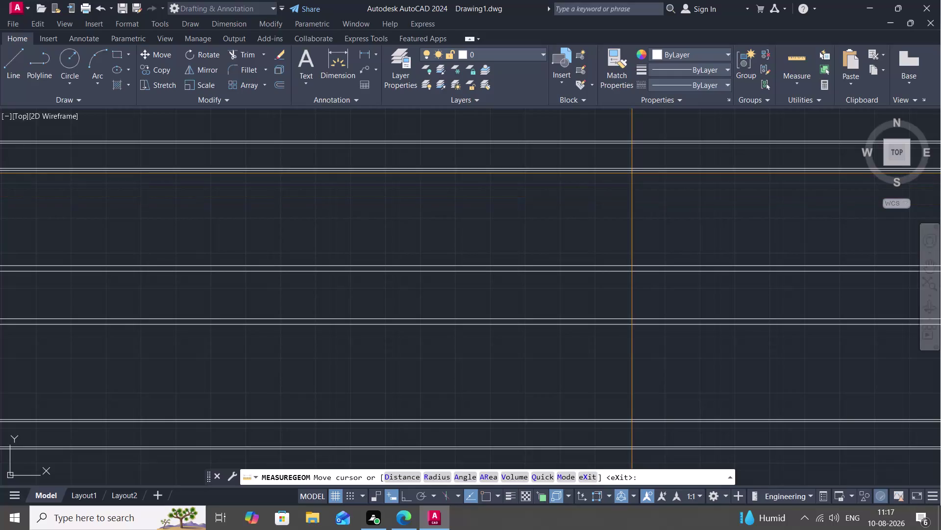
Offset the vertical line near the stair's right end 1' to its left.
scroll(down, 3)
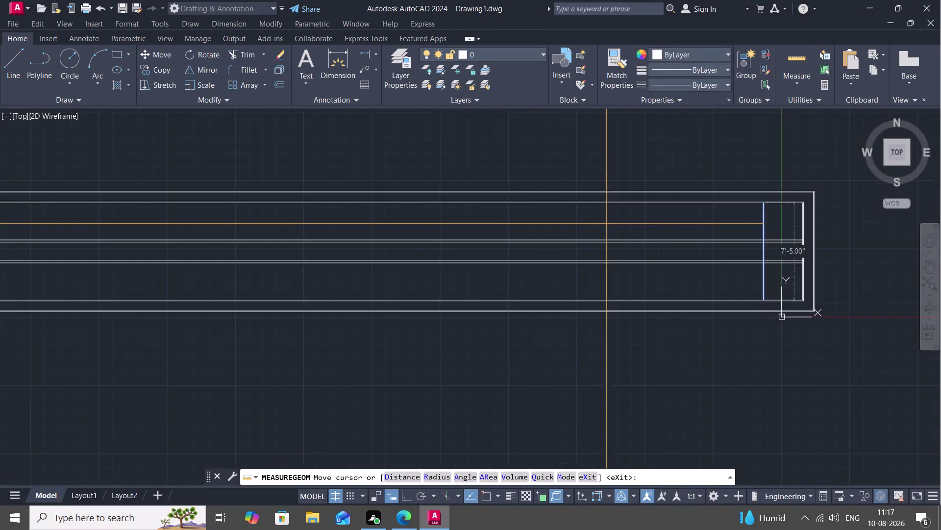
scroll(down, 3)
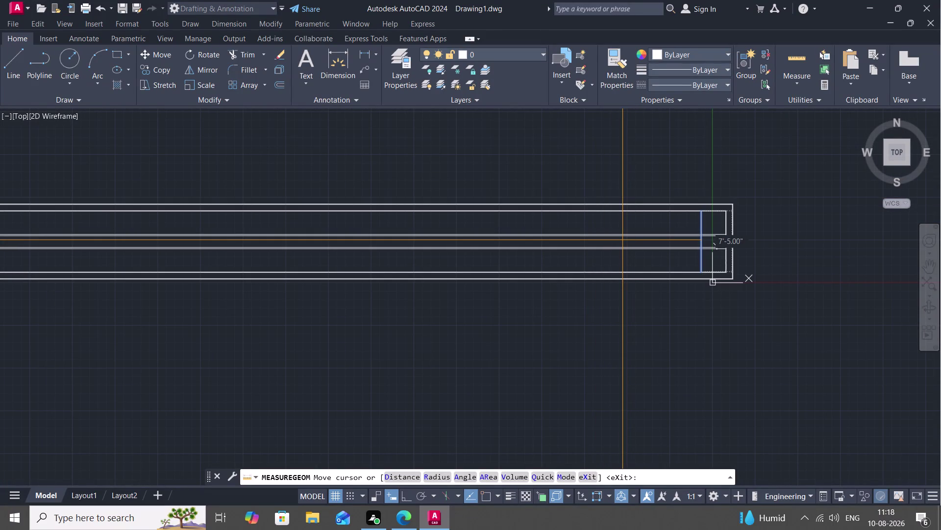
key(Escape)
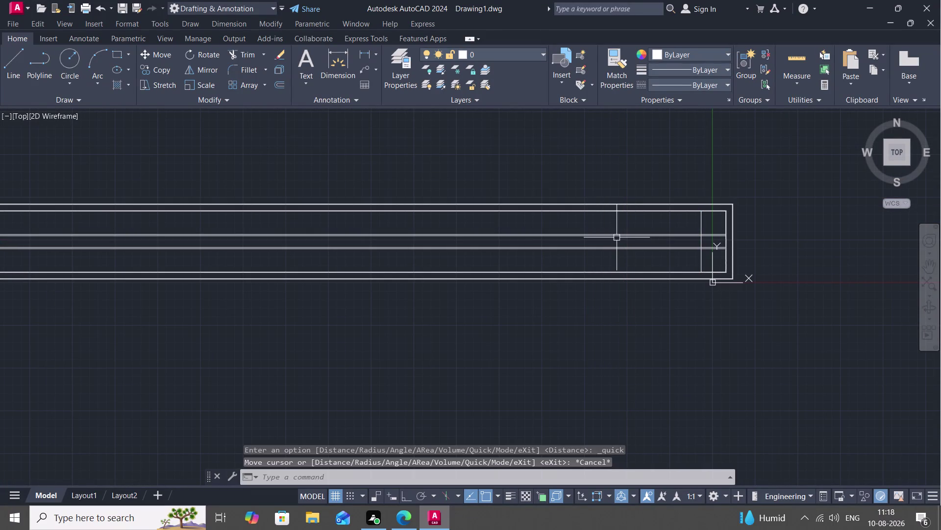
text(o)
key(space)
key(1)
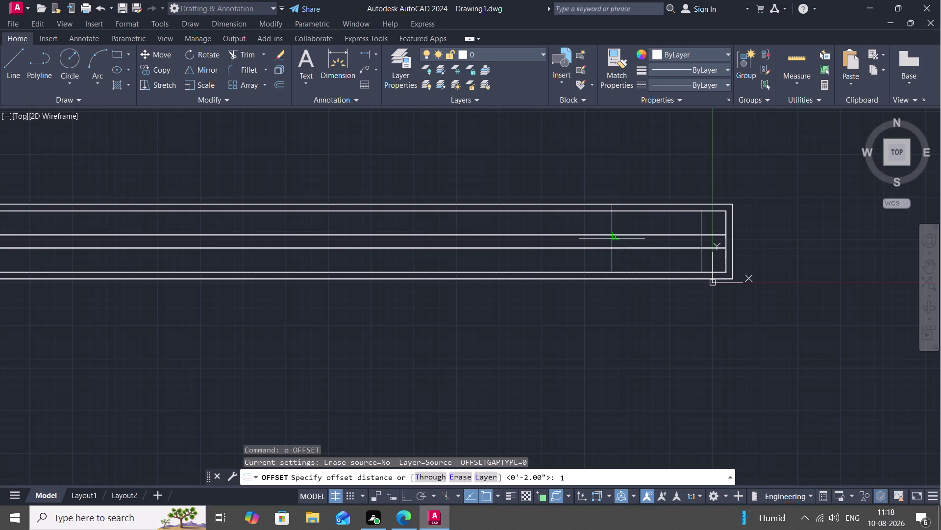
key(apostrophe)
key(space)
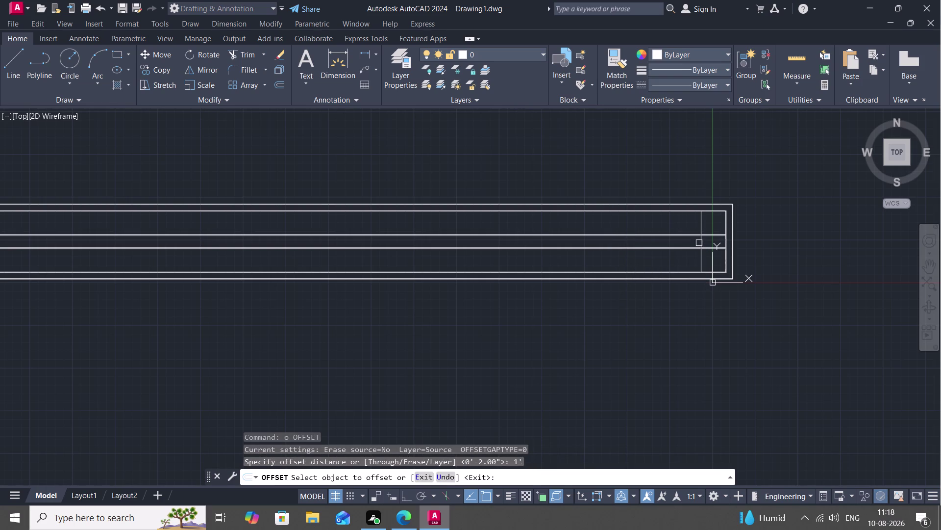
click(700, 243)
click(664, 246)
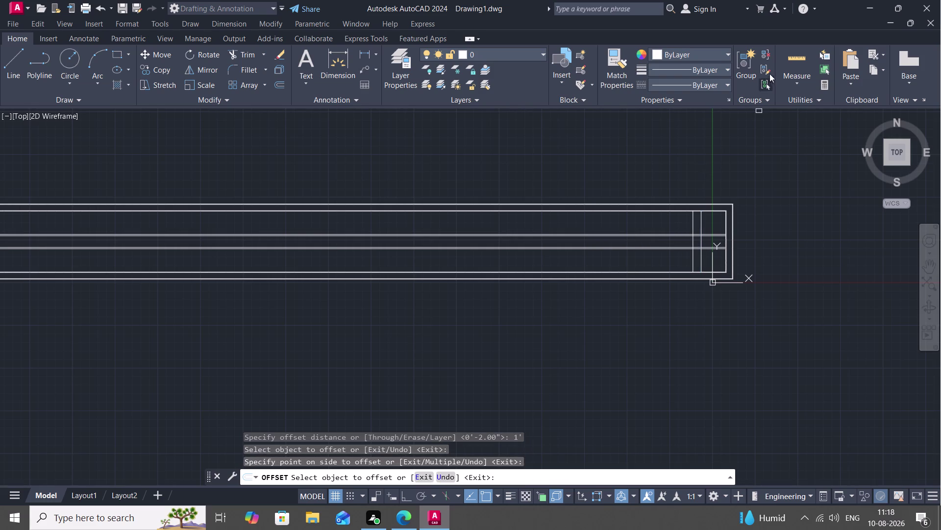
click(783, 62)
scroll(up, 3)
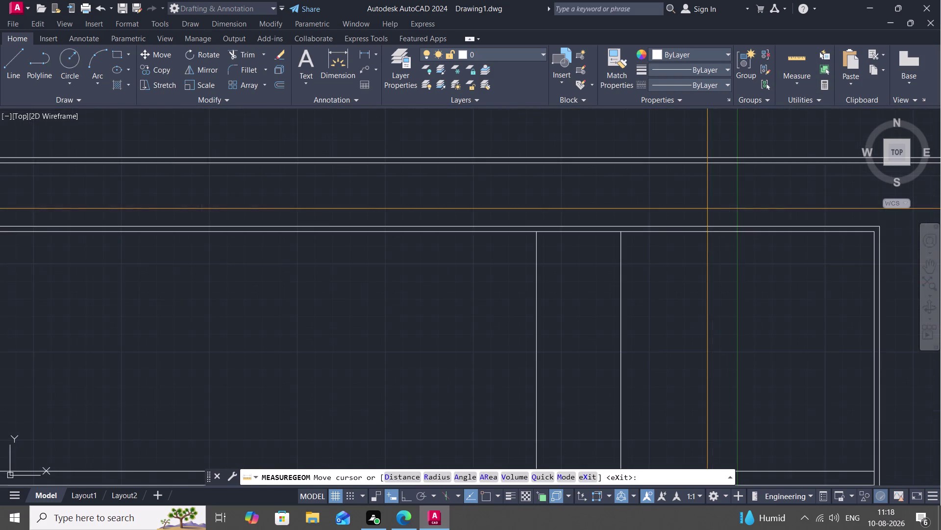
middle_drag(629, 279, 570, 18)
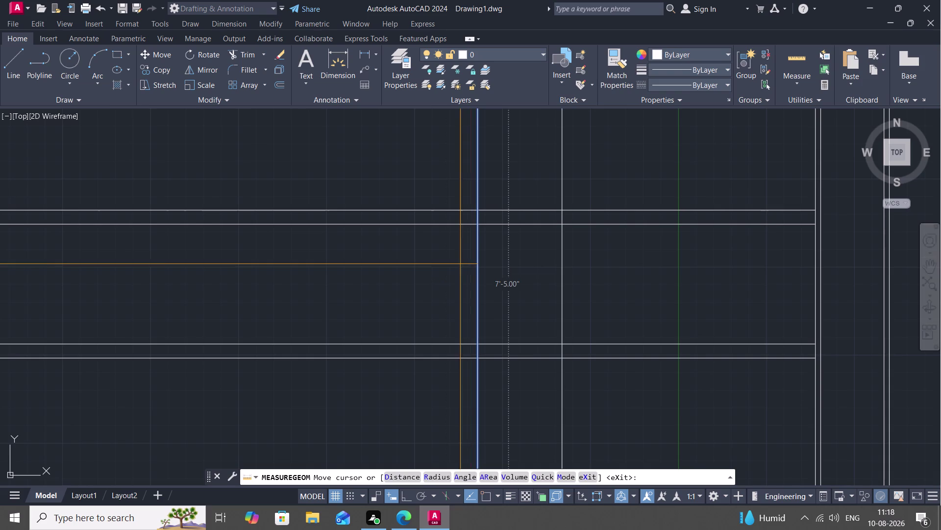
scroll(down, 3)
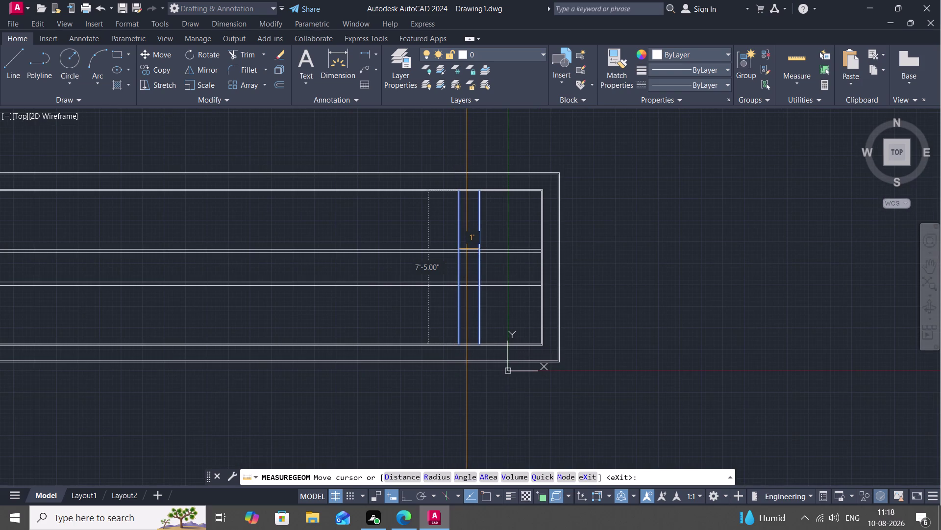
scroll(up, 3)
scroll(down, 3)
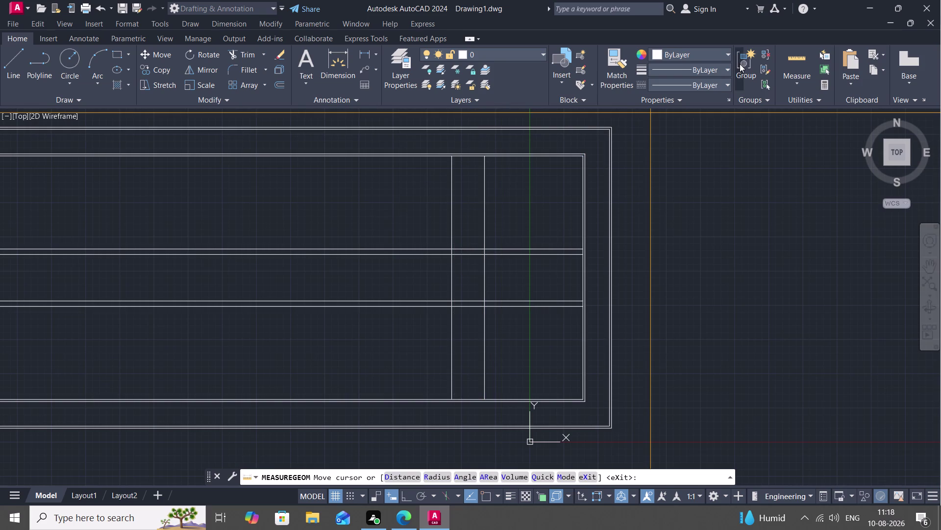
key(Escape)
click(367, 51)
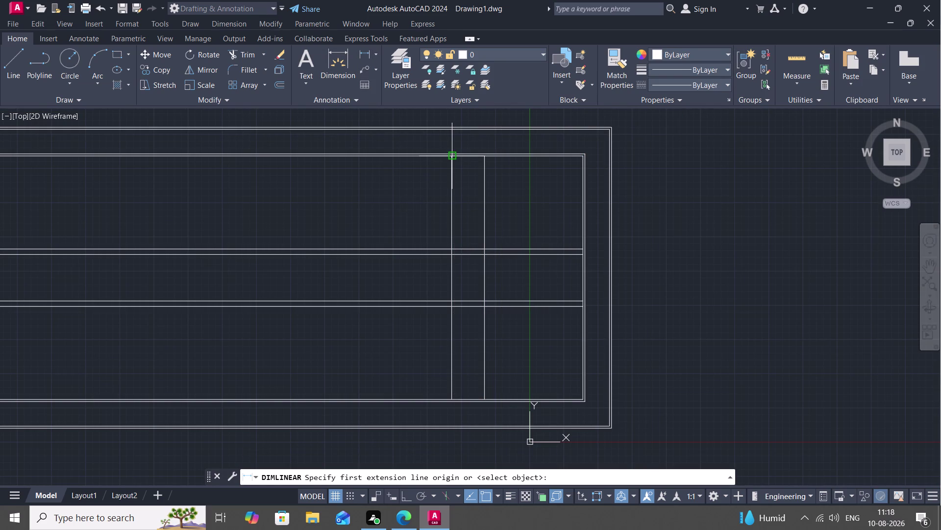
click(450, 157)
click(451, 246)
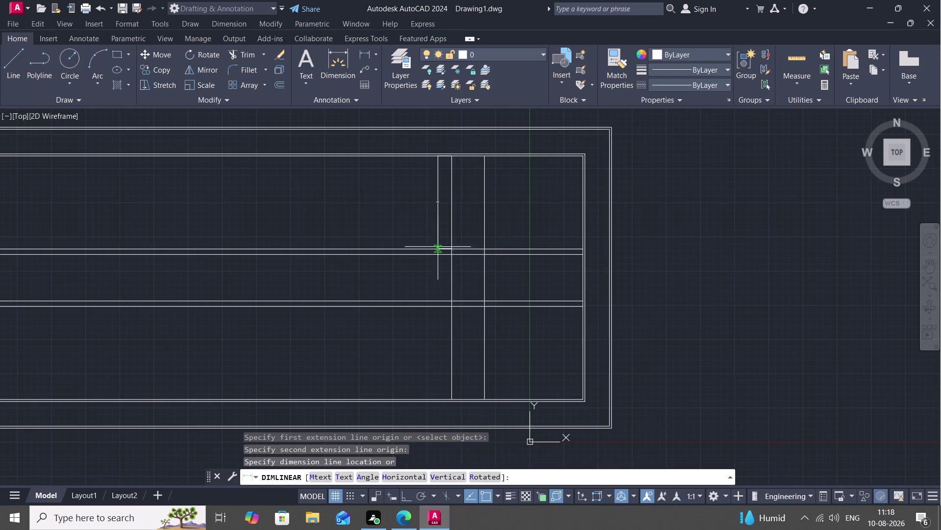
click(425, 243)
scroll(up, 3)
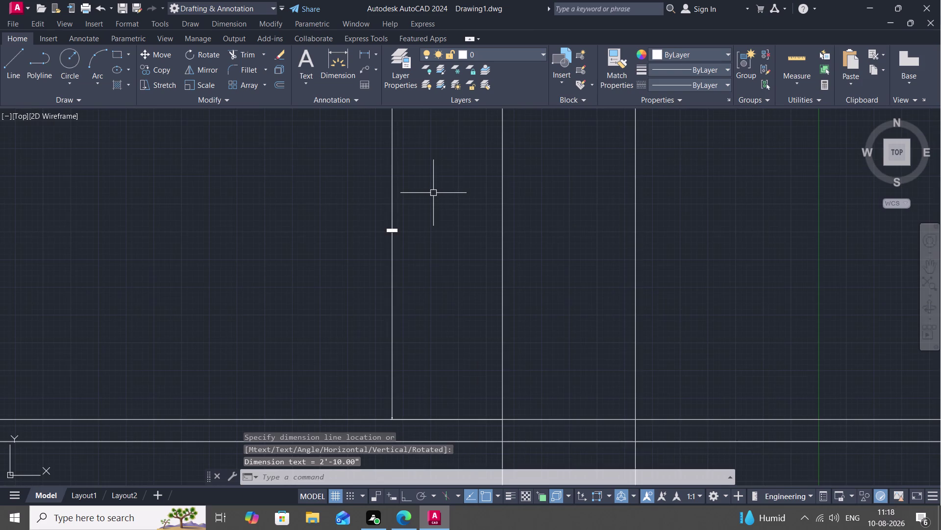
scroll(down, 3)
click(398, 228)
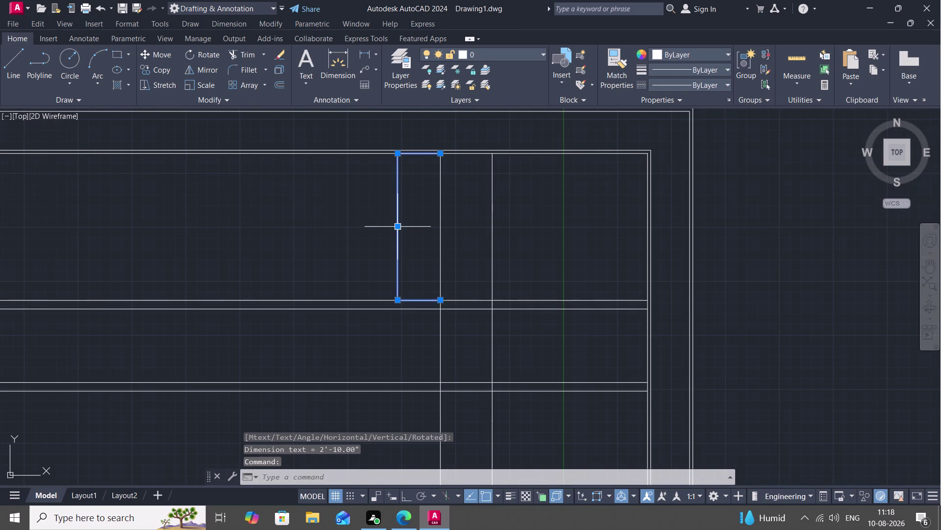
key(Delete)
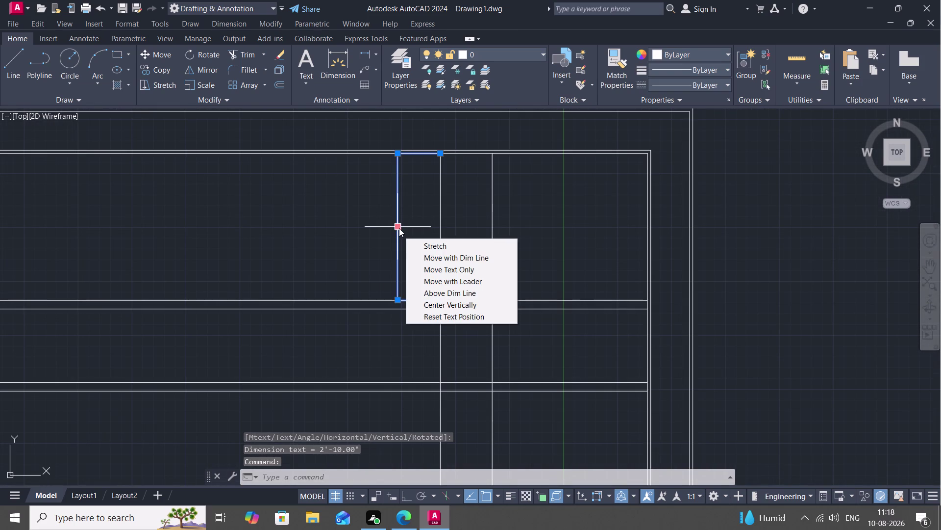
key(Delete)
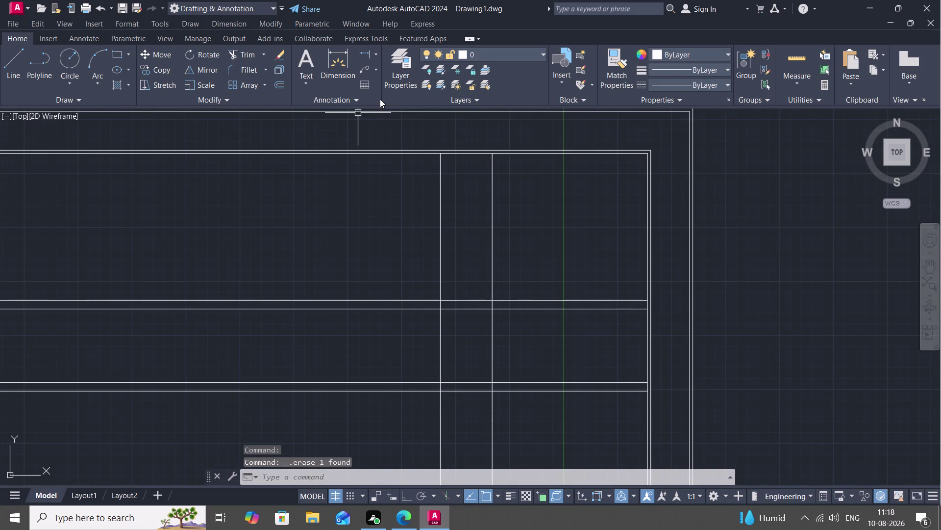
click(372, 51)
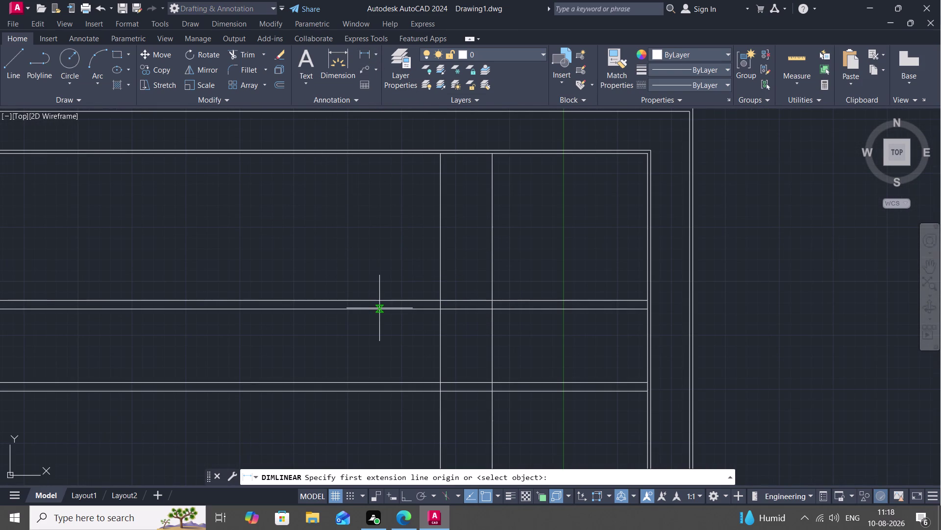
click(383, 310)
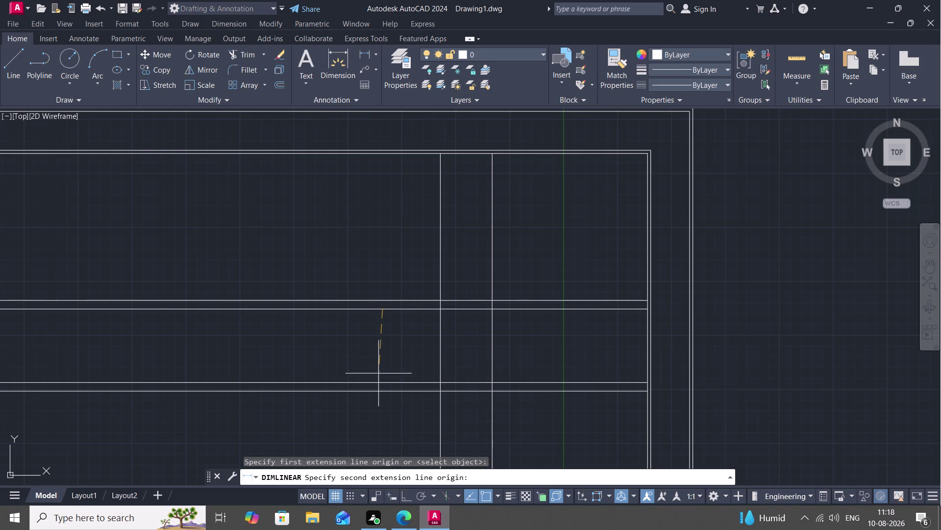
click(380, 383)
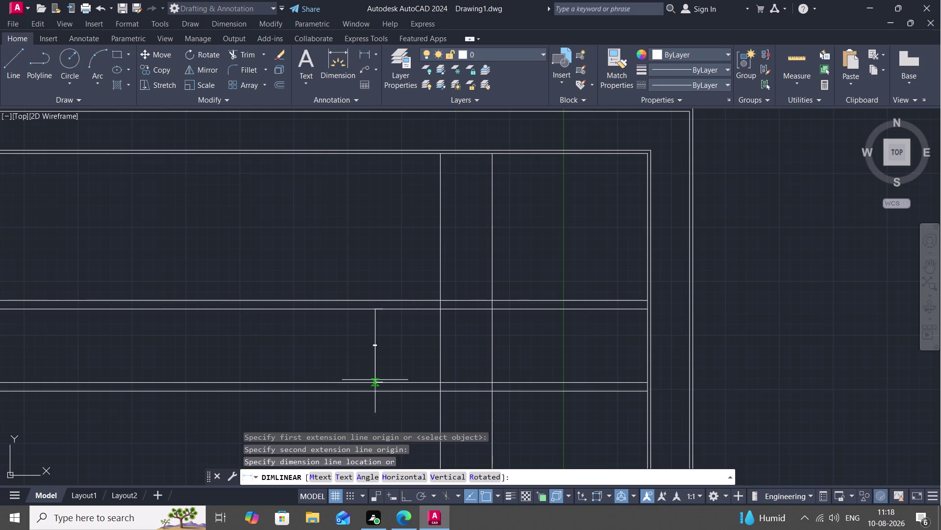
scroll(up, 3)
scroll(up, 3)
middle_drag(369, 374, 392, 488)
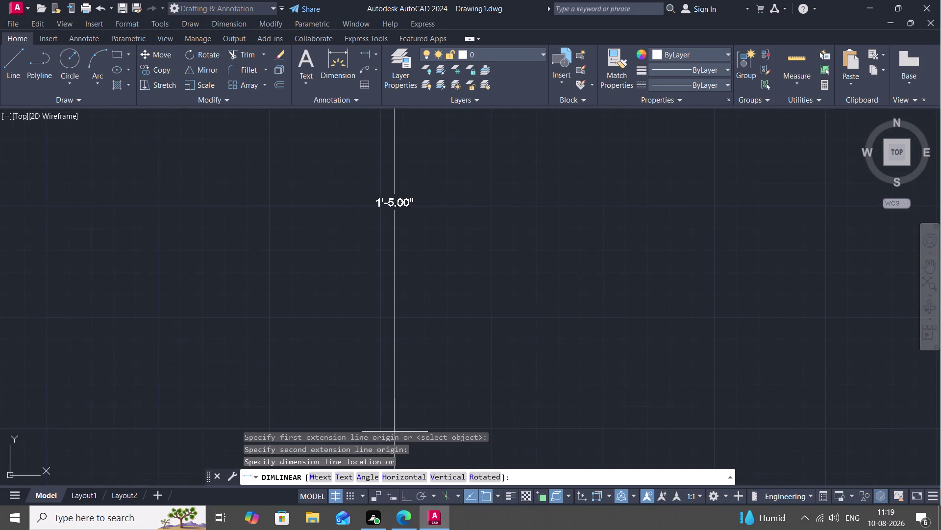
key(Escape)
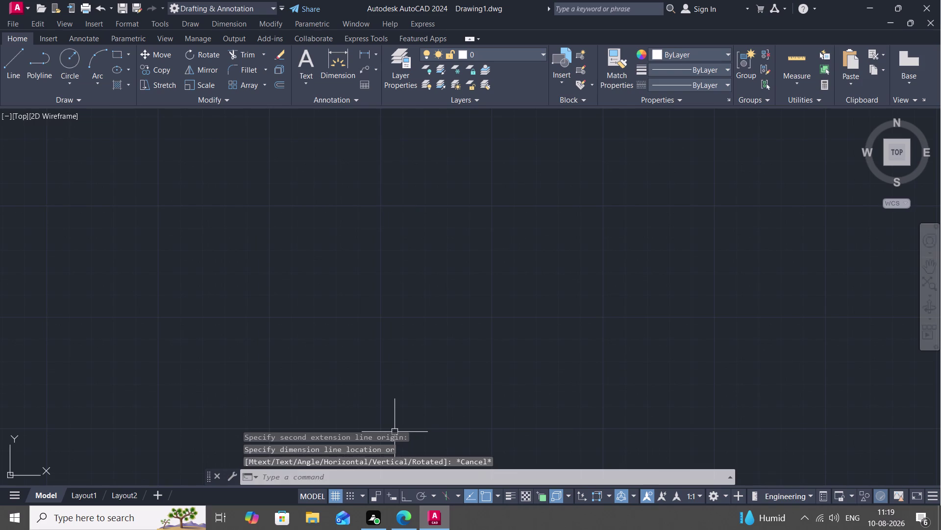
scroll(down, 3)
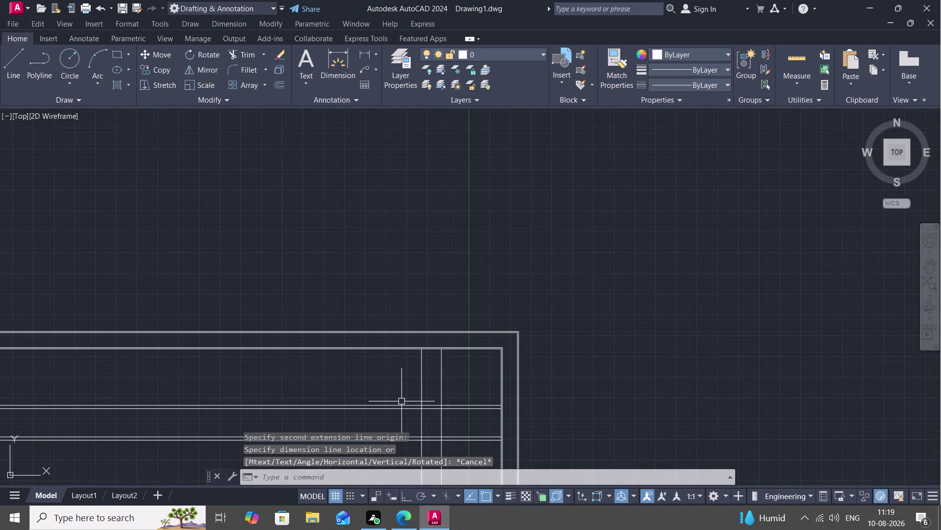
Select the upper and lower middle horizontal stair lines, then clear the selection.
middle_drag(402, 401, 441, 322)
scroll(up, 3)
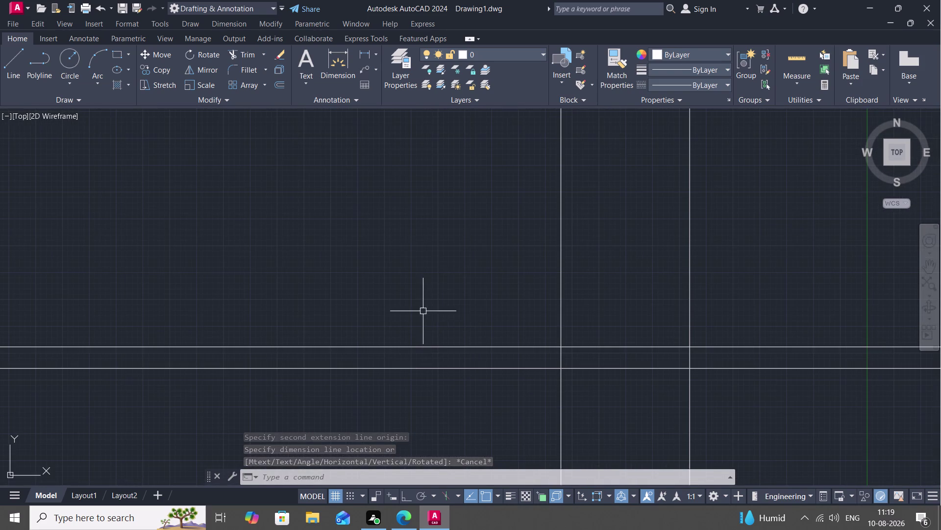
click(431, 346)
scroll(down, 3)
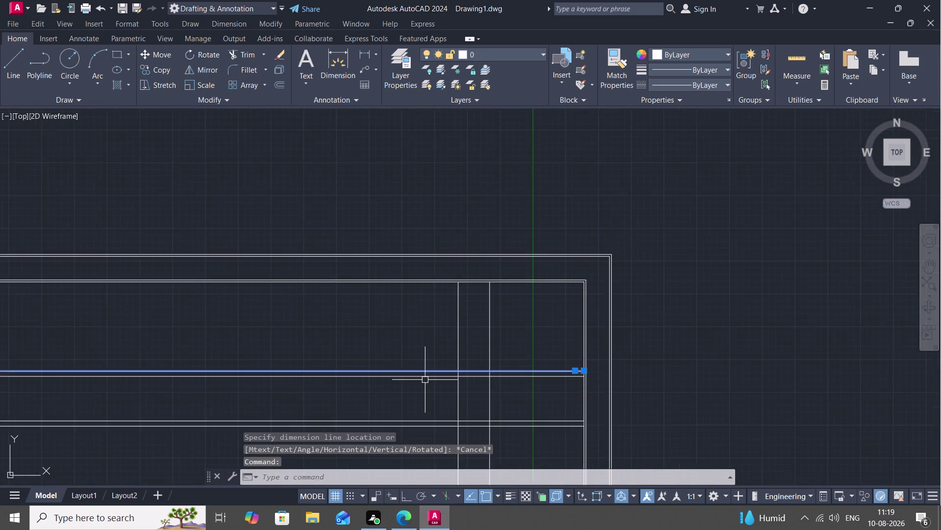
middle_drag(424, 377, 447, 188)
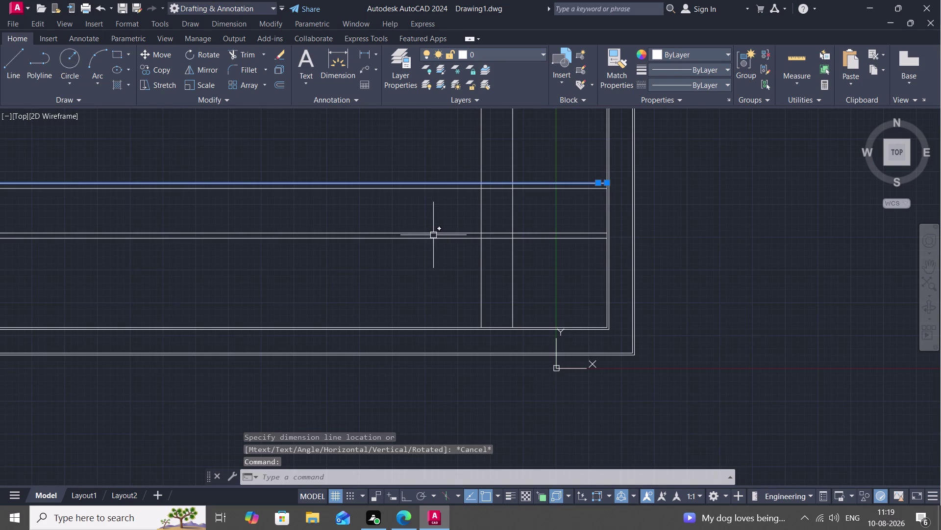
click(437, 237)
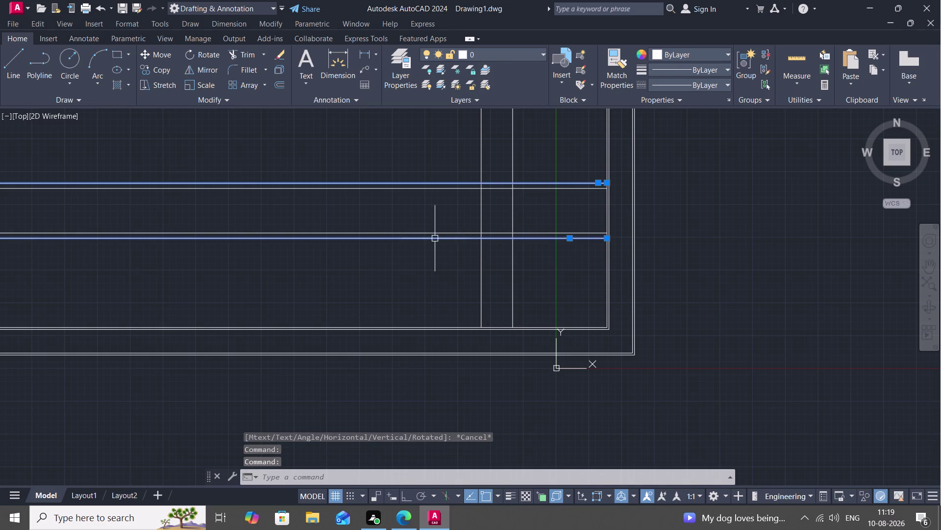
key(Delete)
Offset the upper middle line 2" down and the lower one 2" up.
text(o)
key(space)
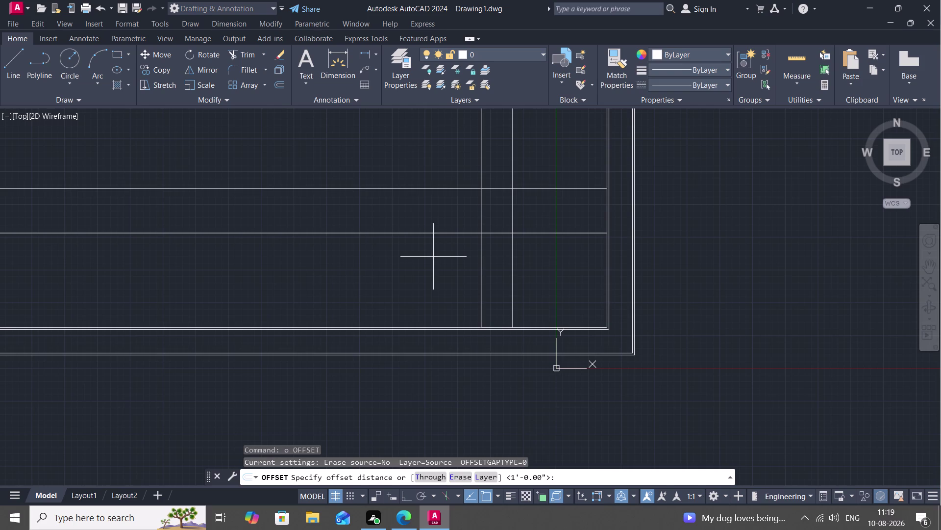
key(2)
key(shift+quotedbl)
key(space)
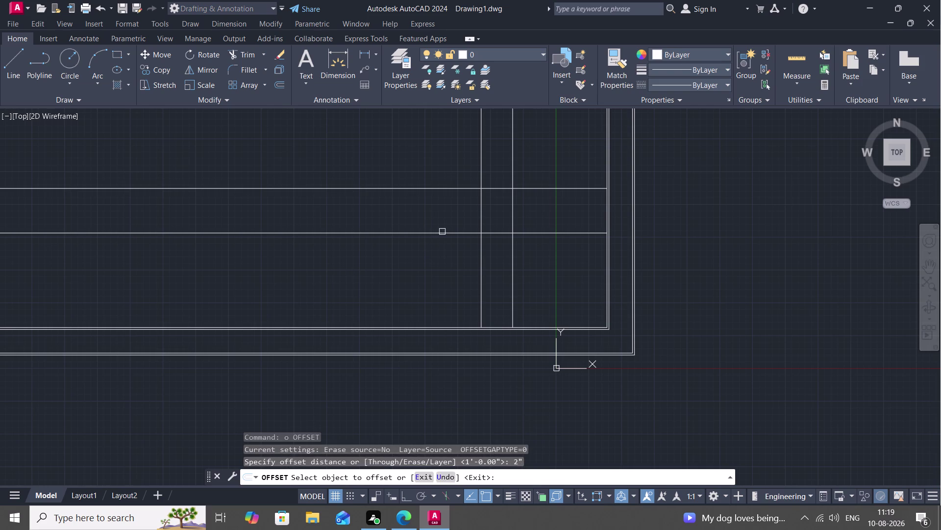
click(442, 231)
click(443, 202)
click(453, 187)
click(453, 201)
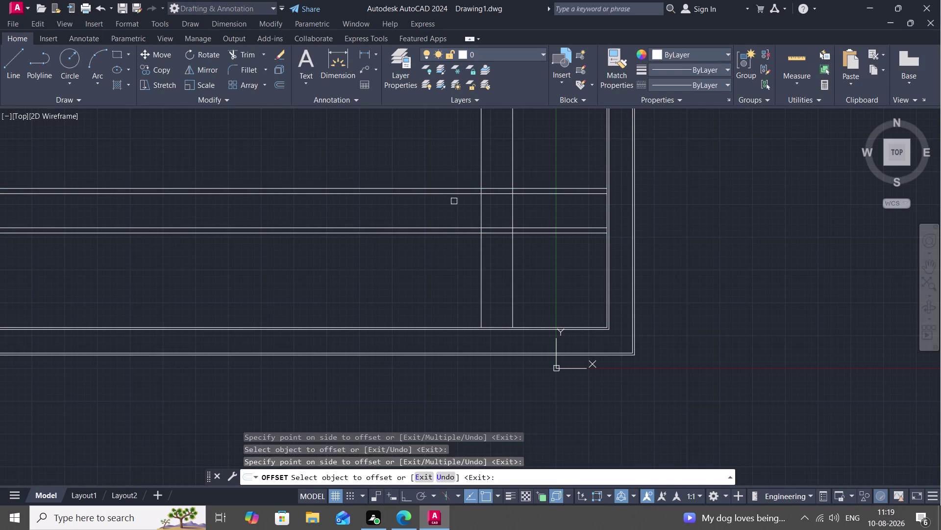
click(367, 49)
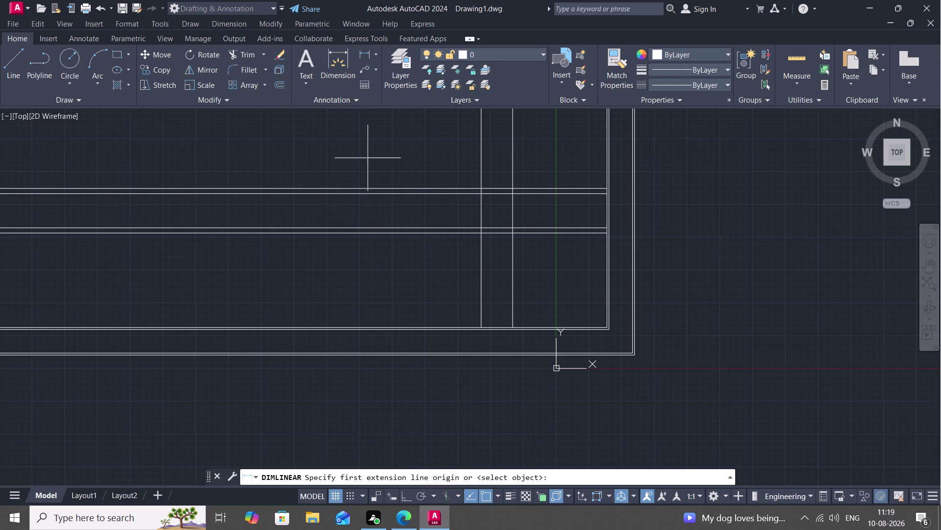
Place a linear check dimension between the lines, reading 1'-1.00".
click(393, 194)
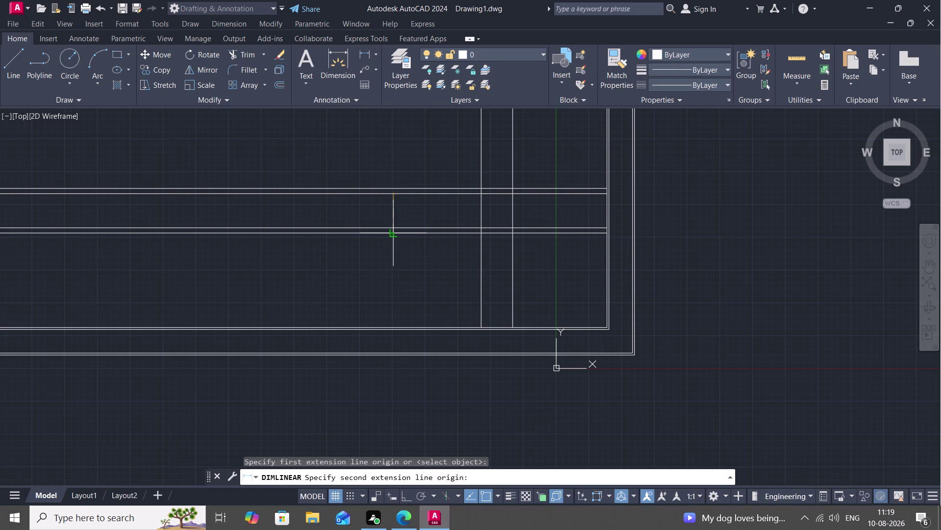
scroll(up, 3)
click(383, 221)
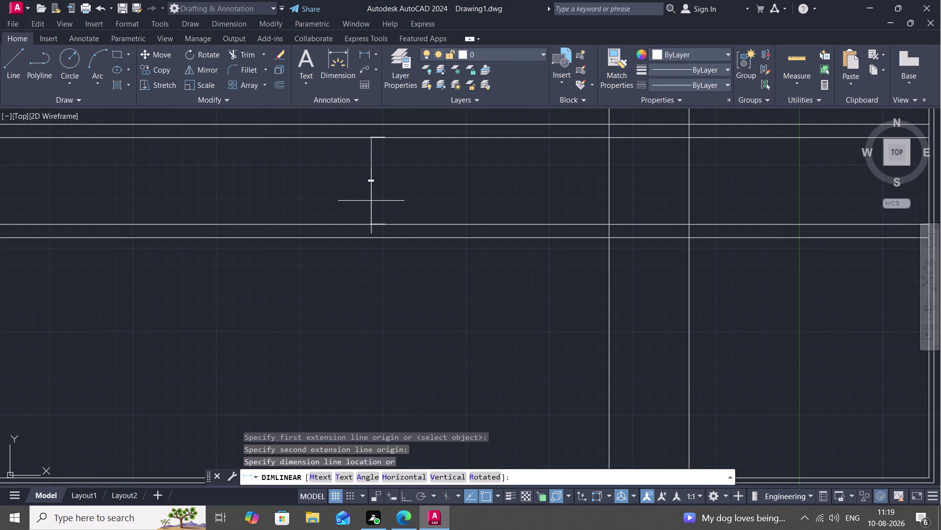
click(371, 200)
scroll(up, 3)
middle_drag(366, 185, 367, 239)
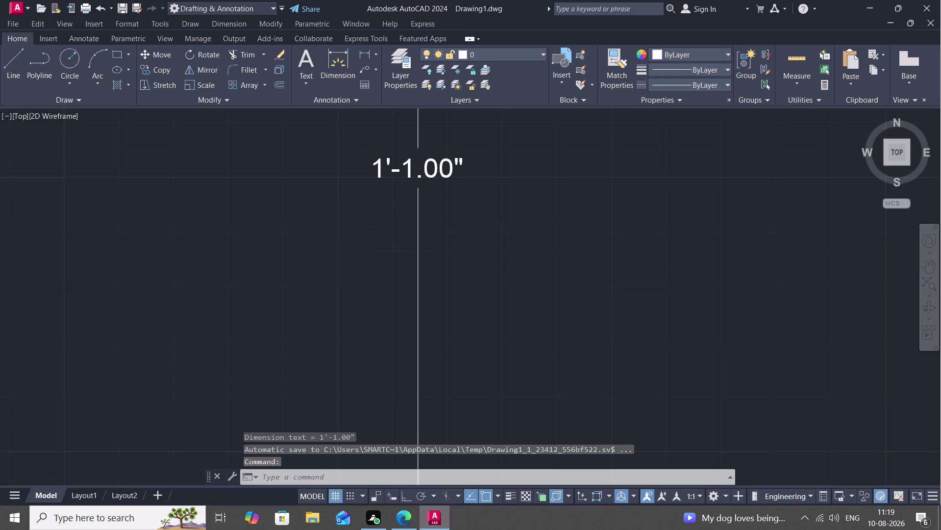
key(Escape)
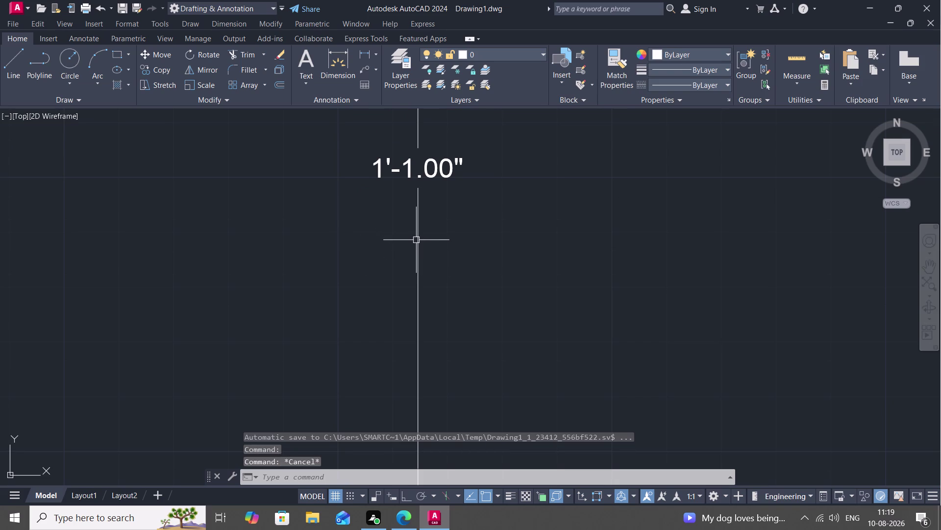
Delete the 1'-1.00" check dimension and zoom out to the whole stair.
click(417, 240)
key(Delete)
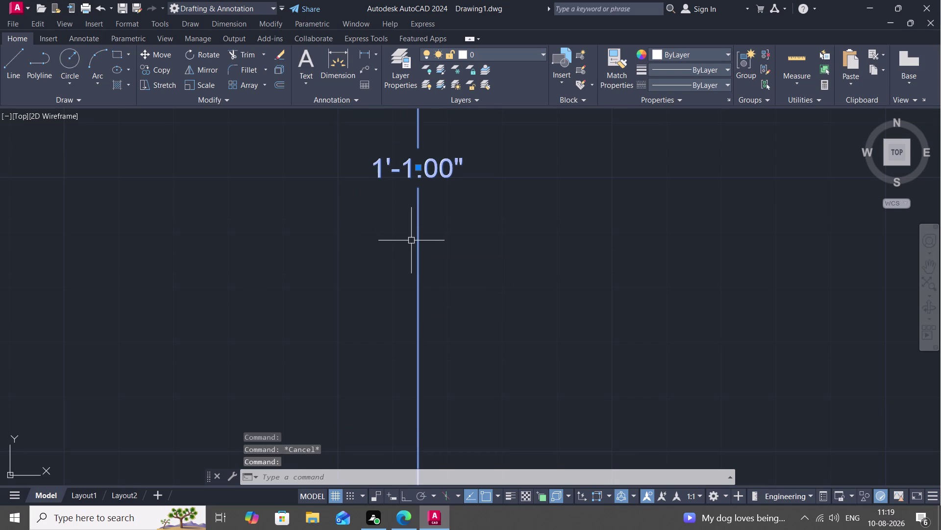
scroll(down, 3)
scroll(down, 3)
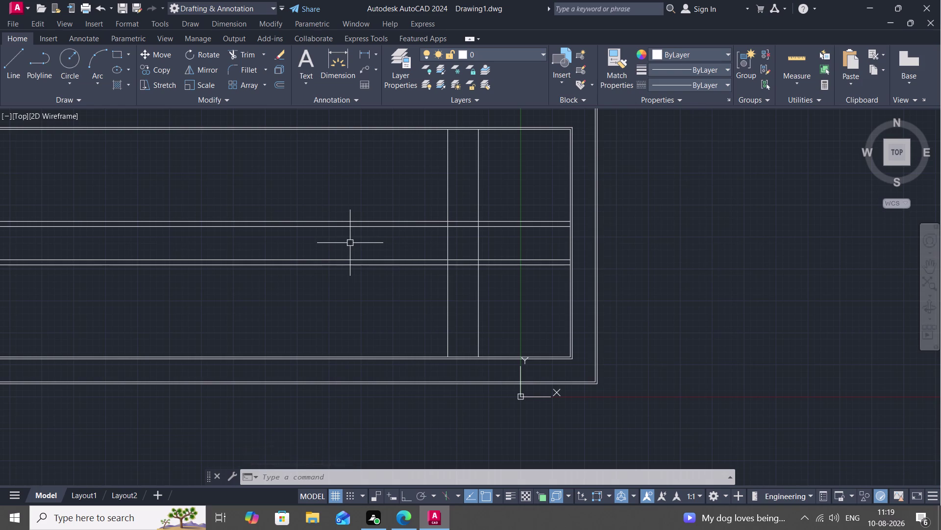
Trim the three landing line pieces out of the central strip.
text(tr)
key(space)
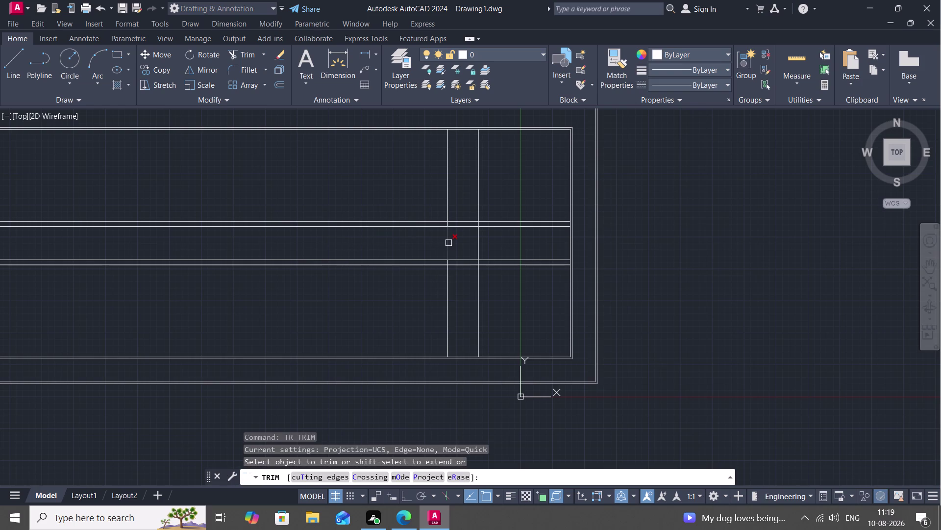
scroll(up, 3)
click(439, 162)
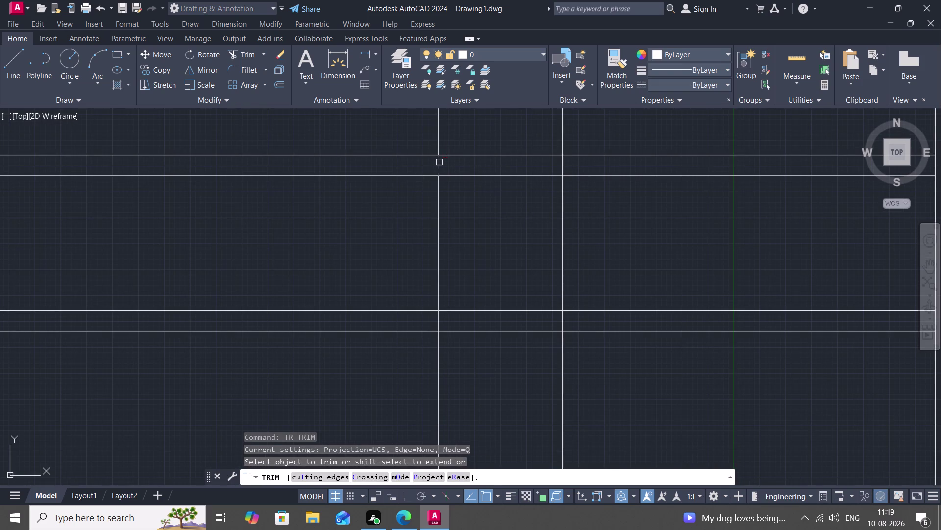
click(439, 205)
scroll(down, 3)
middle_drag(438, 238, 439, 199)
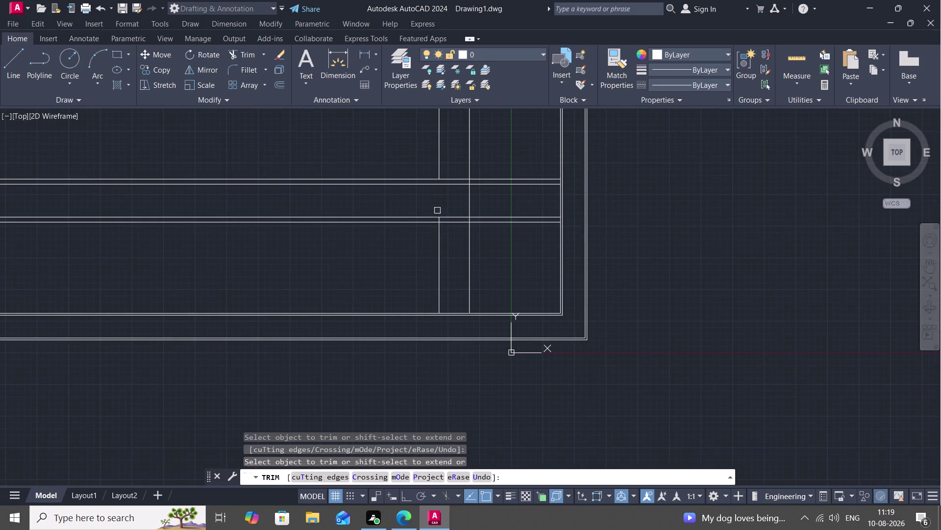
scroll(up, 3)
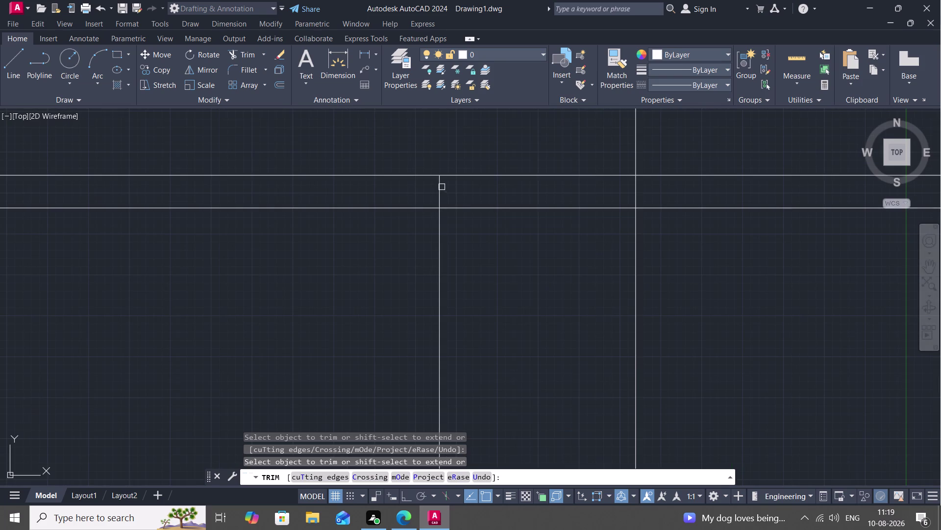
click(438, 187)
scroll(down, 3)
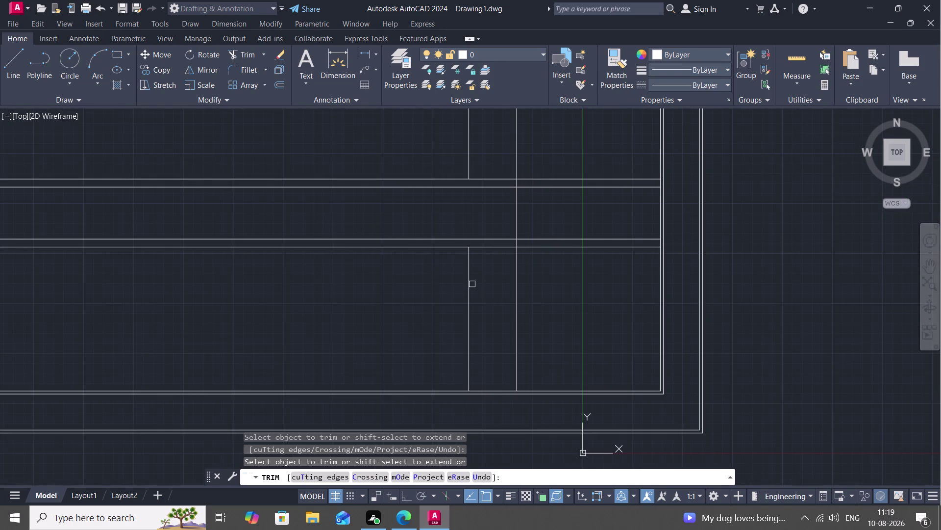
key(Escape)
Offset tread lines 1' apart leftward across the lower flight from the landing line.
key(o)
key(space)
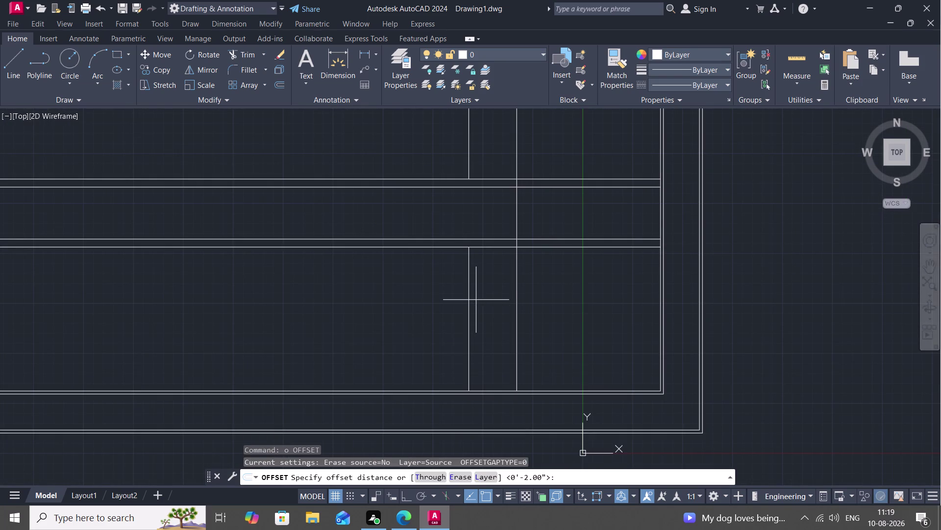
text(1')
key(space)
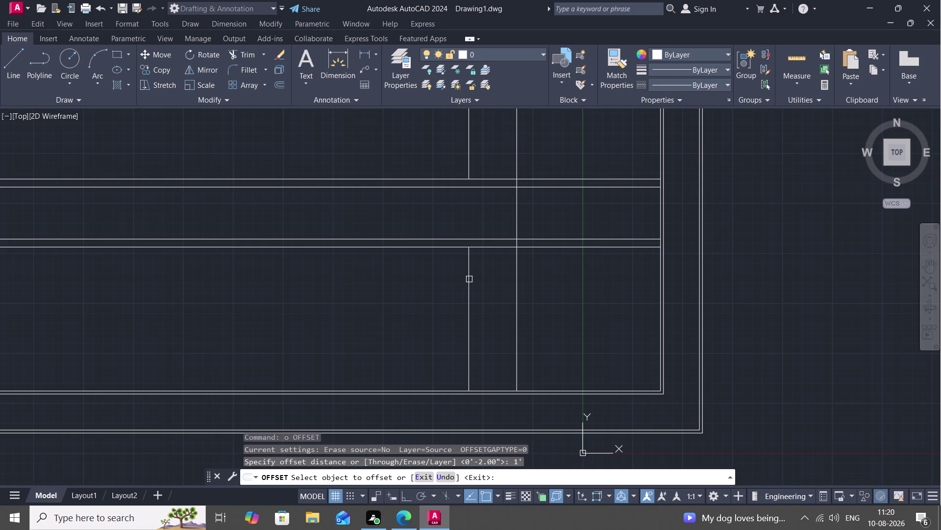
click(469, 279)
click(426, 270)
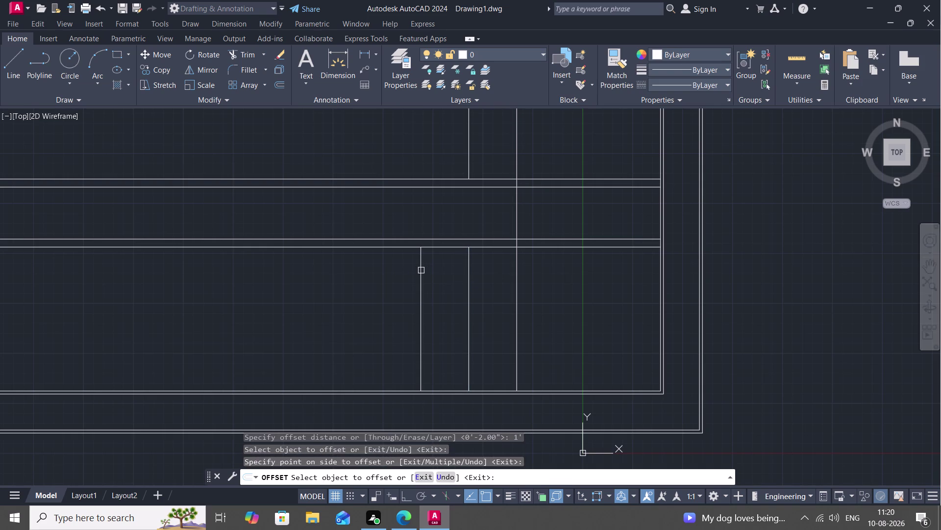
click(421, 270)
click(408, 267)
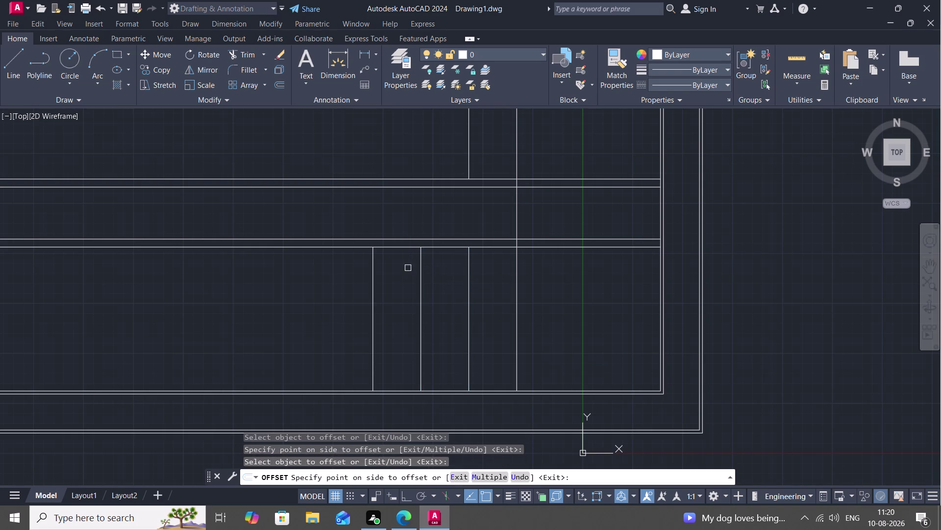
click(372, 265)
click(337, 264)
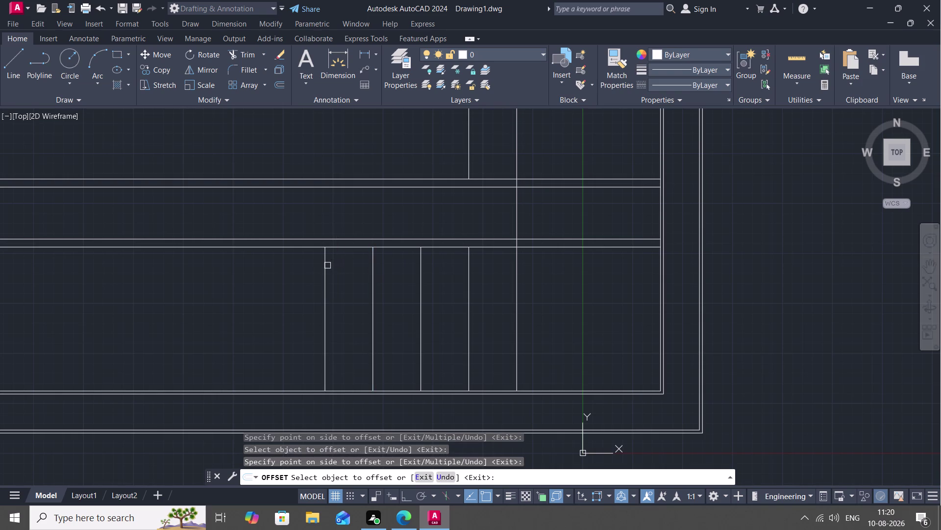
click(328, 265)
click(278, 257)
scroll(down, 3)
middle_drag(290, 265, 383, 255)
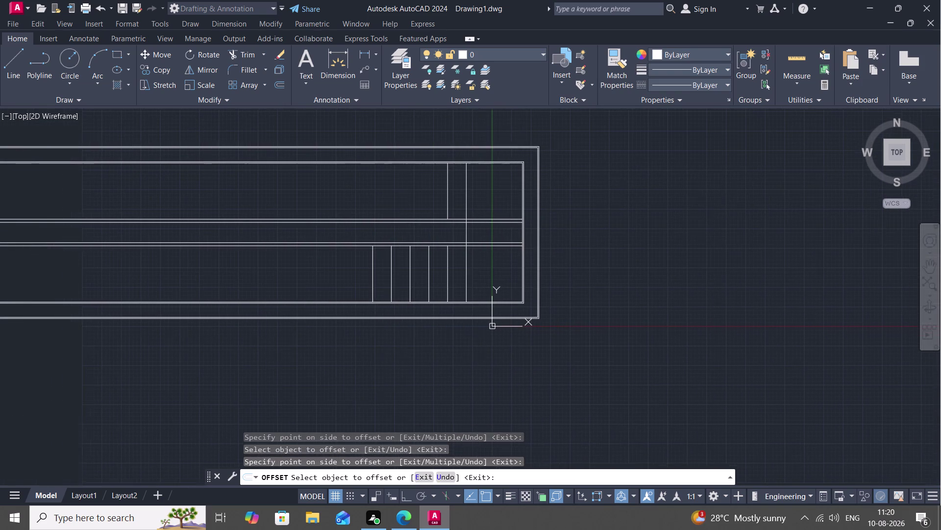
click(374, 263)
click(353, 255)
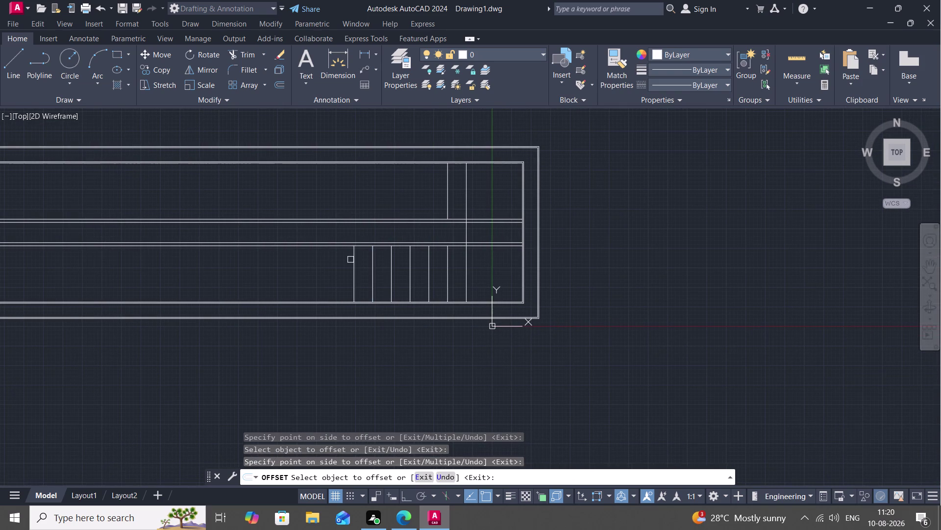
click(354, 261)
click(340, 261)
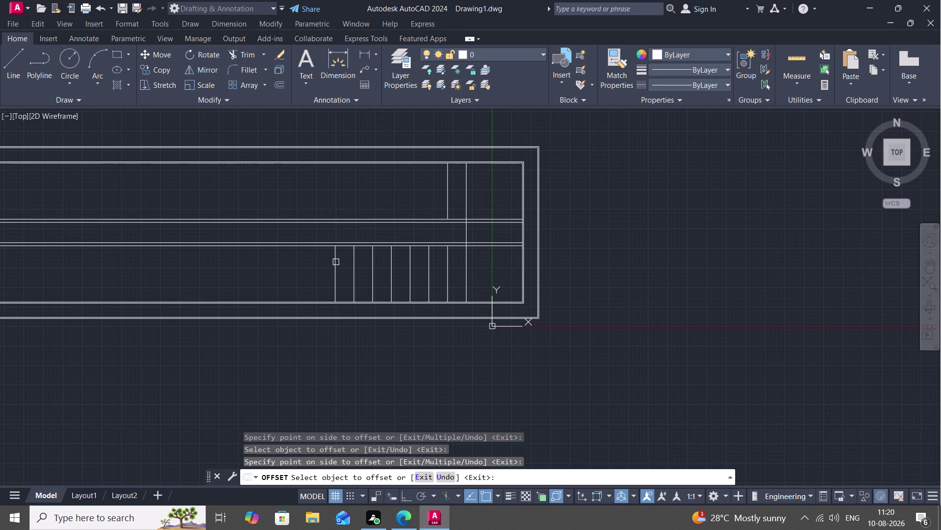
click(334, 262)
click(305, 266)
click(318, 271)
click(300, 261)
click(296, 262)
click(284, 260)
key(Escape)
key(w)
key(Escape)
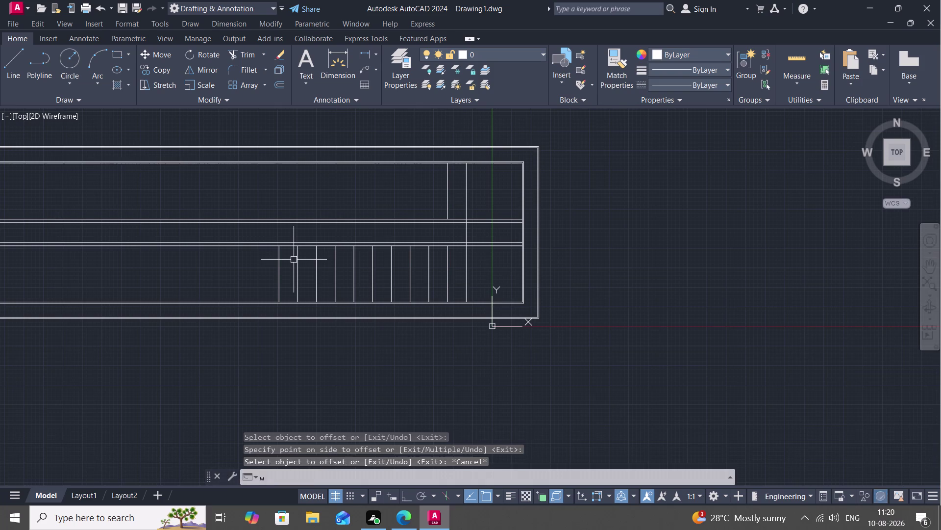
Start EXTEND, cancel it, and restart the offset command.
text(ex)
key(space)
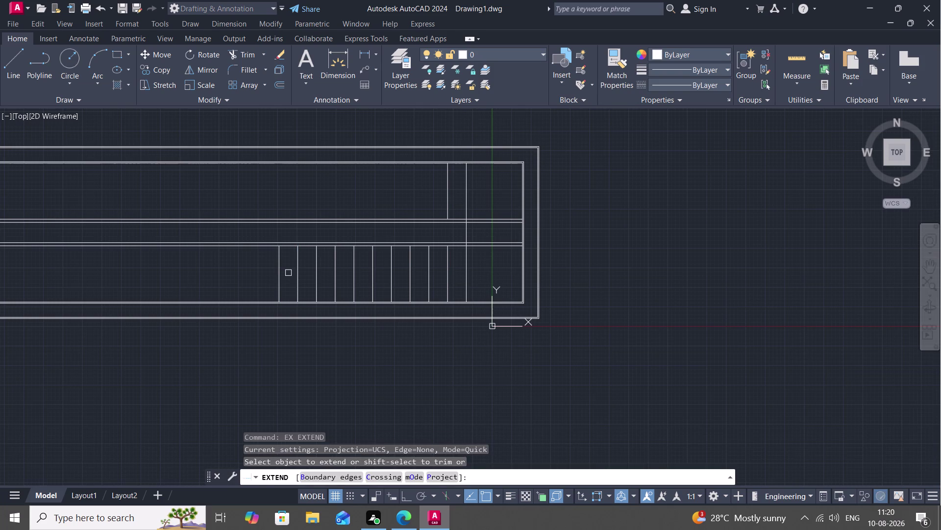
key(Escape)
key(space)
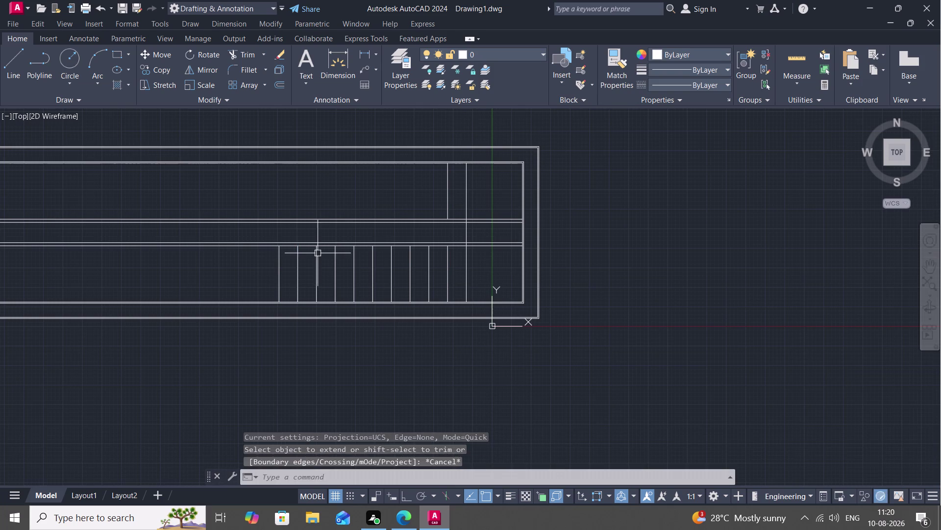
key(space)
key(Escape)
text(o)
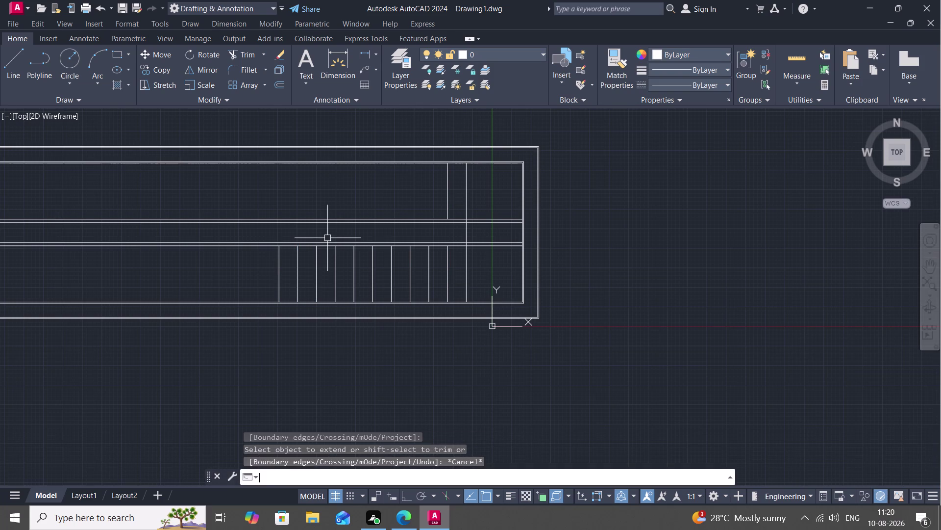
key(space)
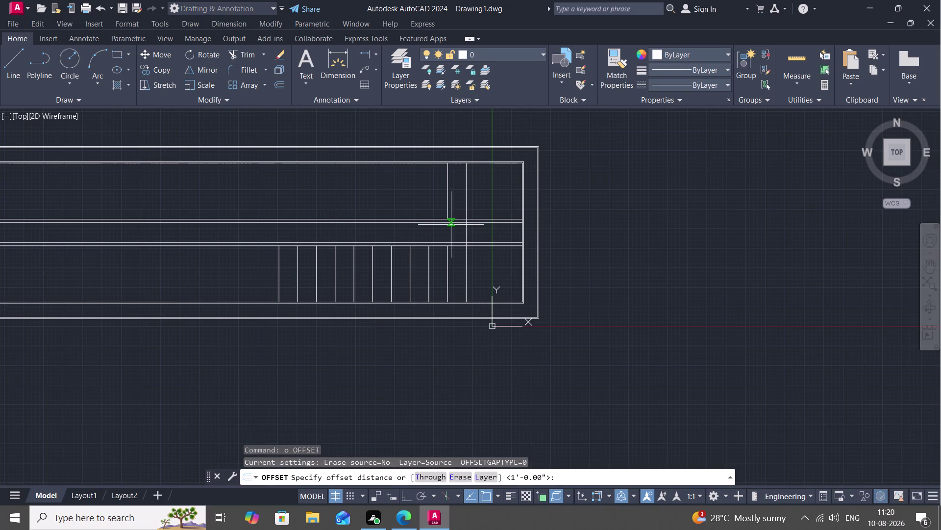
Offset tread lines 1' apart leftward across the upper flight from the upper landing line.
key(space)
click(448, 200)
click(403, 190)
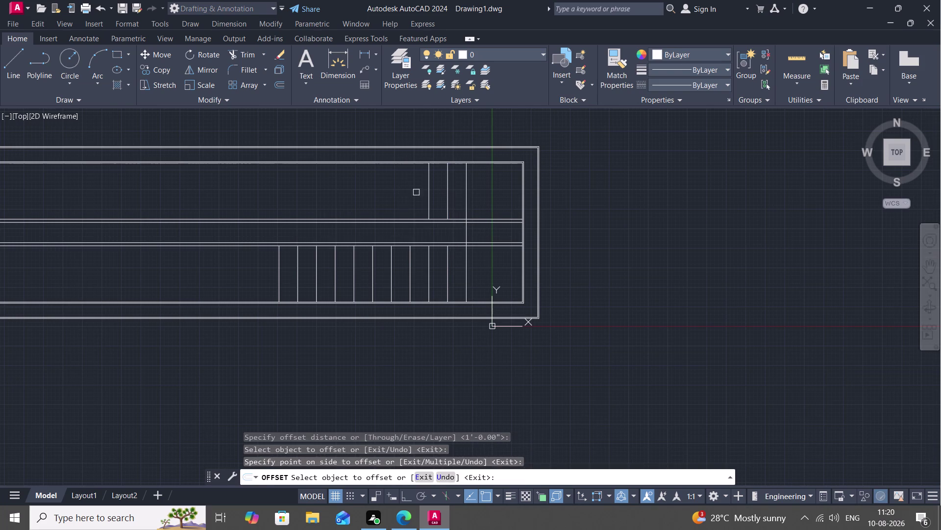
click(430, 199)
click(396, 199)
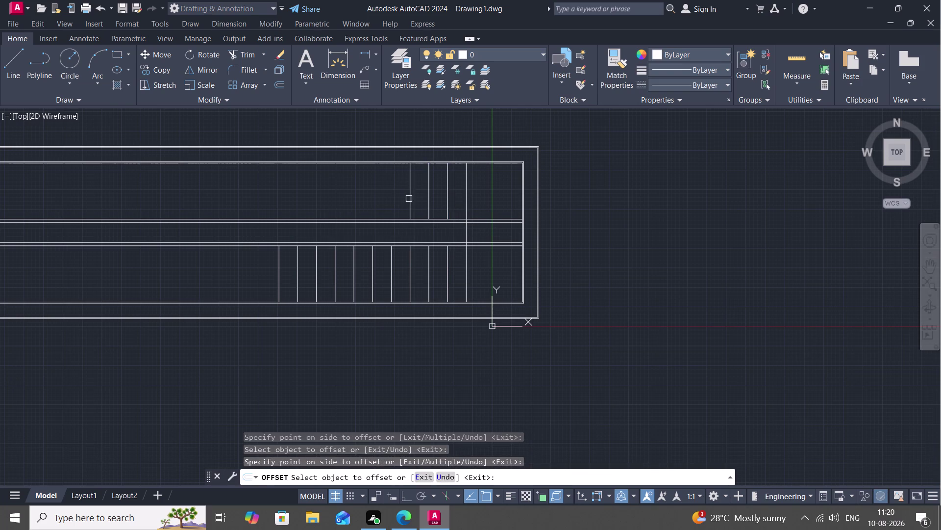
click(410, 199)
click(385, 198)
click(390, 200)
click(380, 198)
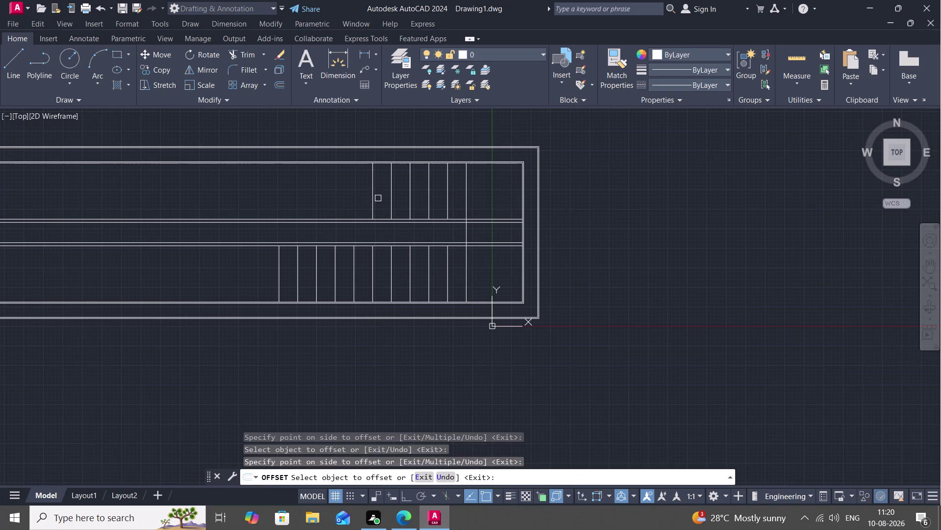
click(374, 195)
click(354, 189)
click(354, 189)
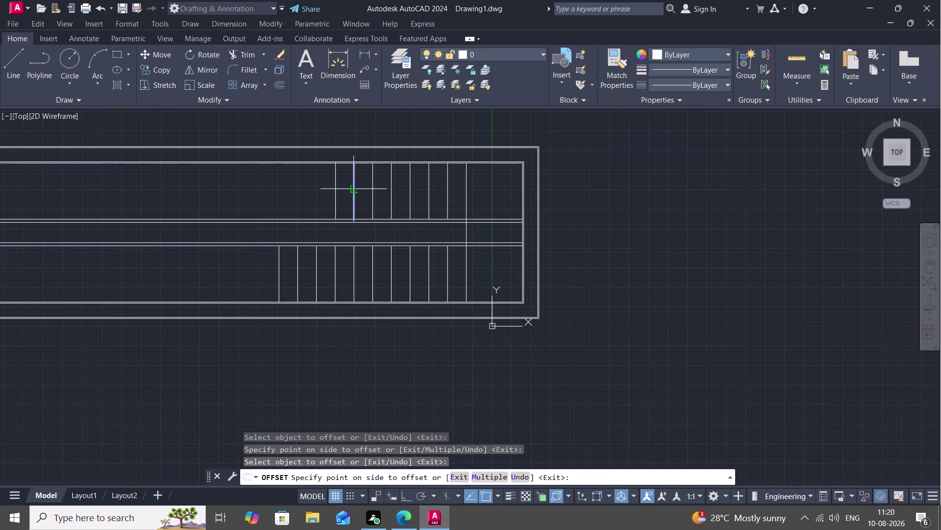
click(354, 189)
click(337, 193)
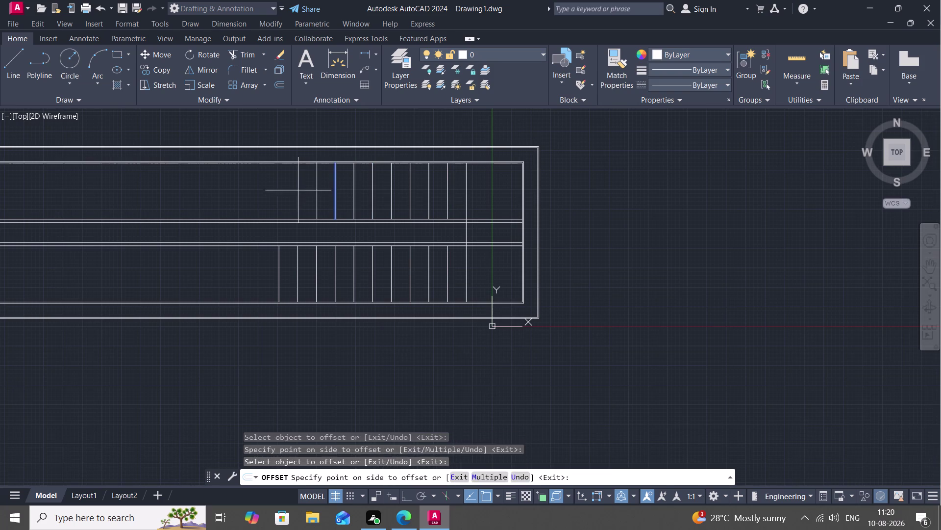
click(299, 189)
click(317, 195)
click(299, 190)
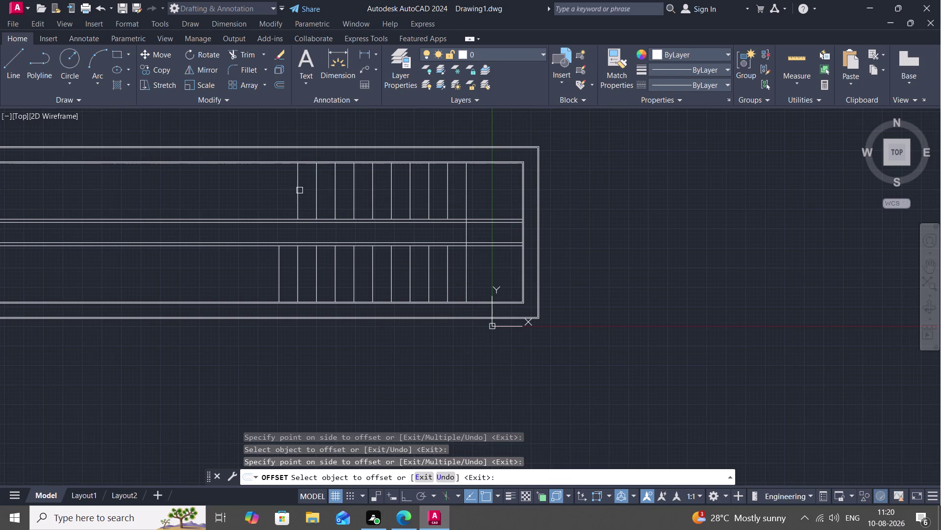
click(300, 190)
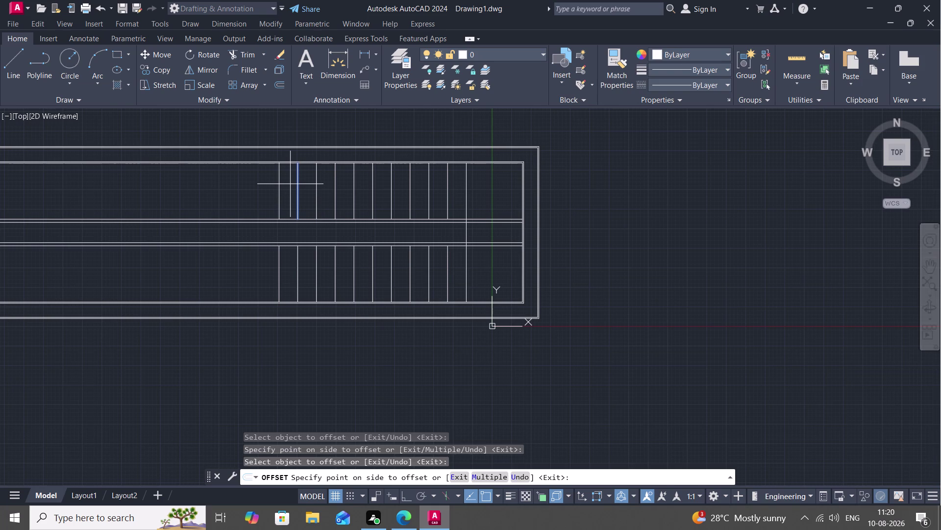
click(290, 184)
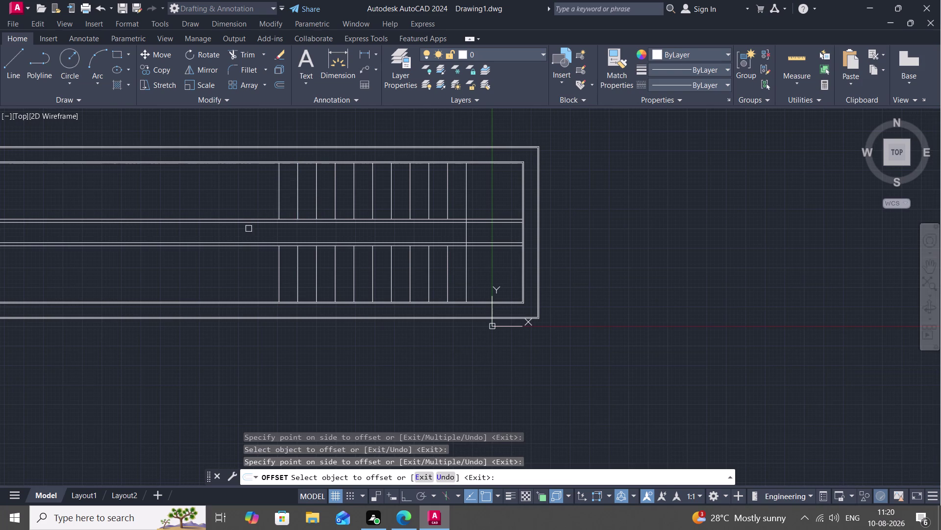
middle_drag(144, 223, 239, 204)
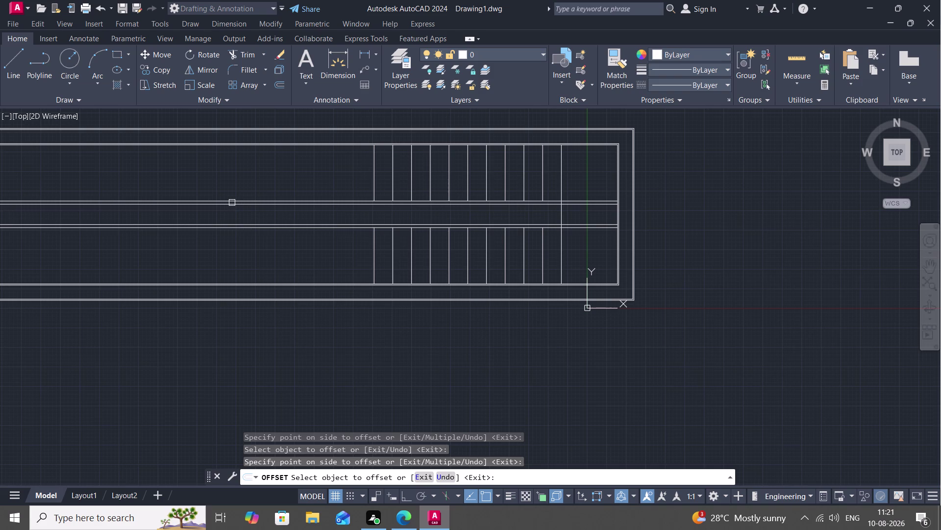
text(oi)
key(space)
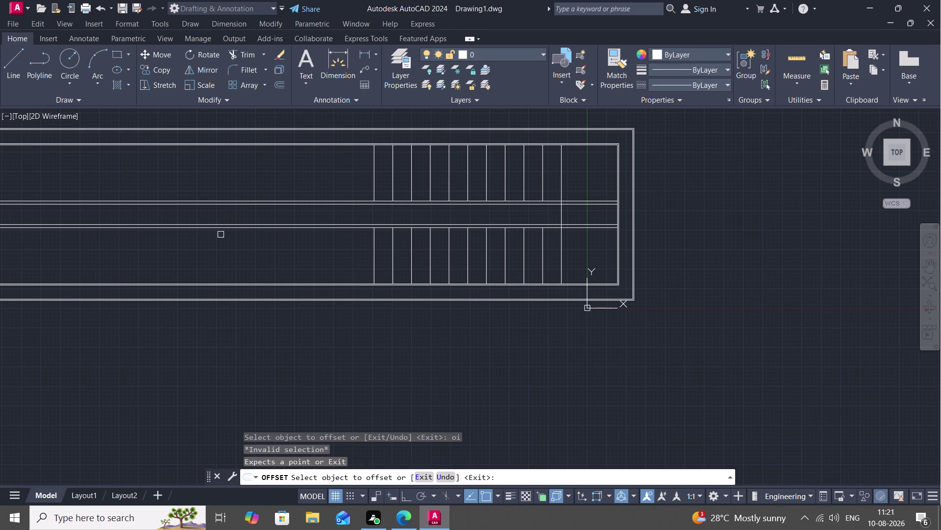
Offset the first tread line of both flights 3' toward the landing.
key(Escape)
key(o)
key(space)
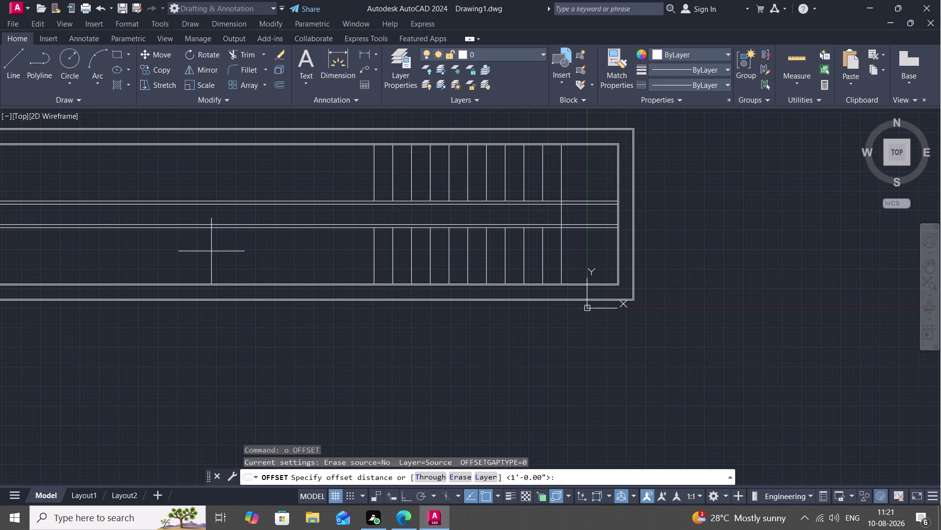
key(space)
key(space)
key(space)
text(3')
key(space)
click(375, 175)
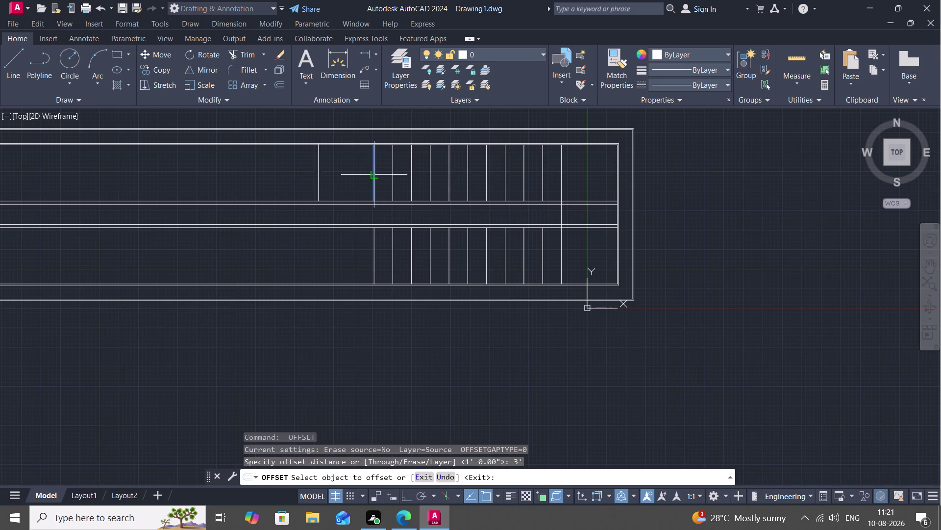
click(270, 158)
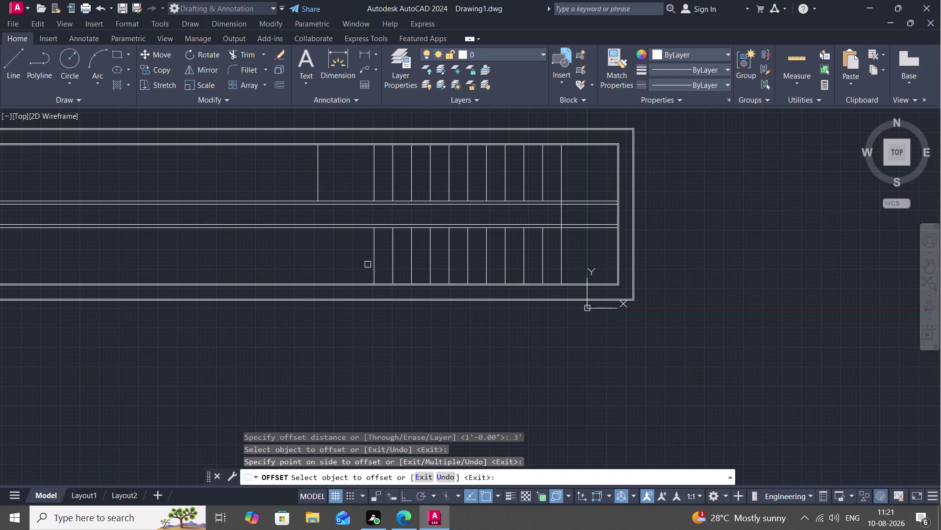
click(372, 266)
click(310, 259)
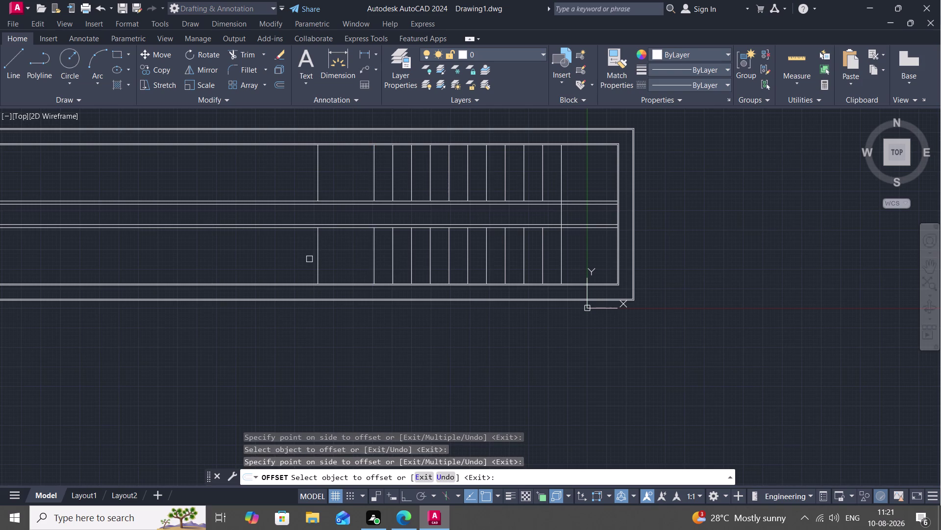
key(Escape)
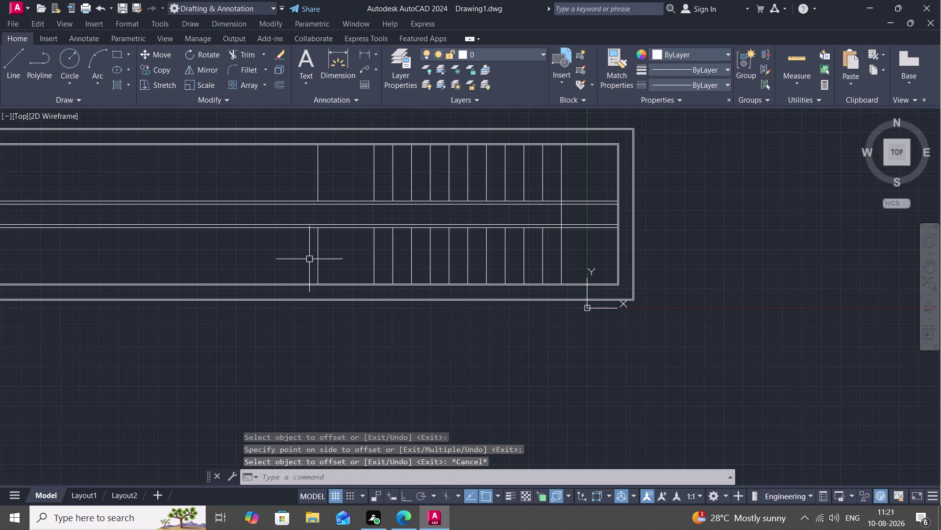
Extend the lower landing line across the middle strip and down to the outer outline.
text(ex)
key(space)
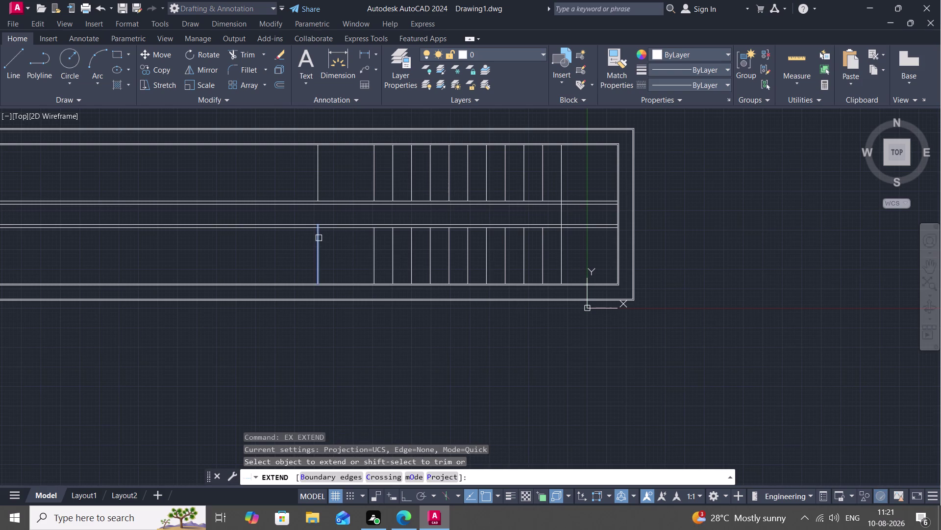
click(319, 237)
click(316, 233)
click(317, 220)
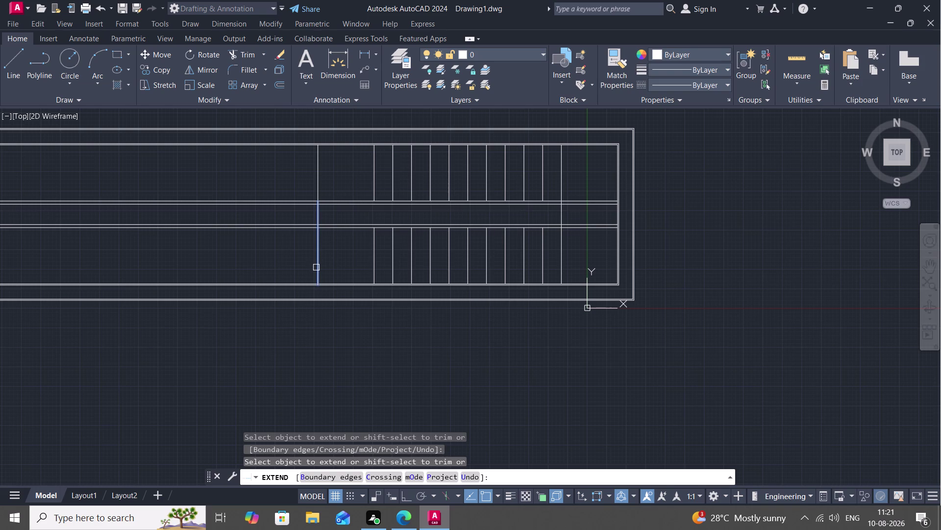
click(316, 267)
click(317, 273)
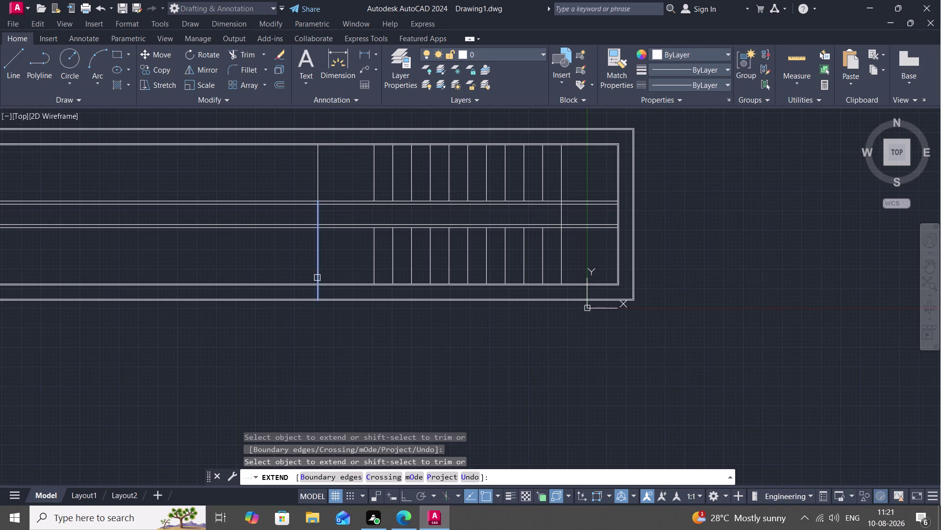
click(317, 278)
click(318, 265)
click(316, 271)
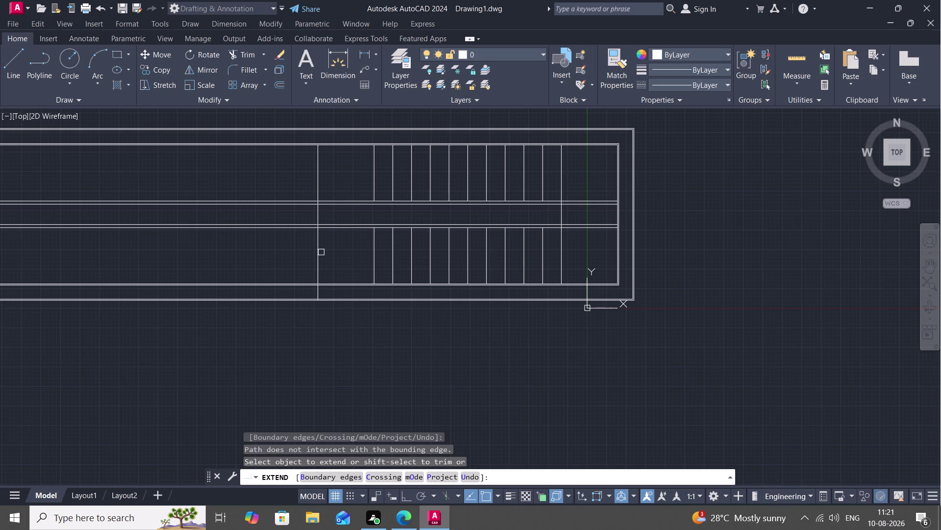
Extend the landing line up to the top outer outline.
click(319, 248)
click(317, 251)
click(316, 251)
click(317, 169)
click(318, 163)
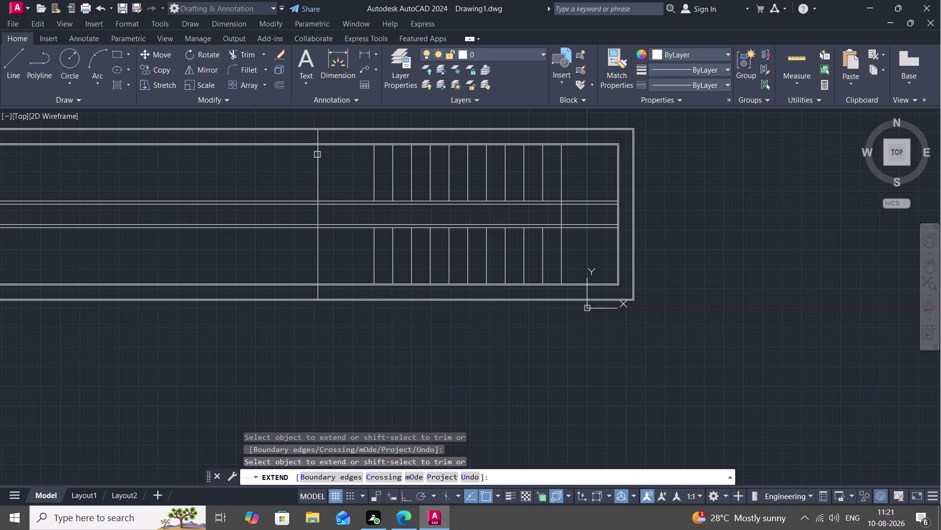
click(318, 154)
click(317, 149)
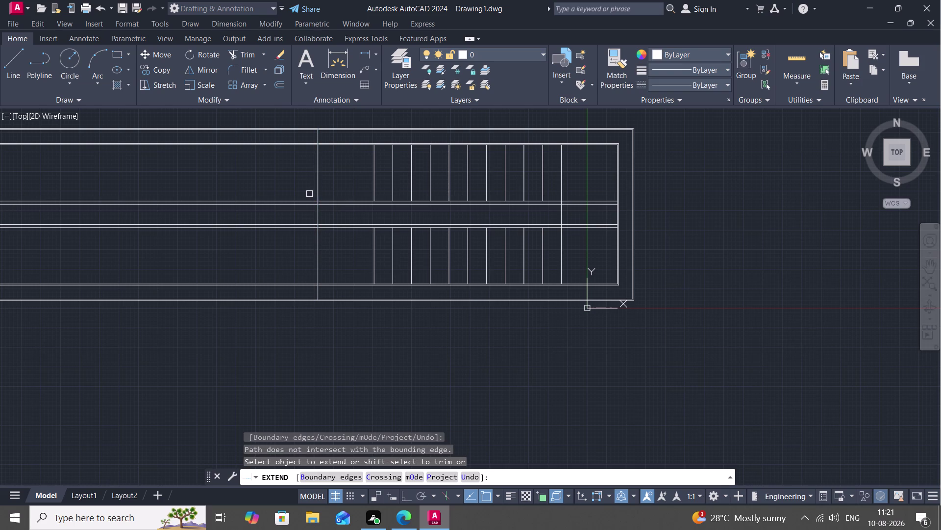
key(Escape)
key(t)
text(r)
key(space)
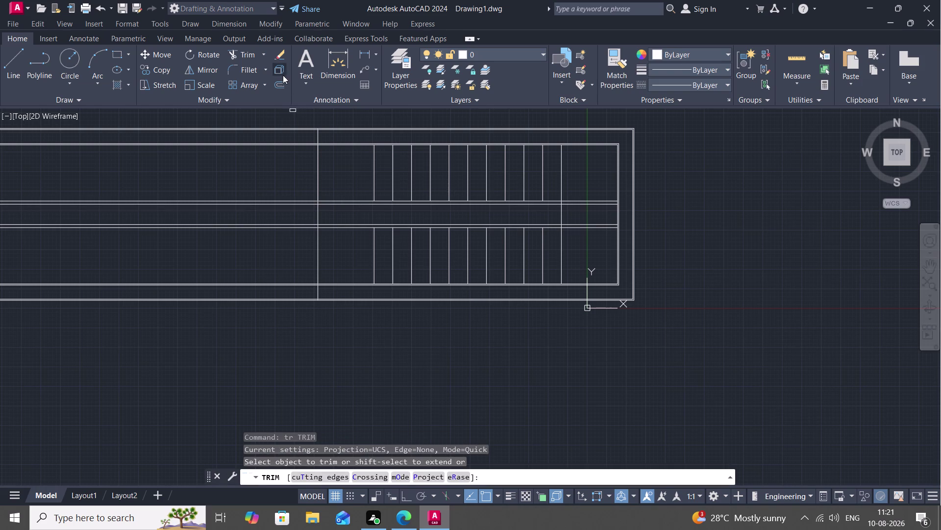
Fence-trim the line ends overhanging left of the landing.
drag(262, 111, 277, 354)
middle_drag(287, 222, 310, 239)
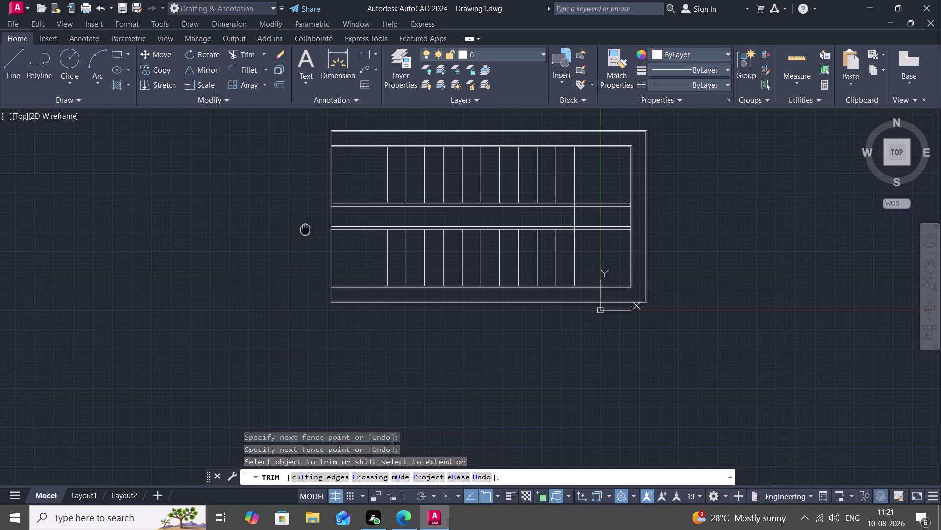
middle_drag(310, 240, 323, 312)
scroll(up, 3)
middle_drag(320, 289, 336, 229)
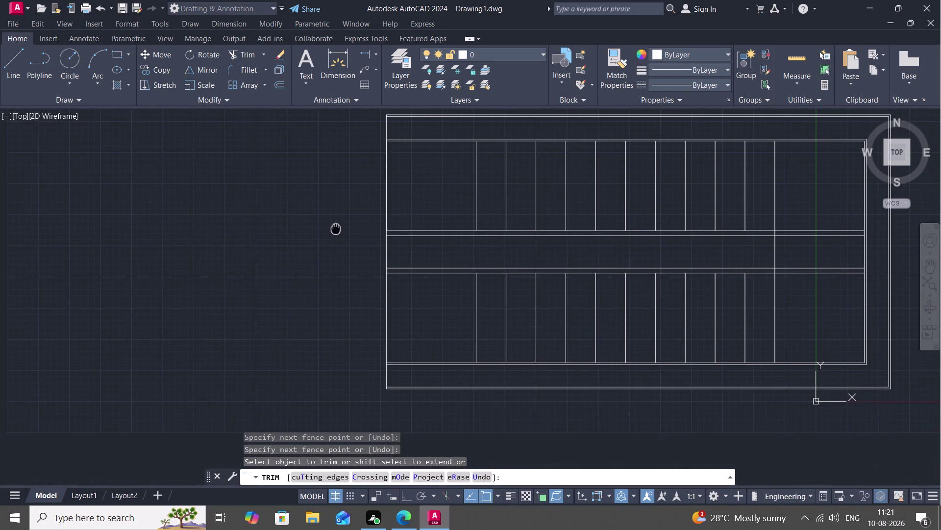
middle_drag(336, 229, 328, 244)
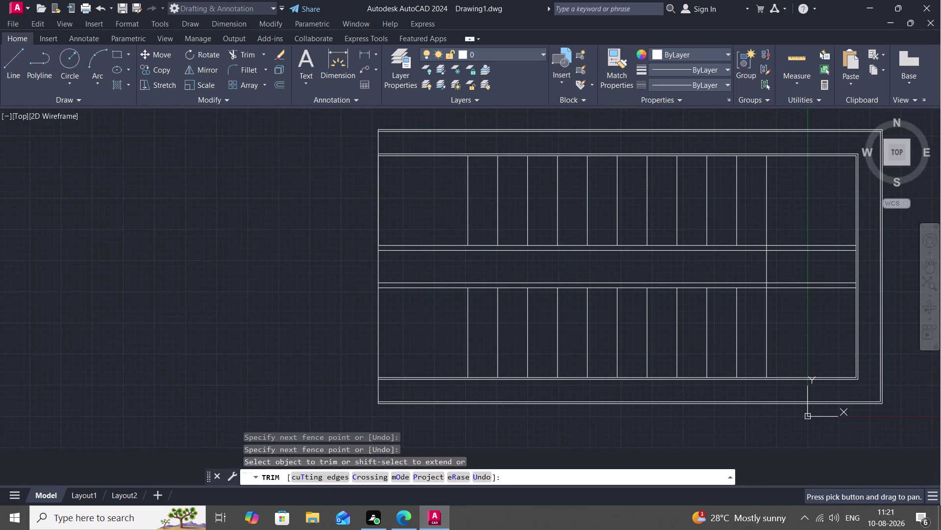
text(l)
key(space)
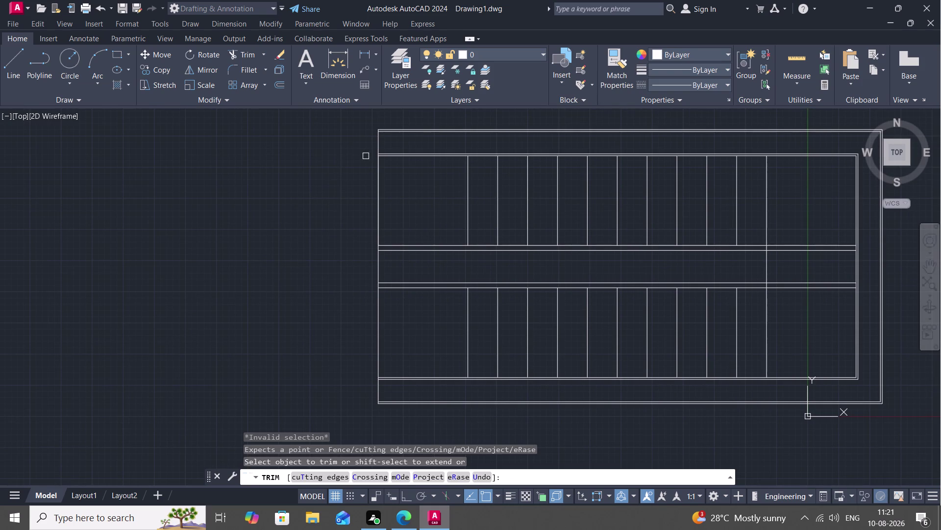
key(Escape)
Draw a short vertical line up from the outline's top-left corner with Ortho on.
key(l)
key(space)
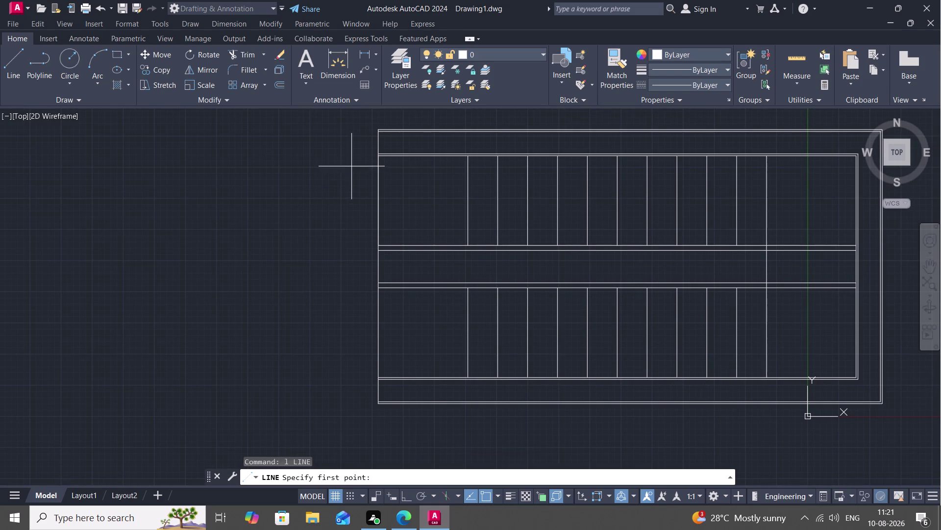
scroll(up, 3)
scroll(up, 3)
click(378, 134)
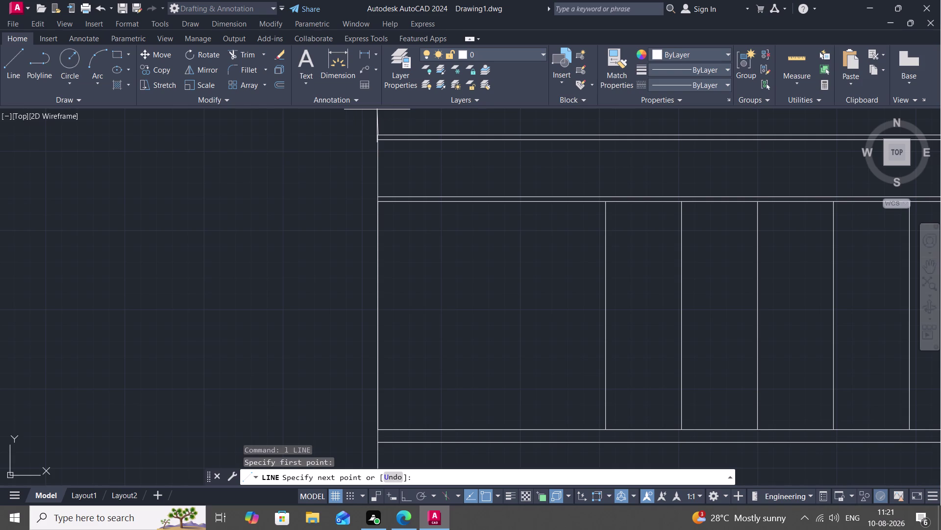
key(F8)
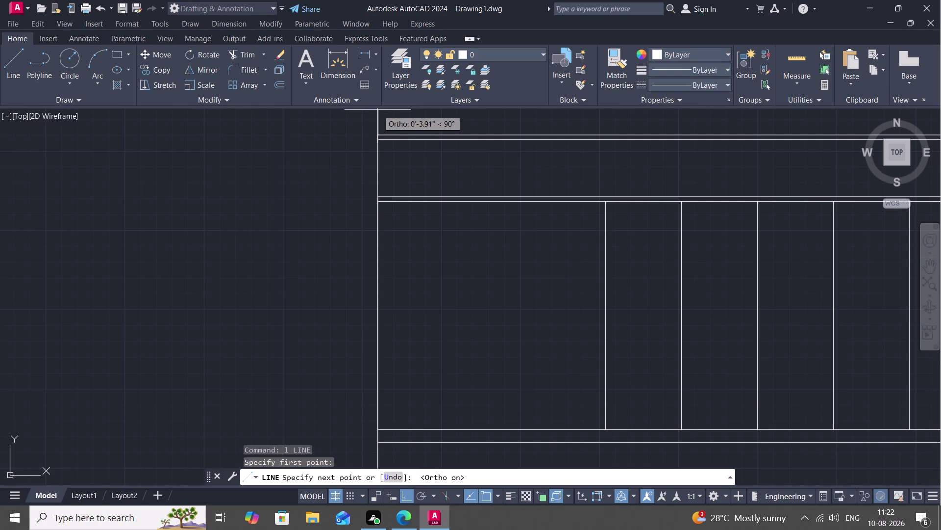
click(377, 110)
key(Escape)
scroll(down, 3)
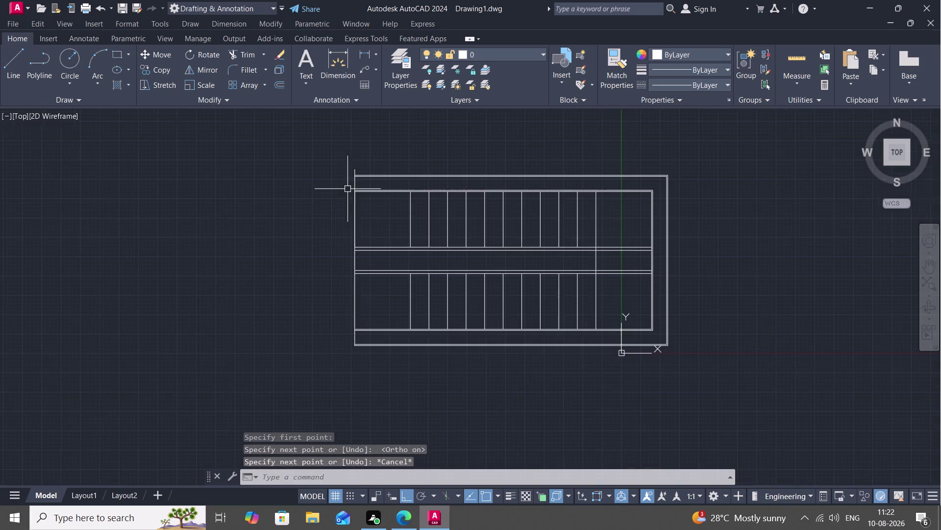
Draw a short line from the bottom-left outline corner down past the bottom outline.
middle_drag(348, 190, 373, 97)
scroll(up, 3)
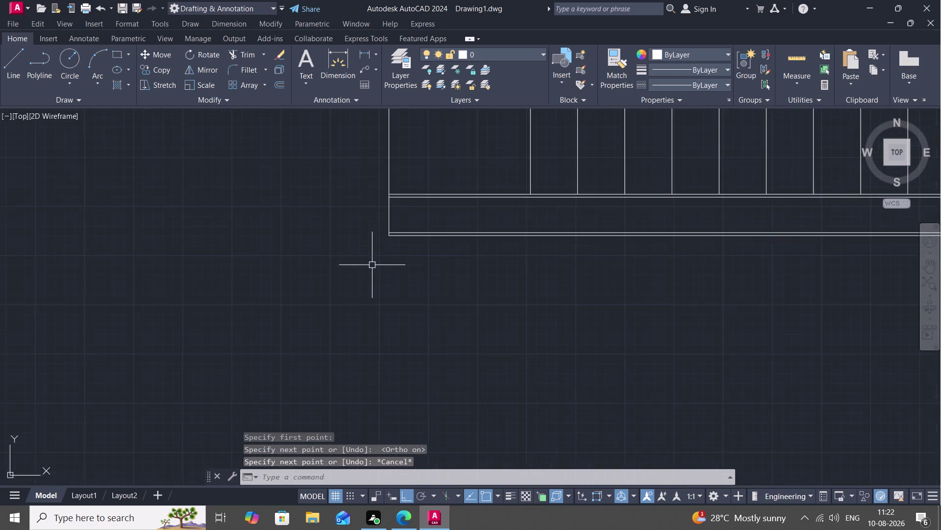
scroll(up, 3)
text(l)
key(space)
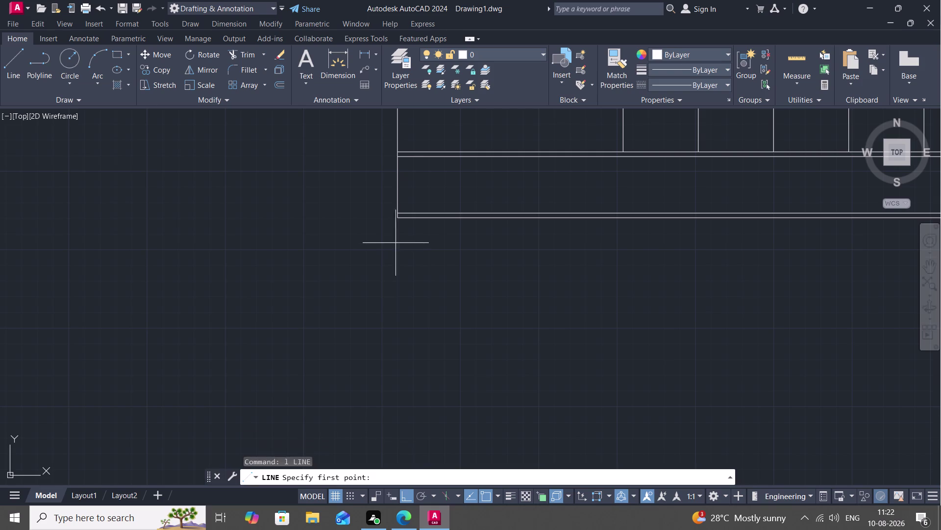
click(394, 218)
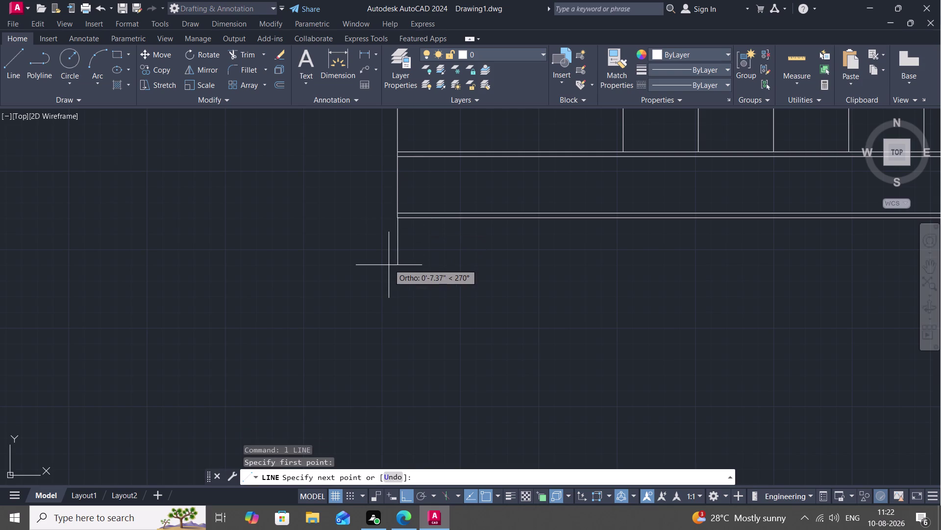
click(389, 264)
key(Escape)
Reframe the view and zoom in on the stair plan's central strip.
scroll(down, 3)
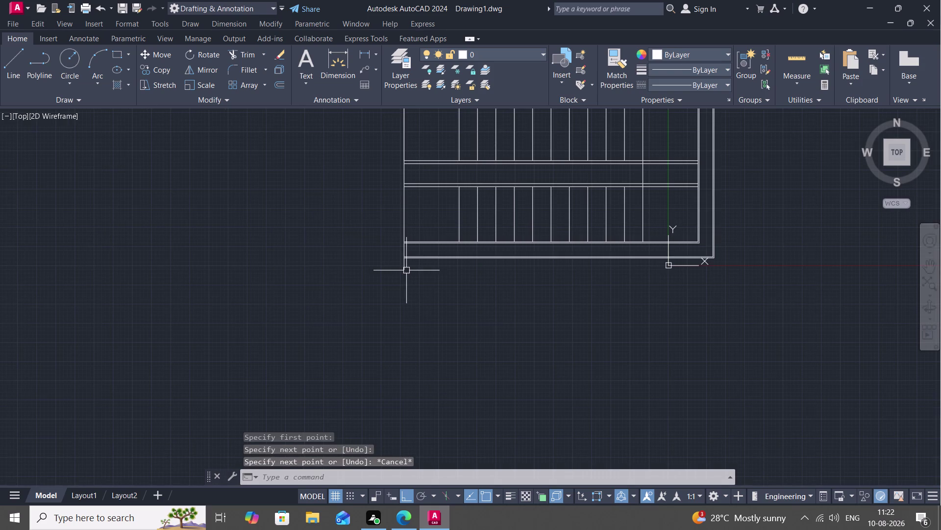
middle_drag(455, 187, 412, 271)
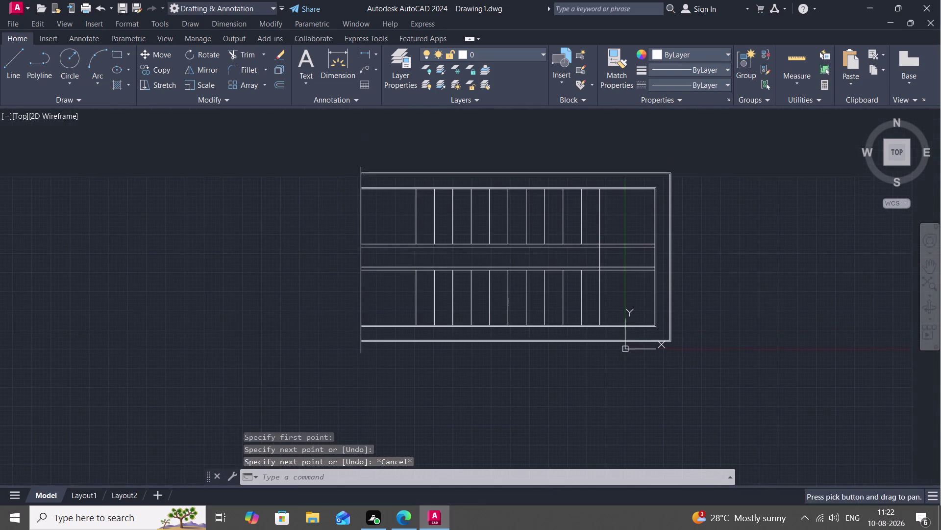
scroll(up, 3)
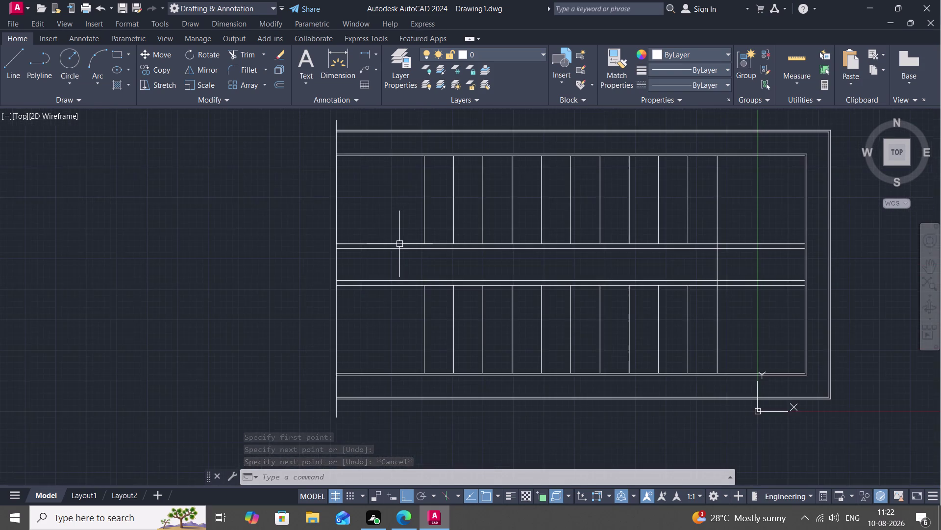
scroll(up, 3)
scroll(up, 3)
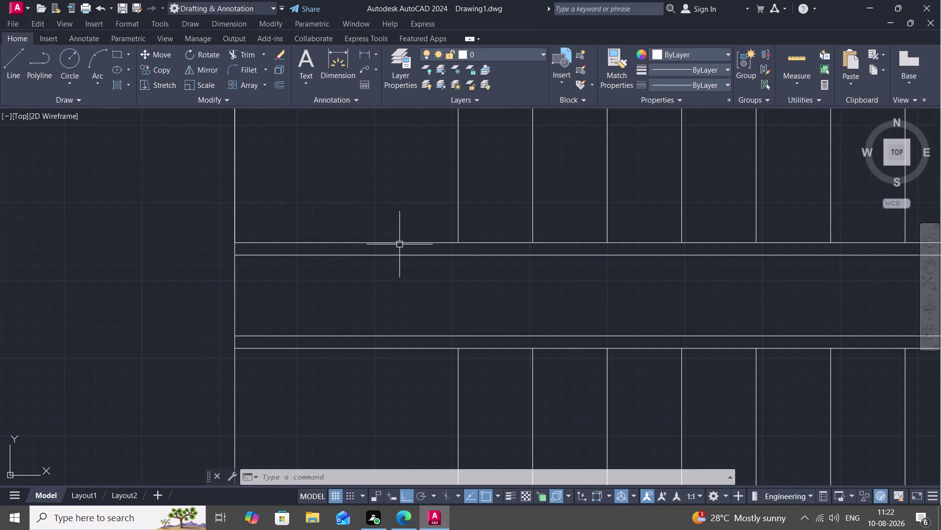
scroll(up, 3)
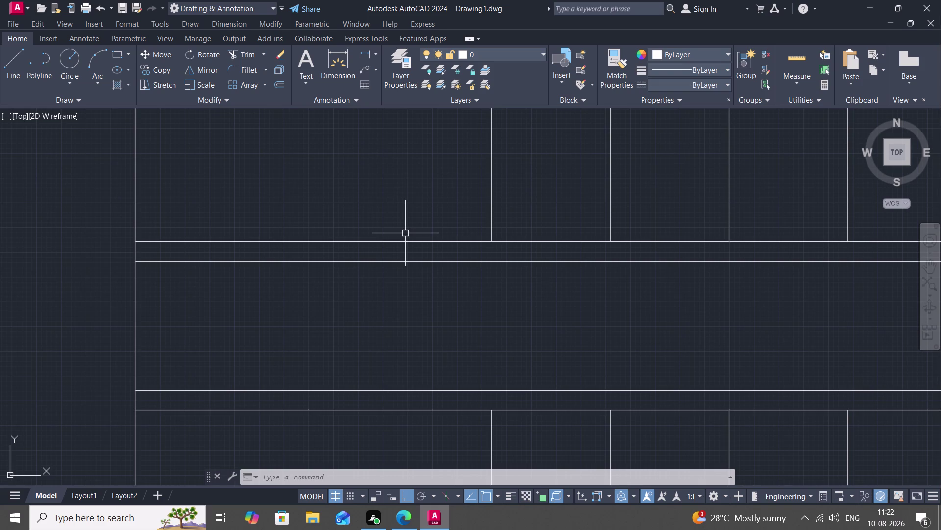
click(121, 49)
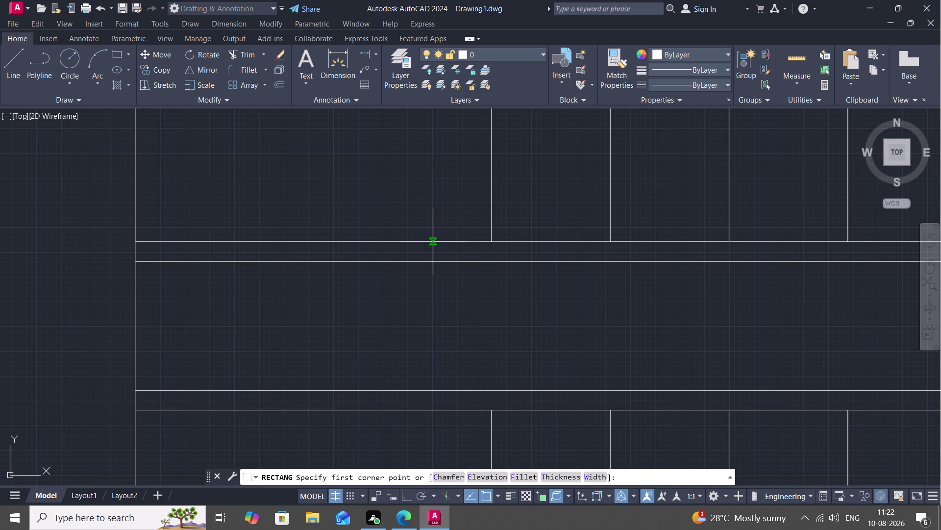
Draw a small post rectangle on the strip, then delete the thin stray rectangle.
click(433, 242)
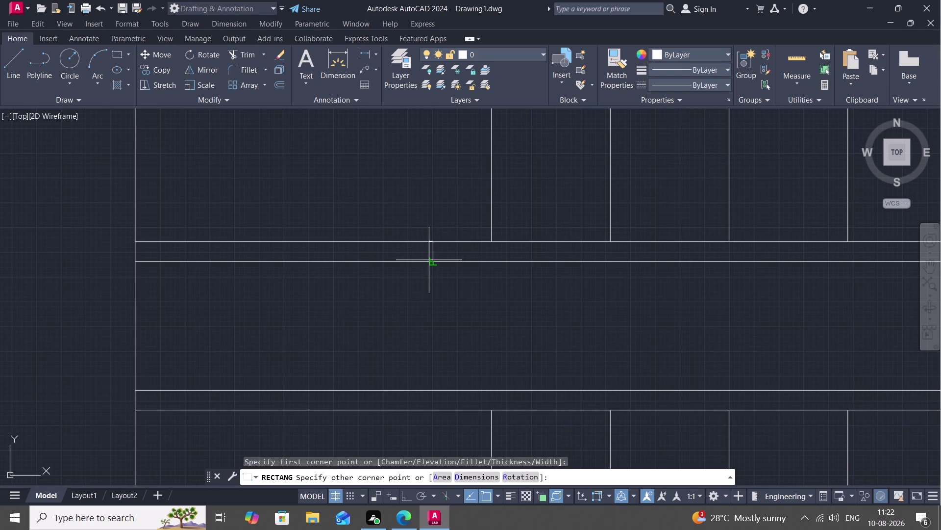
click(433, 259)
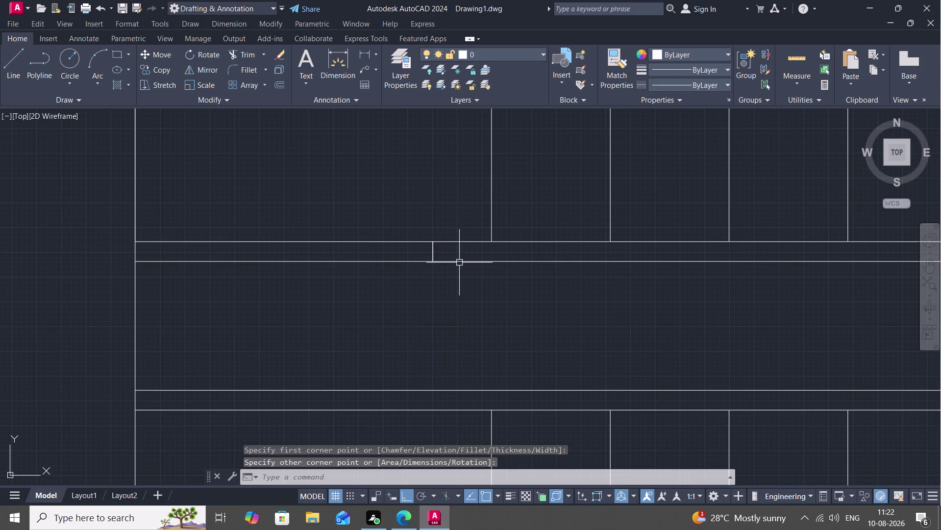
click(459, 262)
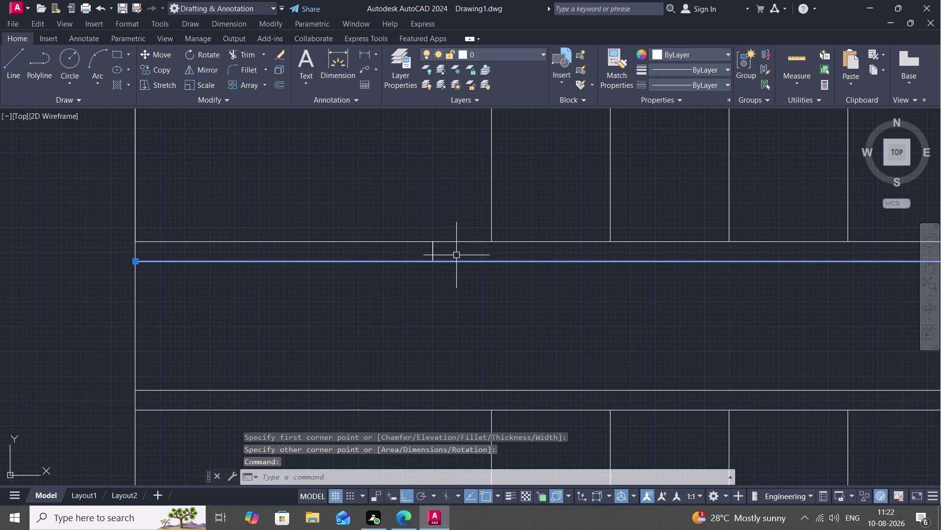
key(Escape)
scroll(up, 3)
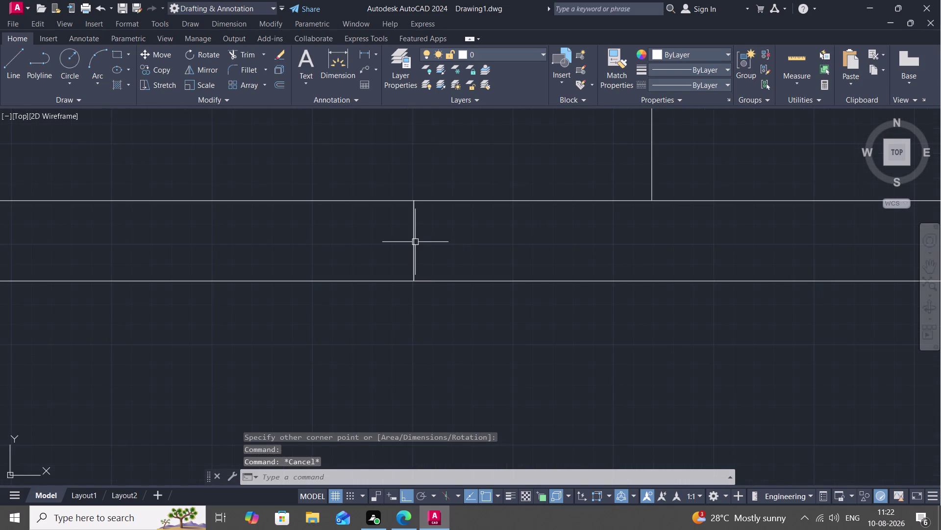
click(414, 241)
key(Delete)
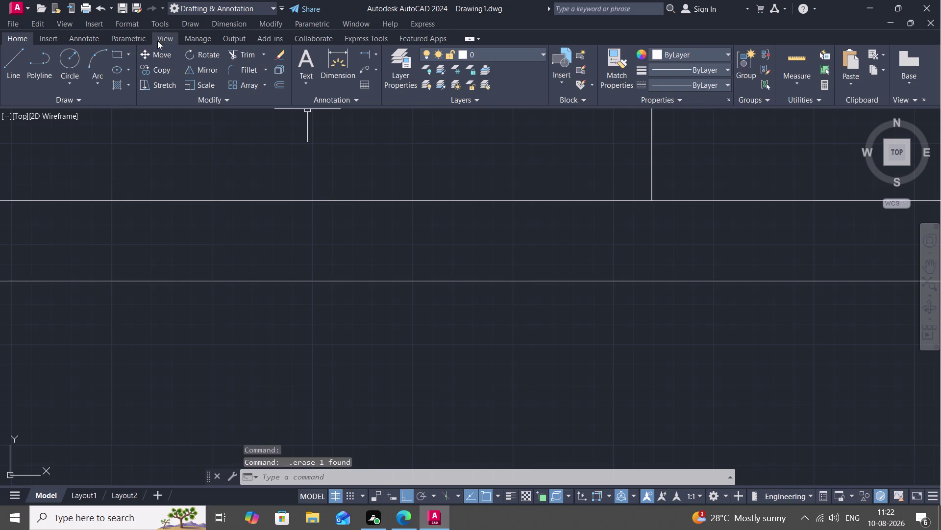
Draw a rectangle between the outline lines, delete it as too thin, and cancel a retry.
click(128, 51)
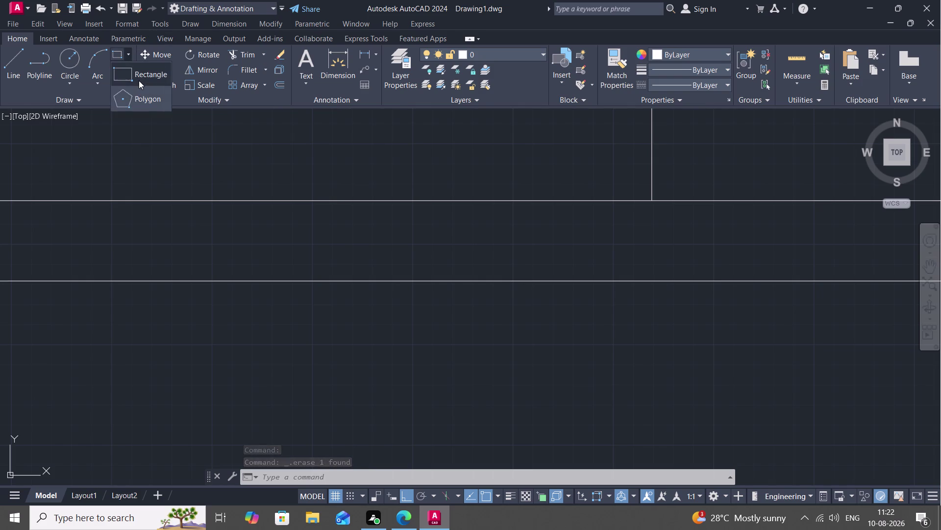
click(139, 81)
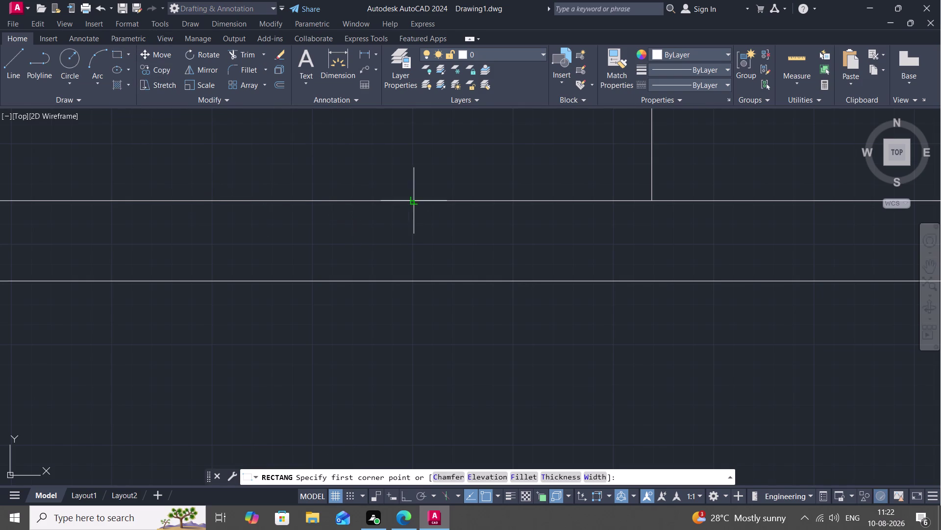
click(414, 204)
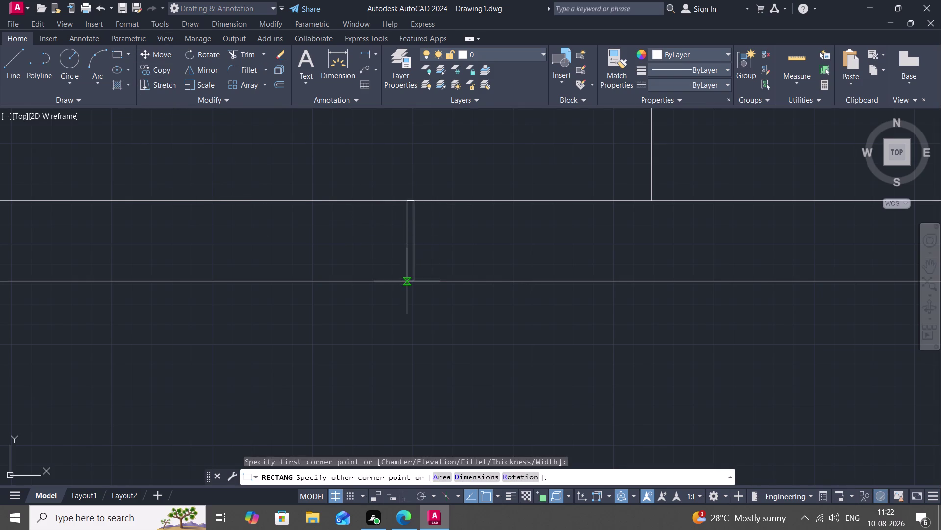
click(407, 282)
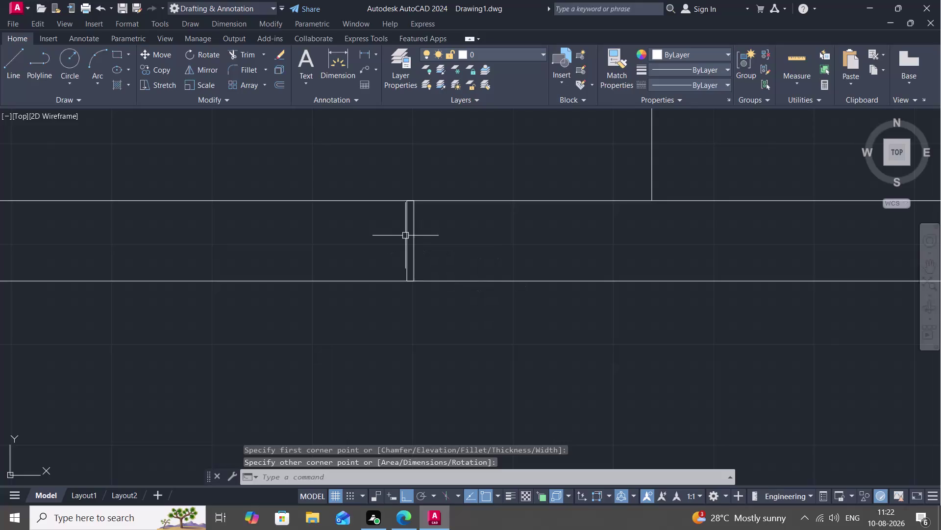
click(406, 234)
key(Delete)
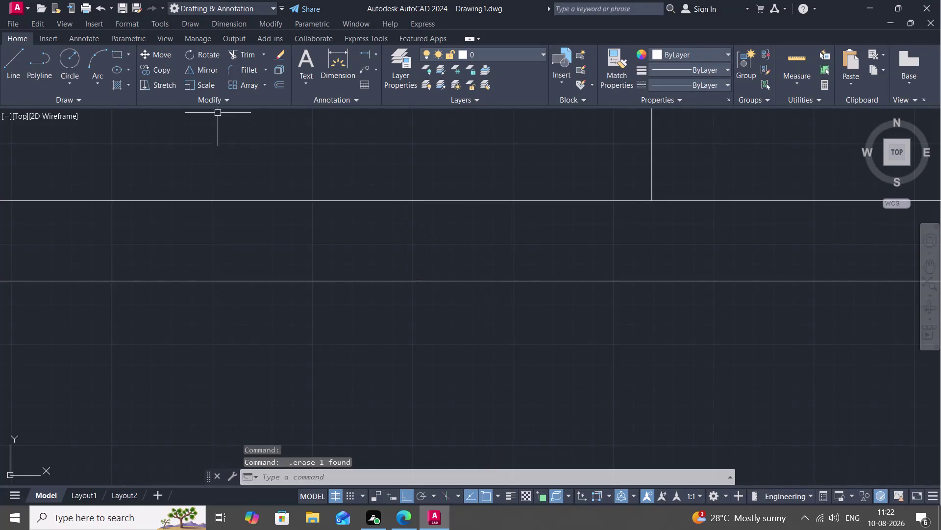
click(113, 49)
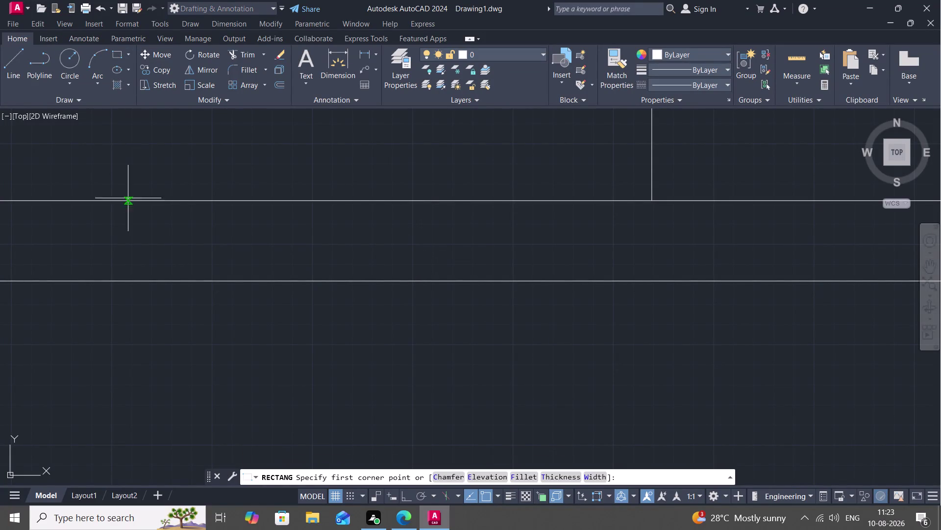
click(412, 241)
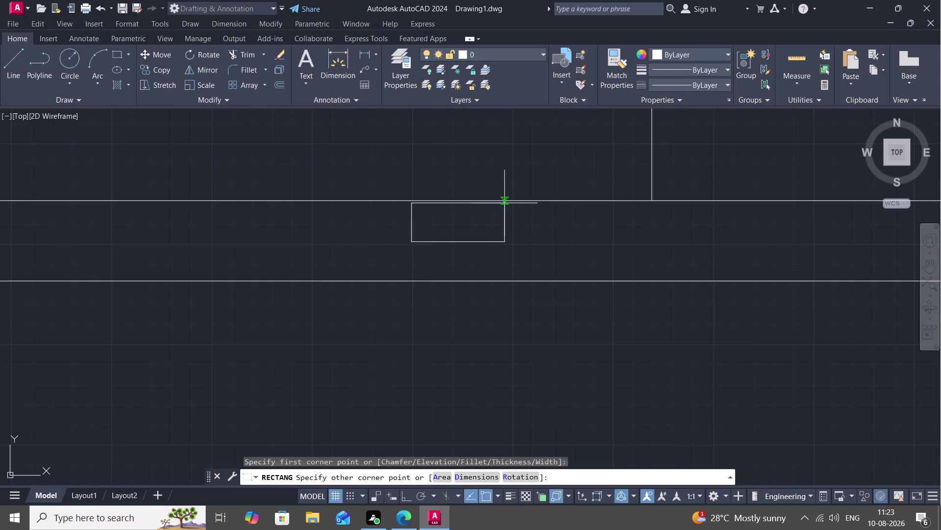
key(Escape)
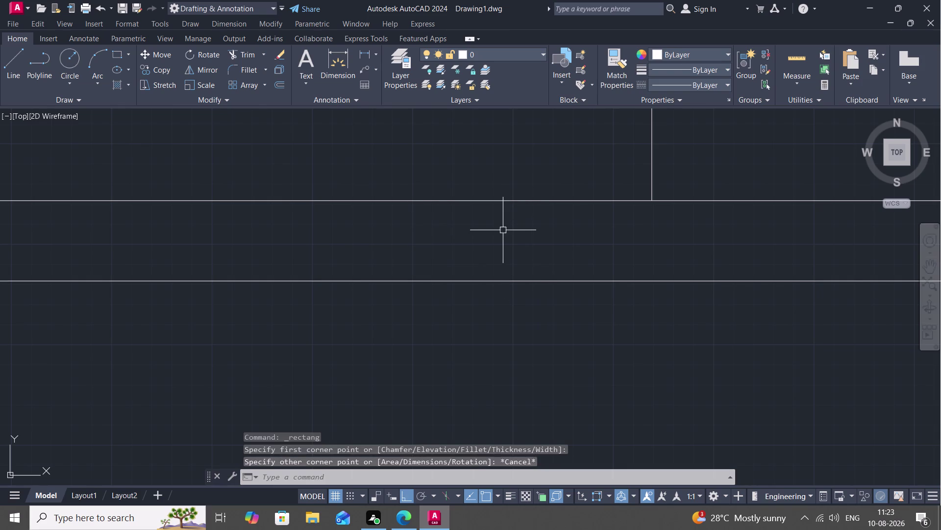
Draw a line between the outline lines and delete it as crooked.
text(l)
key(space)
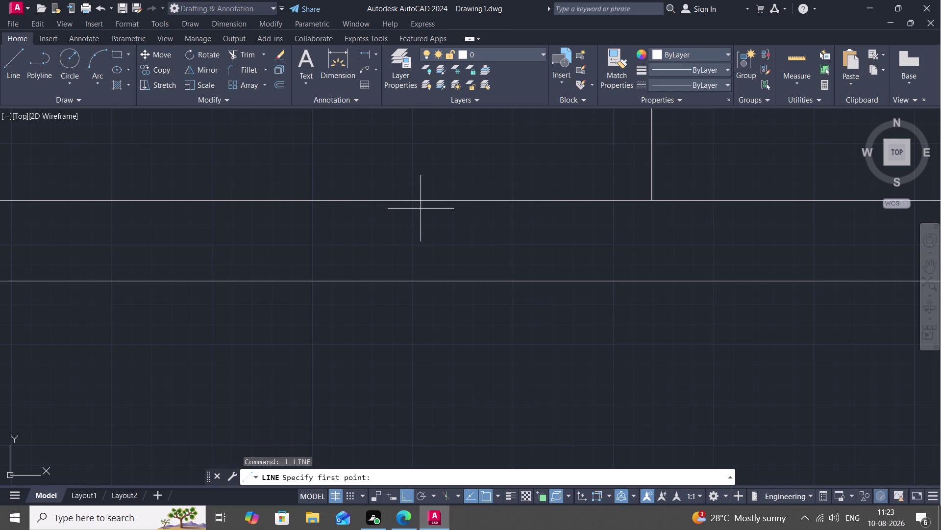
click(412, 202)
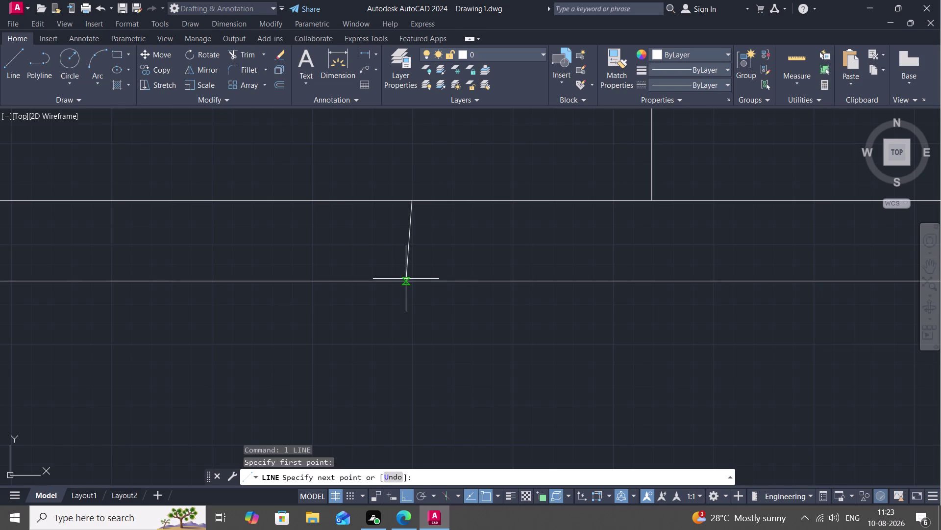
click(406, 278)
key(Escape)
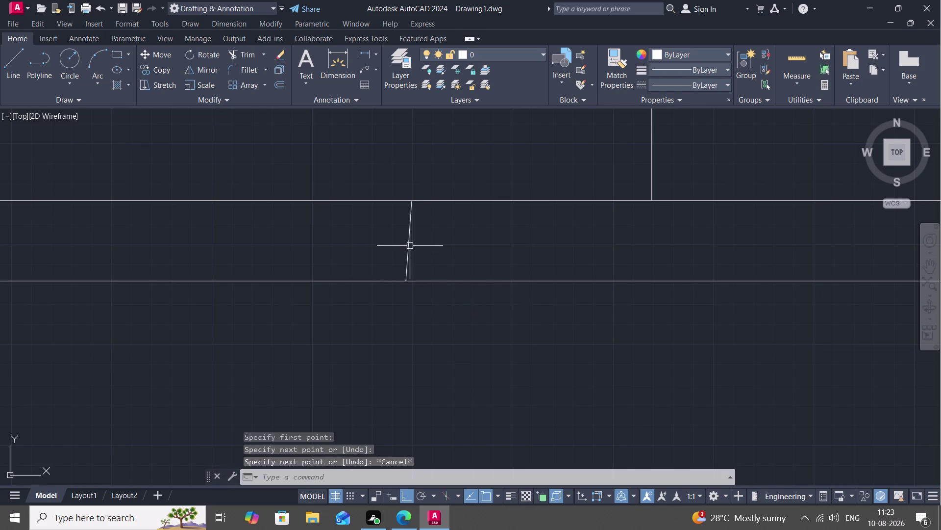
click(410, 245)
key(Delete)
Draw a closed square post with lines between the upper and lower outline lines.
text(l)
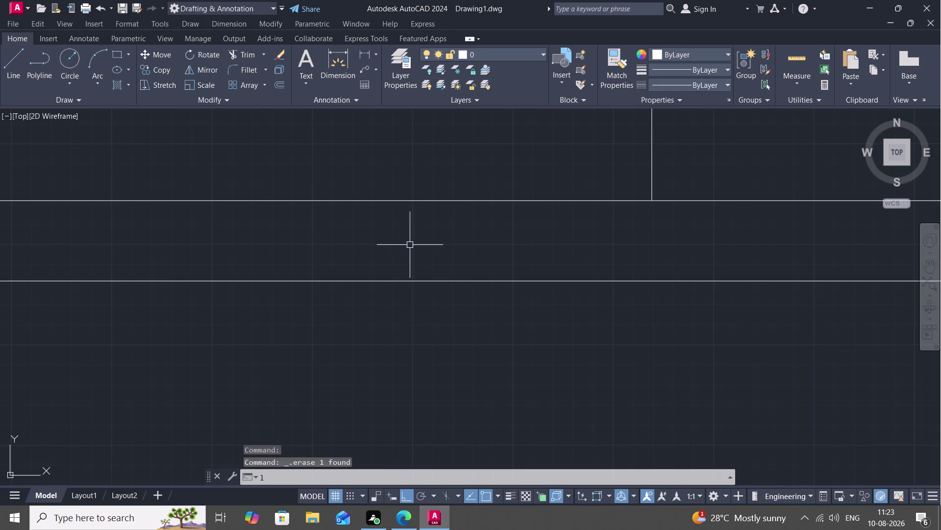
key(space)
click(412, 281)
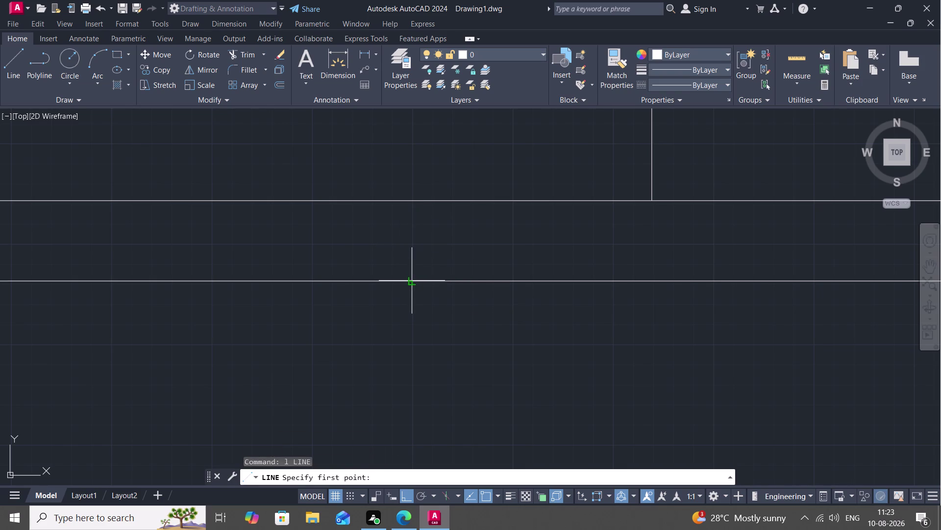
click(413, 203)
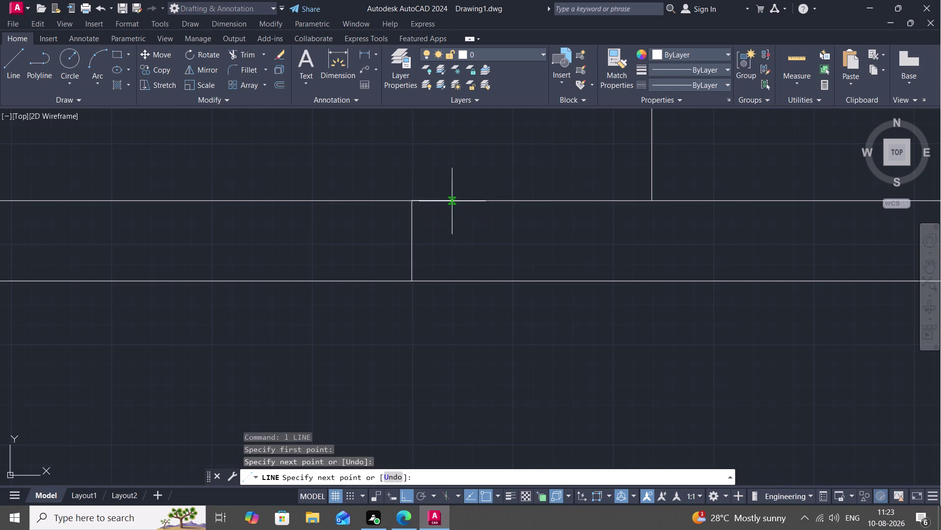
click(513, 199)
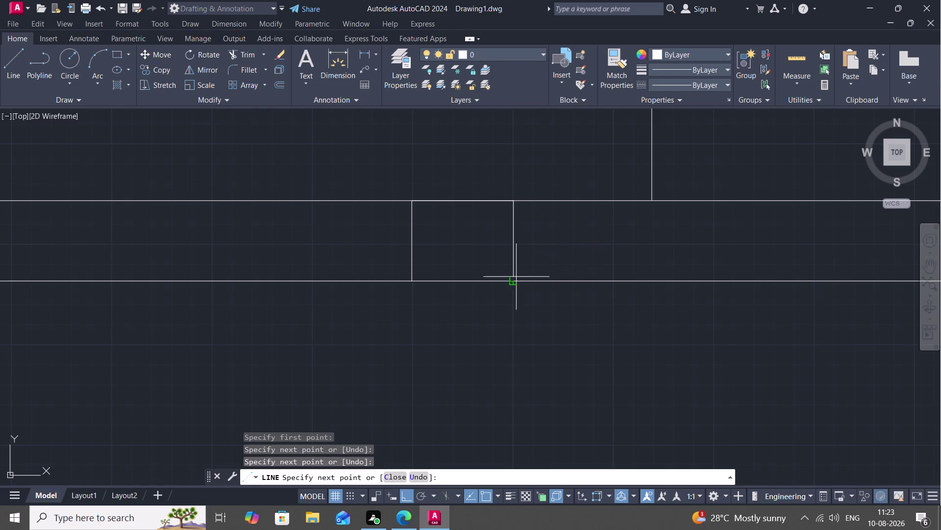
click(516, 281)
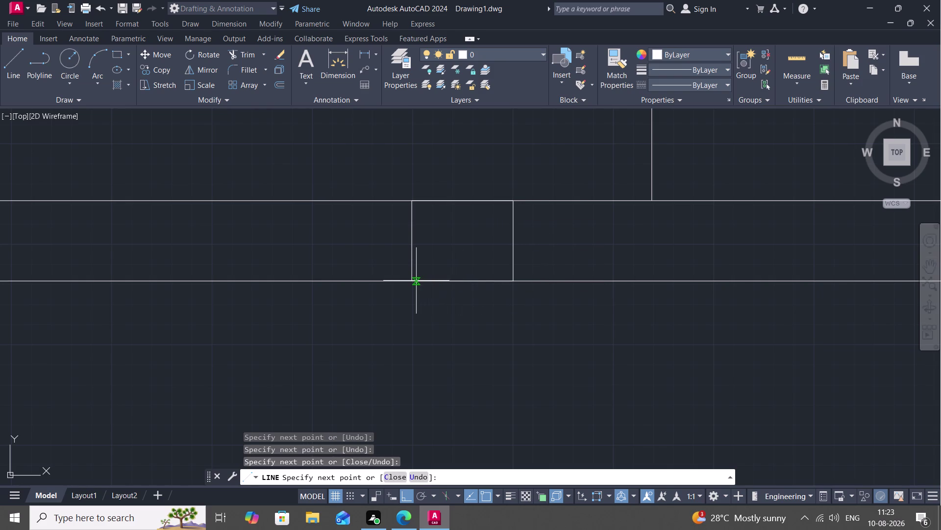
click(412, 281)
key(Escape)
scroll(down, 3)
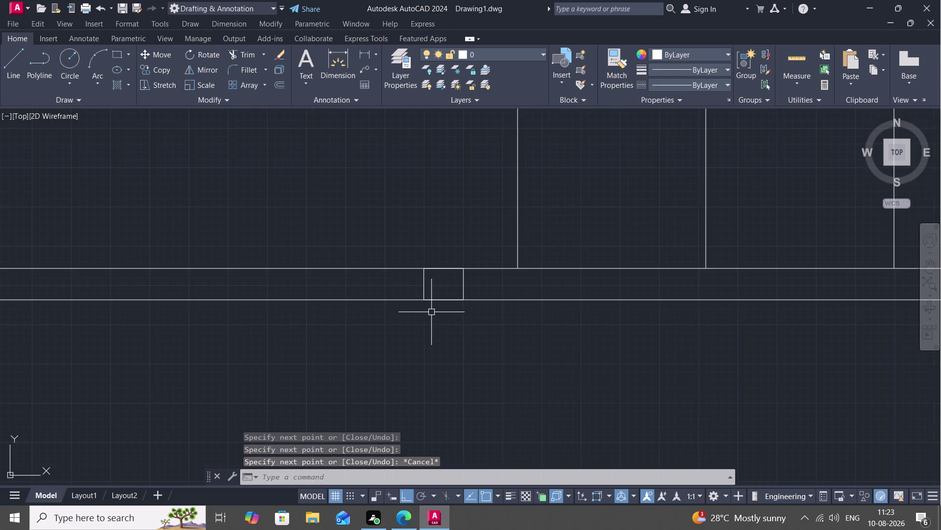
scroll(down, 3)
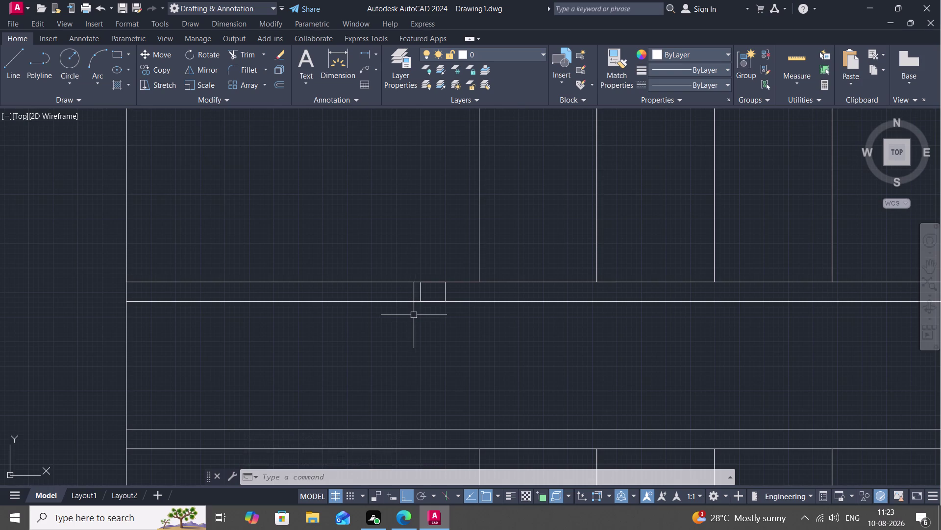
Offset the post's top edge by 0.5", then delete the unwanted copy.
text(o)
key(space)
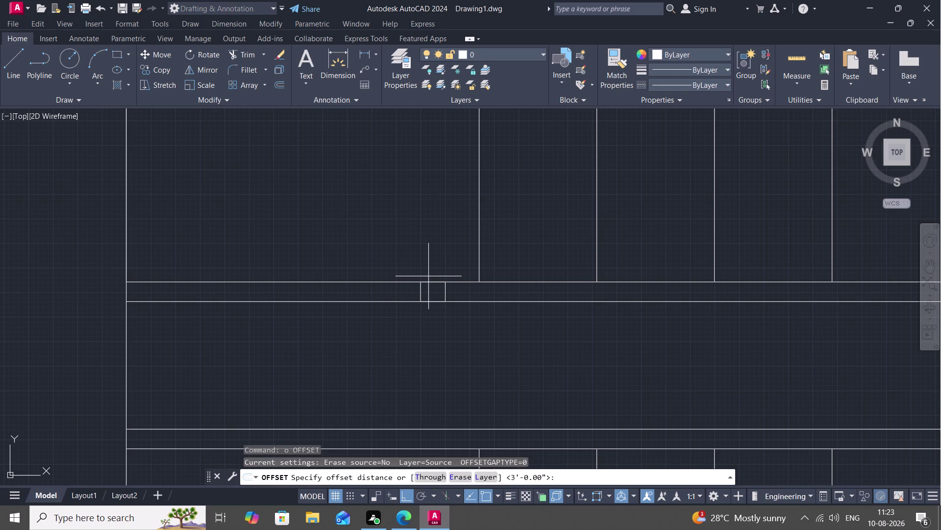
key(0)
text(.)
text(5)
text(")
key(space)
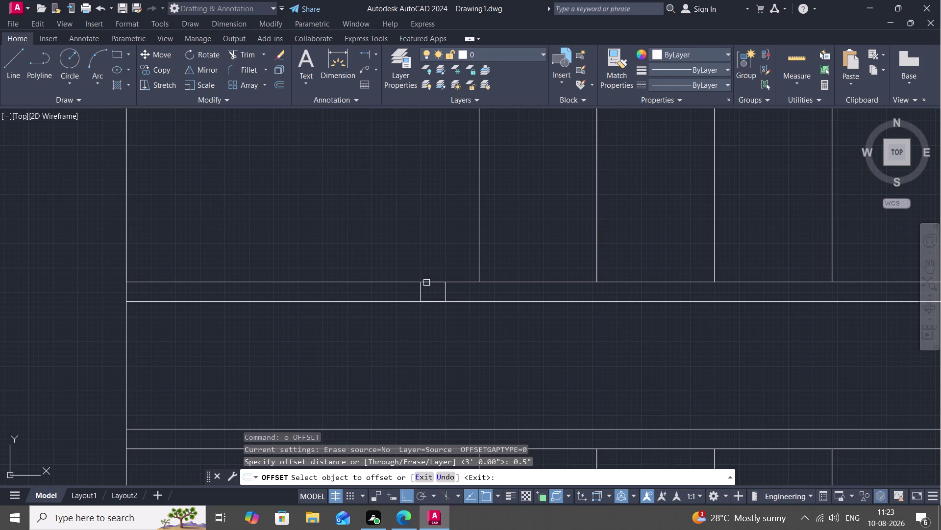
click(434, 277)
click(434, 282)
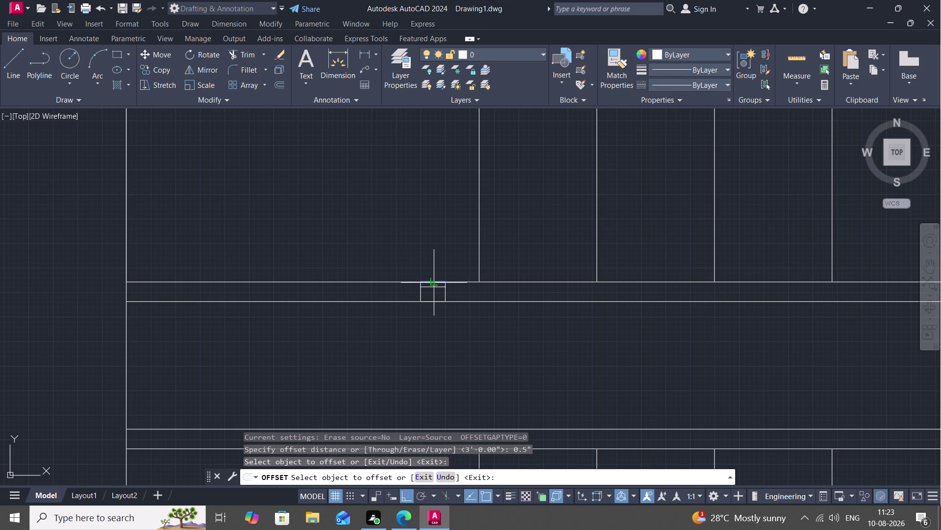
click(430, 270)
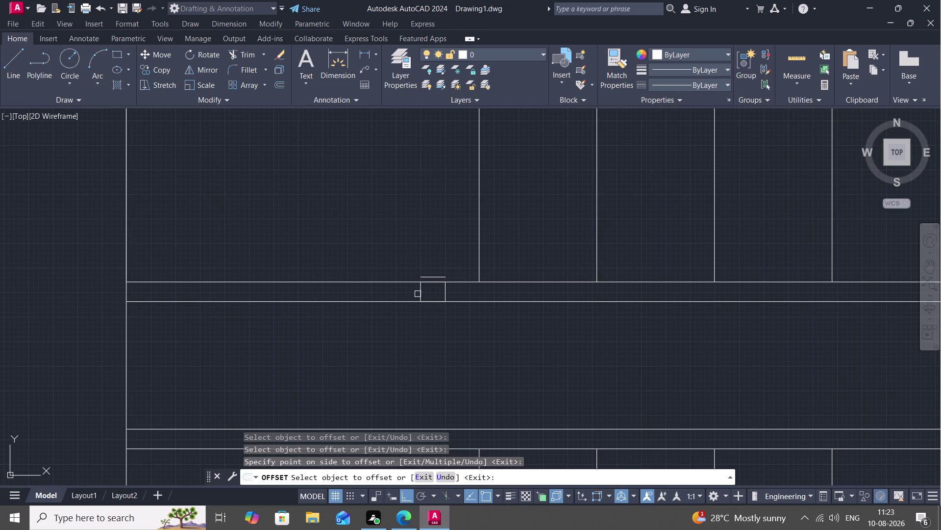
key(Escape)
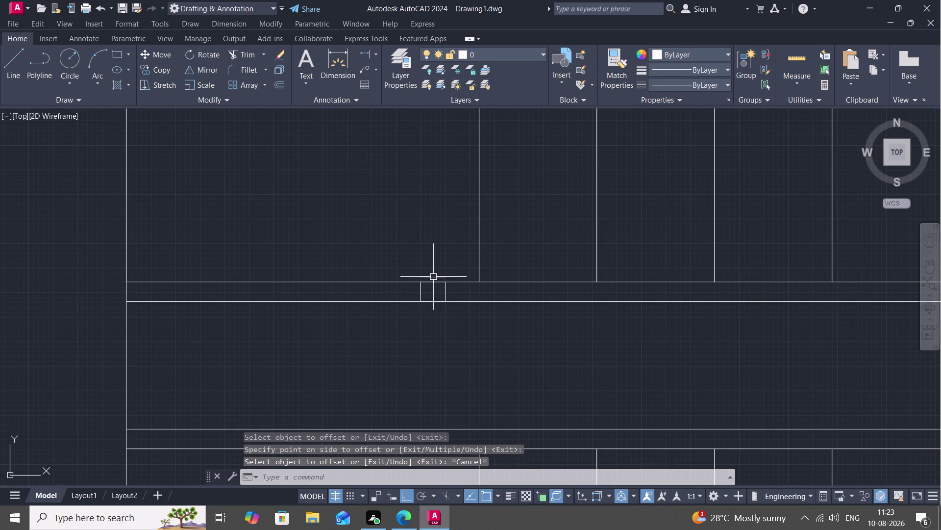
click(434, 276)
key(BackSpace)
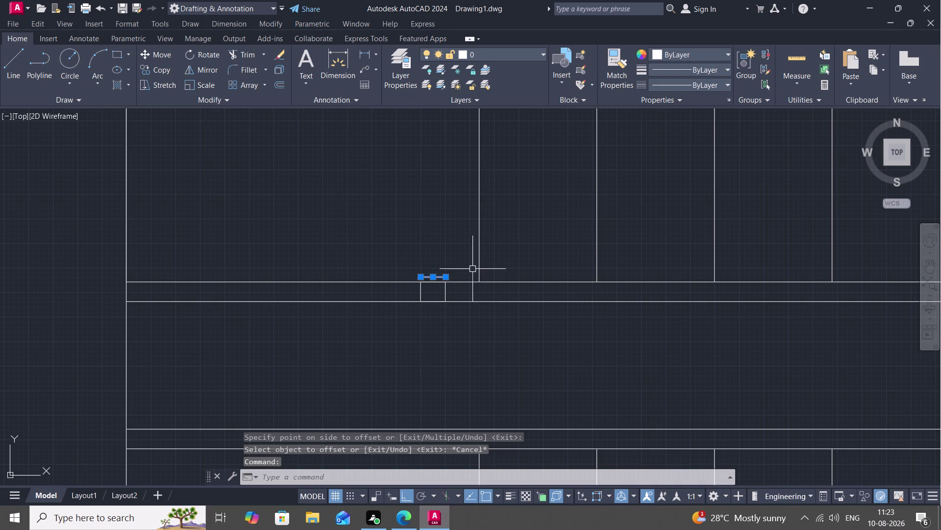
key(Delete)
Offset the post's top, left and remaining edges 0.5" outward.
key(o)
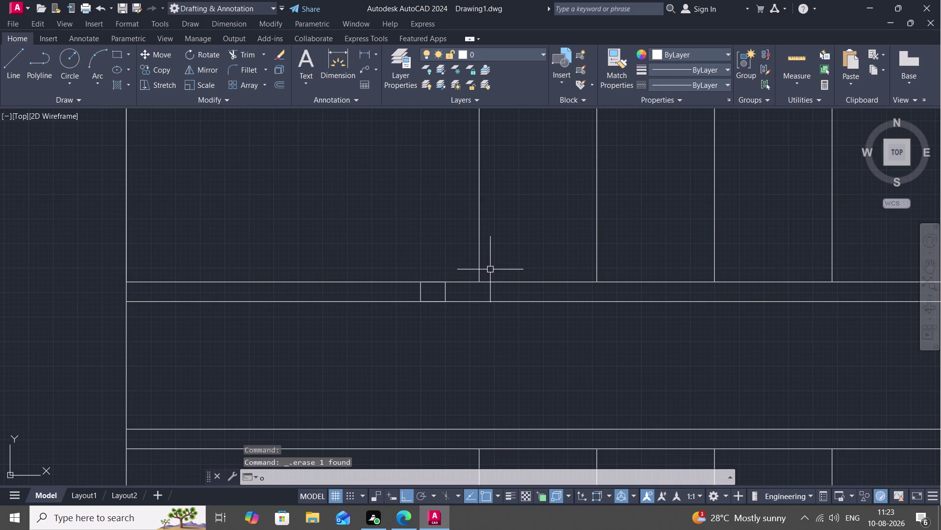
key(space)
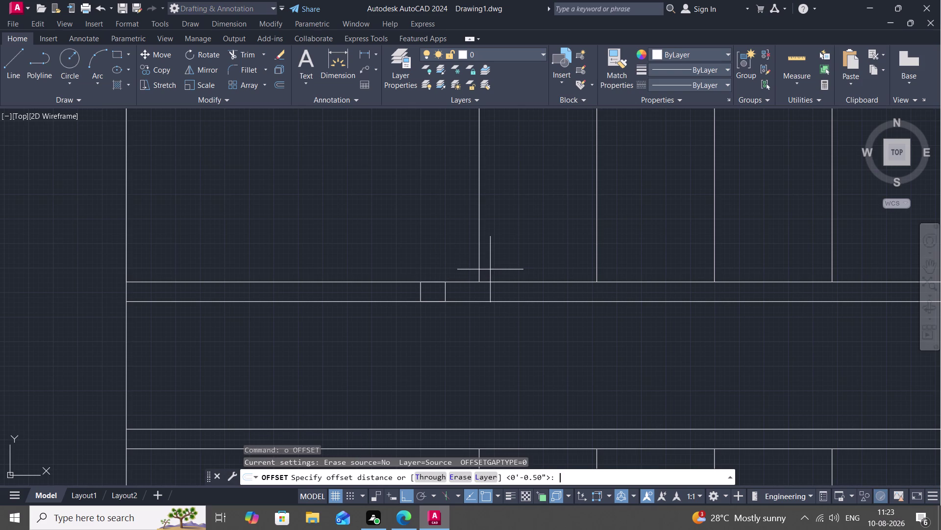
key(space)
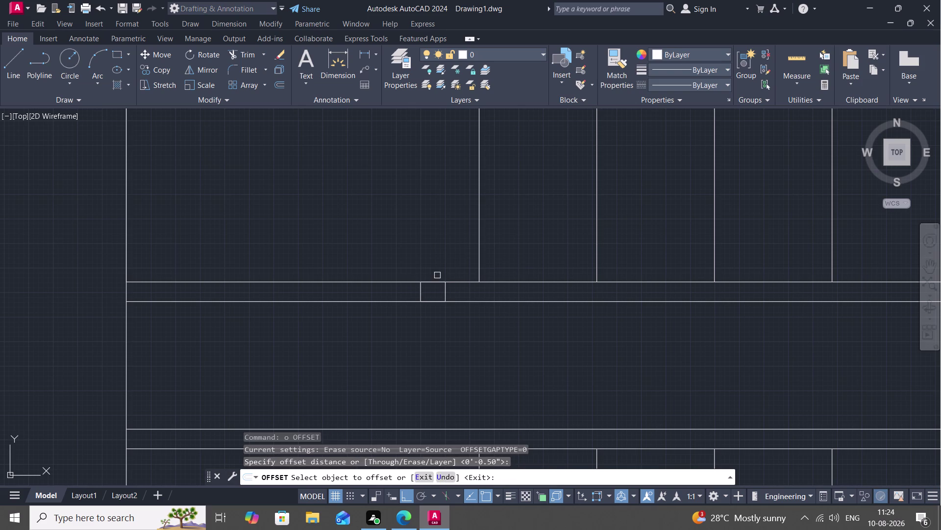
click(437, 282)
click(436, 264)
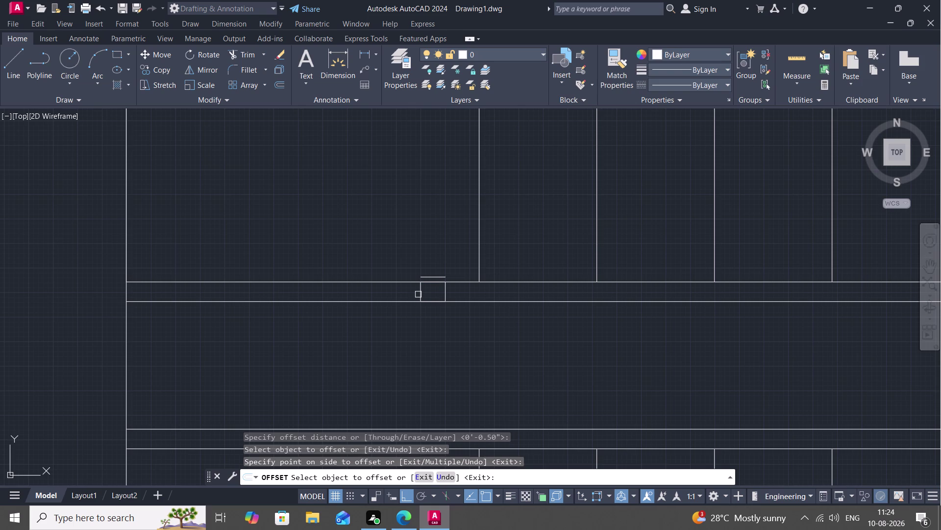
click(421, 293)
click(406, 291)
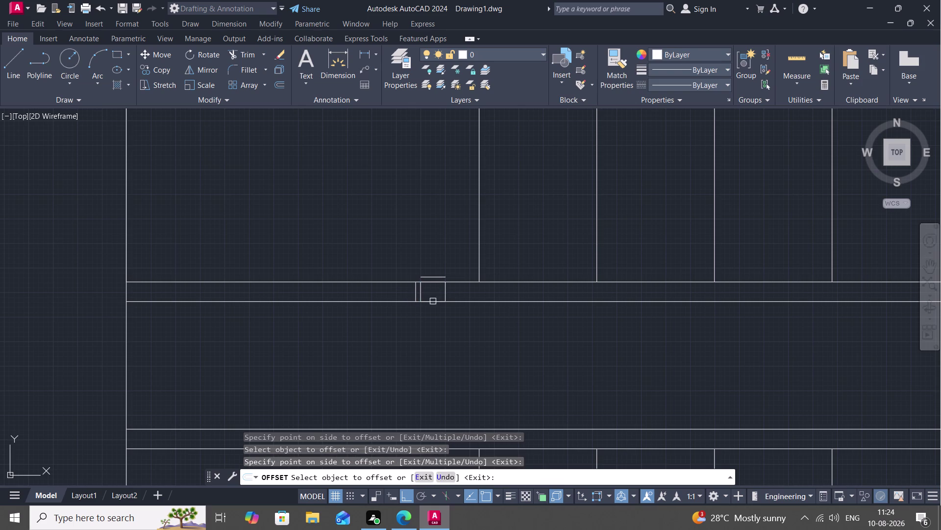
click(434, 302)
click(430, 318)
click(444, 288)
click(455, 293)
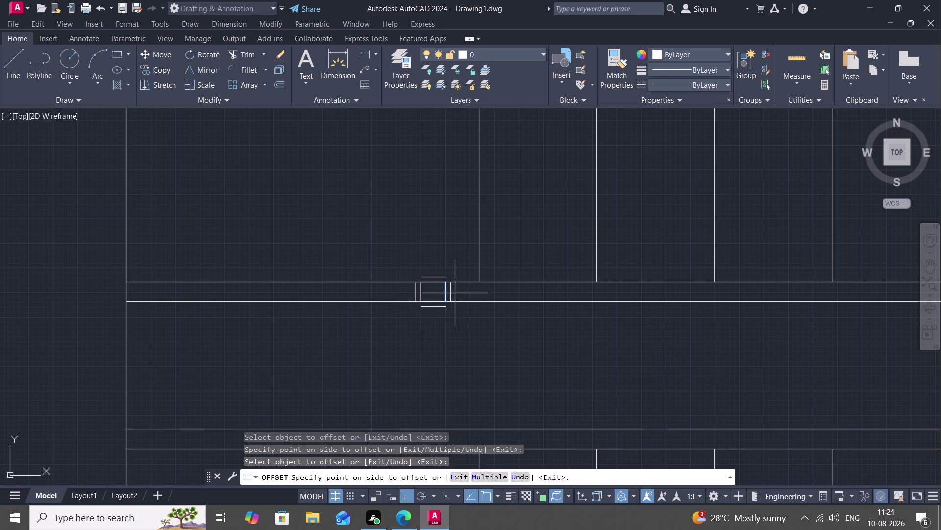
scroll(down, 3)
middle_drag(446, 339, 437, 267)
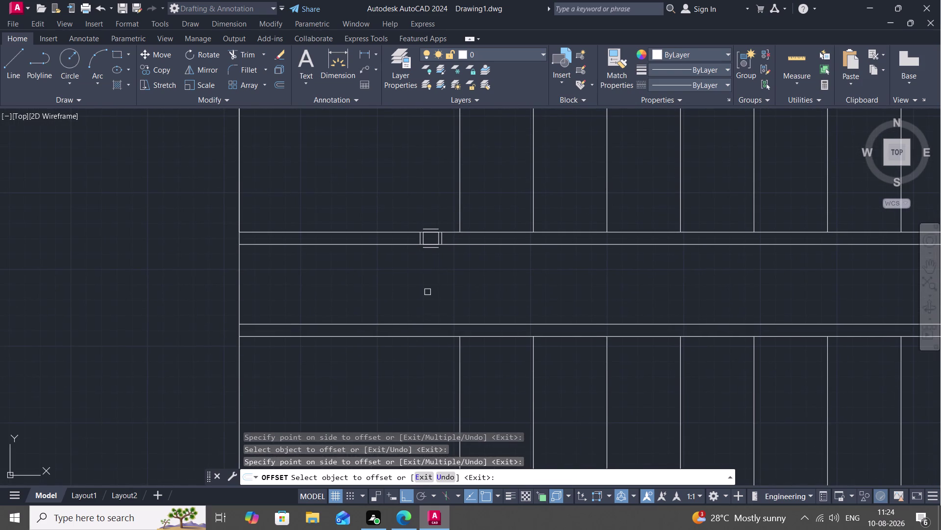
key(Escape)
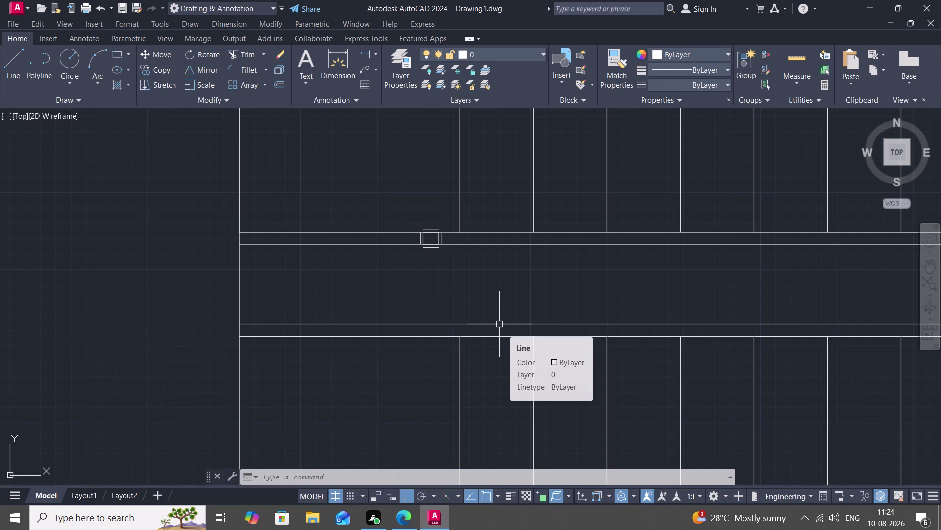
Draw a second square post with lines spanning the lower rail lines' gap.
key(l)
key(space)
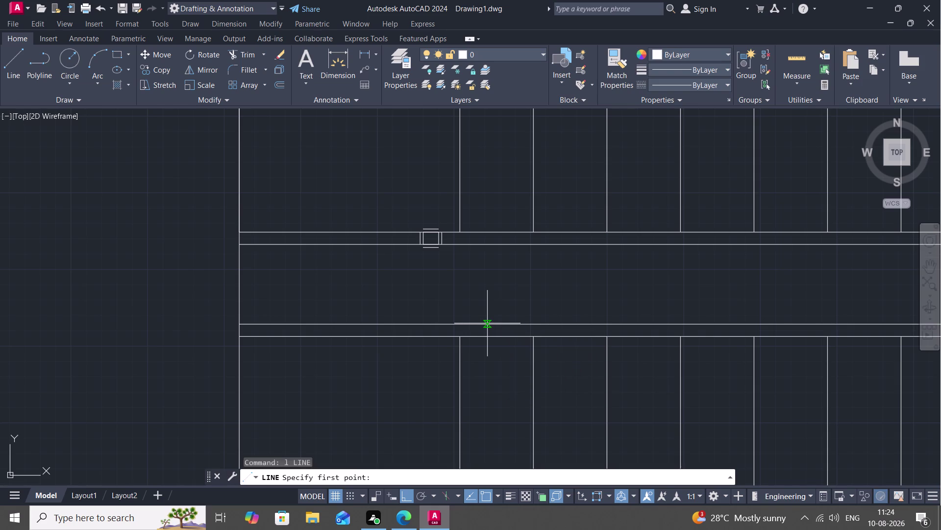
click(482, 325)
click(484, 337)
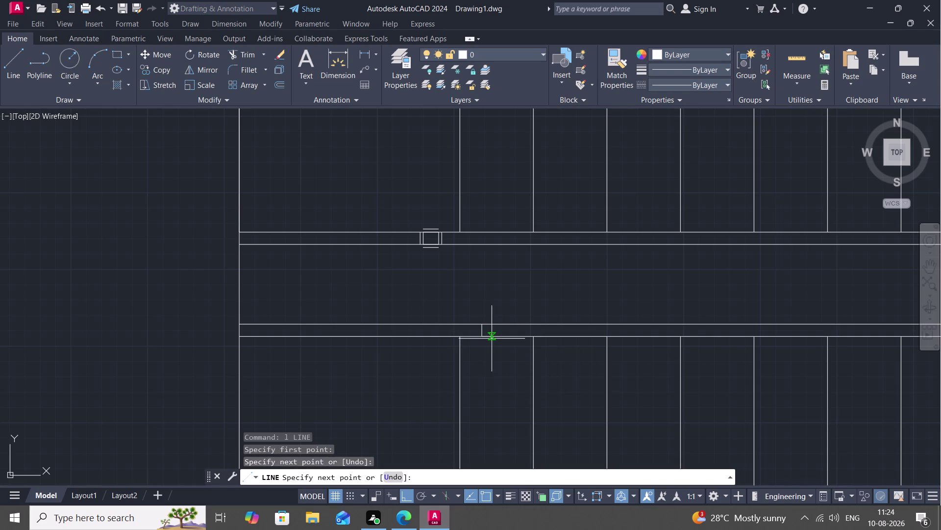
scroll(up, 3)
scroll(up, 3)
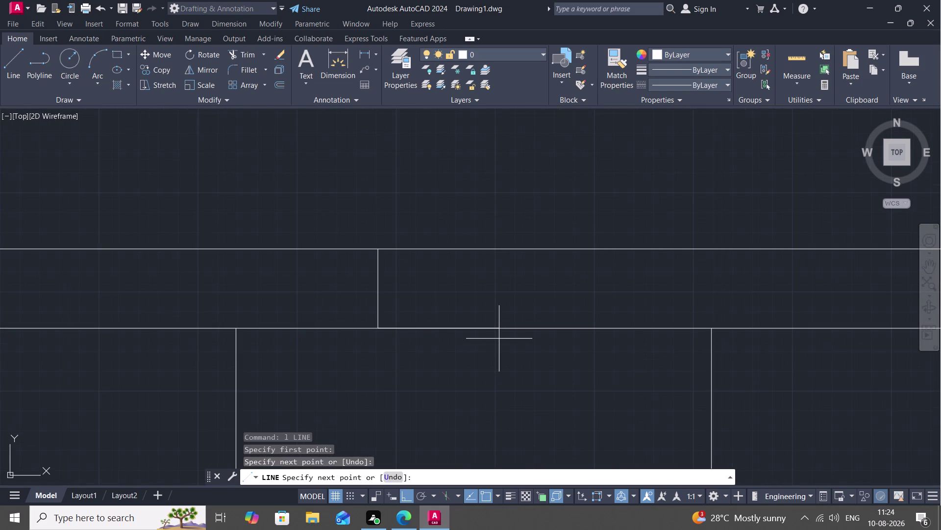
drag(476, 331, 472, 321)
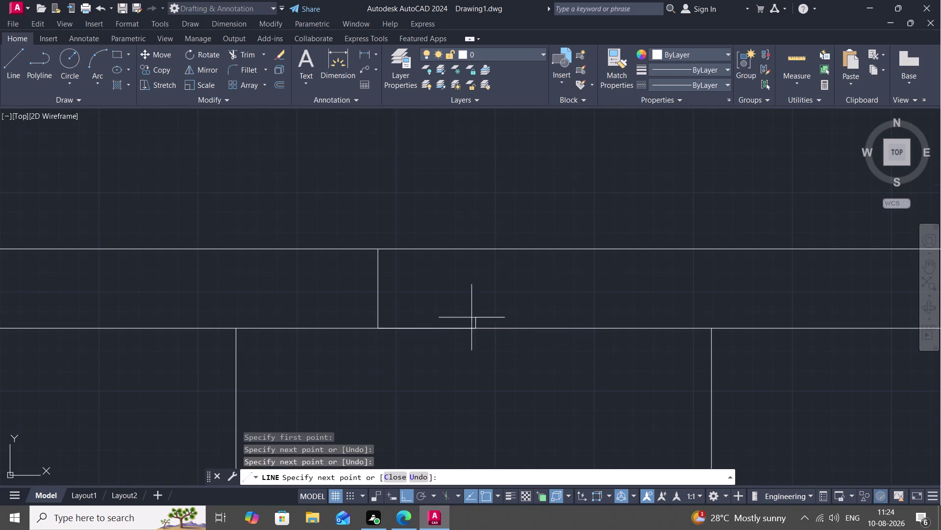
click(476, 246)
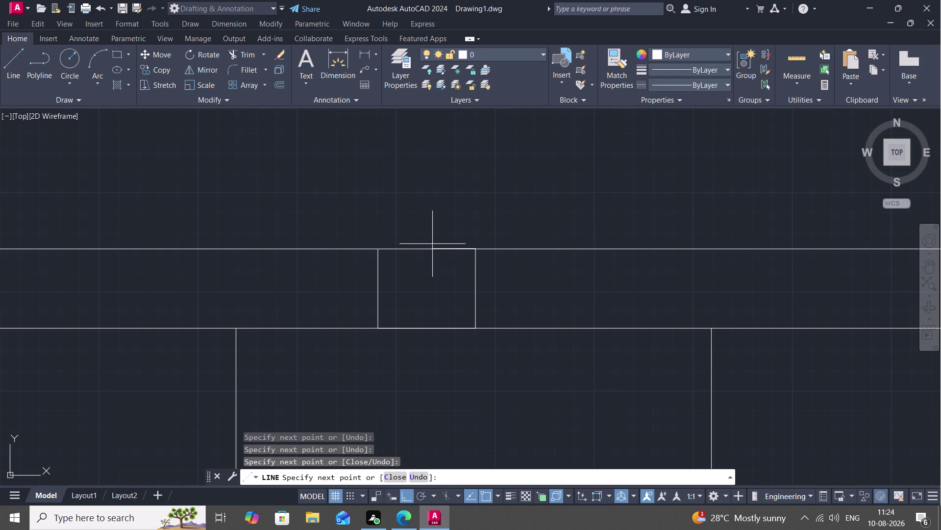
click(382, 247)
key(space)
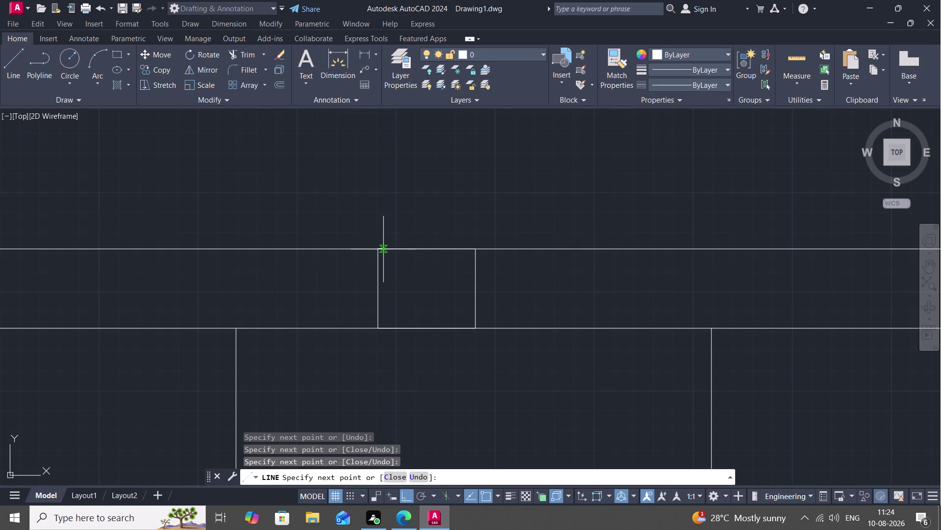
text(o)
key(space)
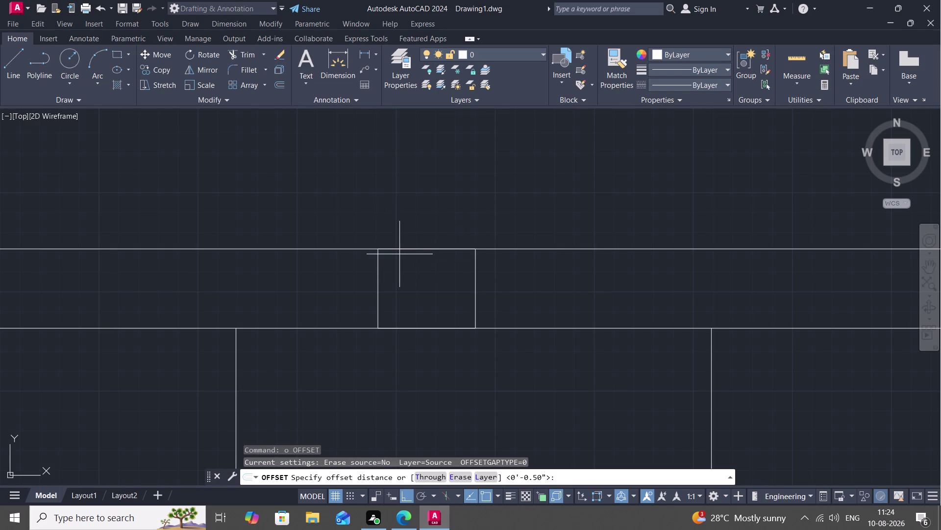
Offset the post's top, left and two other edges outward to double its outline.
key(space)
click(417, 250)
click(416, 219)
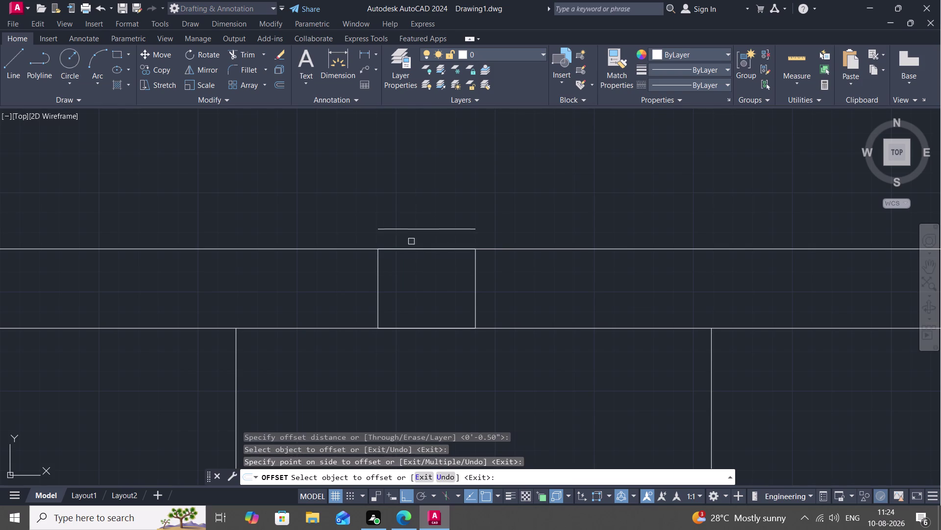
click(381, 266)
click(344, 263)
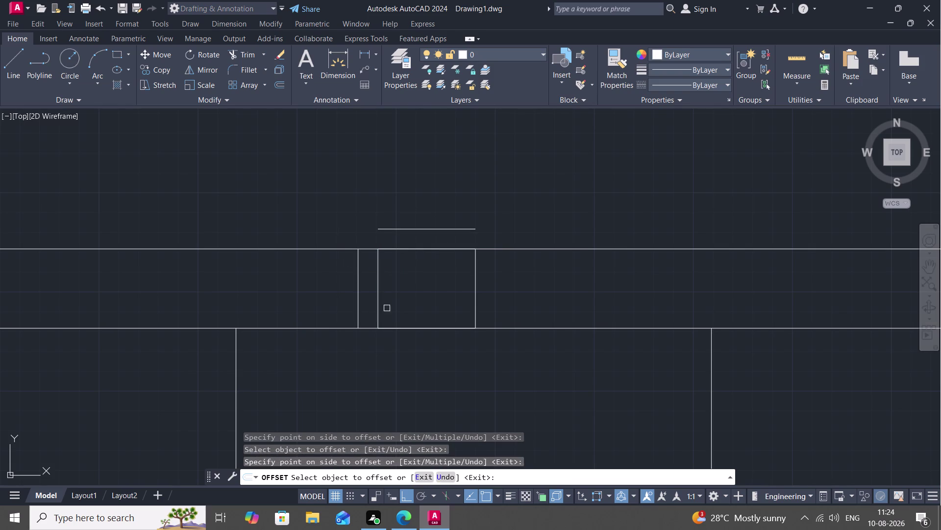
click(420, 330)
click(419, 356)
click(477, 299)
click(492, 301)
Pan and zoom across the stair to the next post location.
scroll(down, 3)
scroll(down, 3)
middle_drag(573, 304, 272, 269)
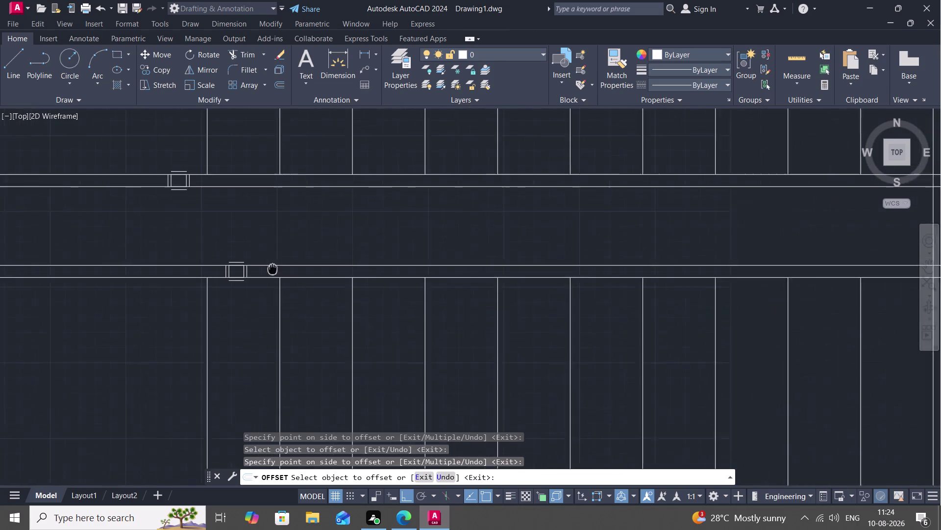
middle_drag(272, 269, 280, 272)
middle_drag(538, 285, 490, 301)
scroll(down, 3)
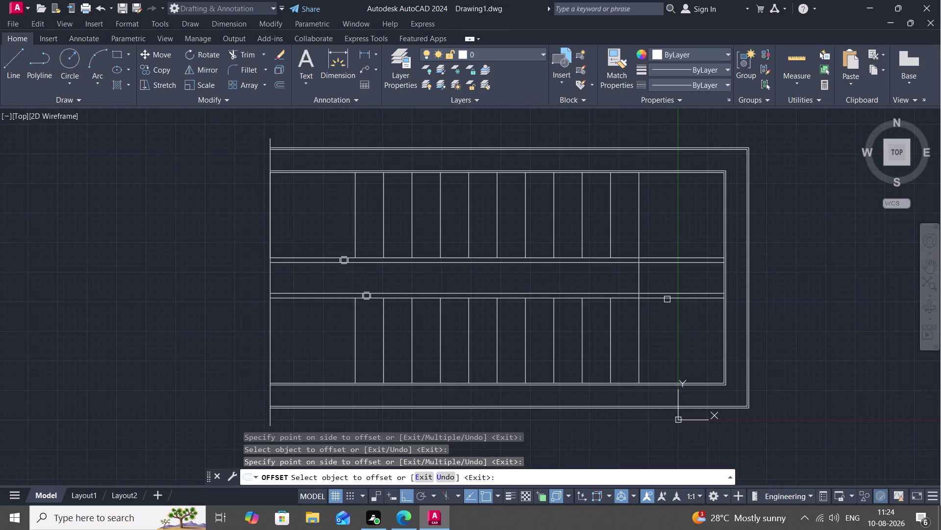
scroll(up, 3)
middle_drag(635, 292, 630, 291)
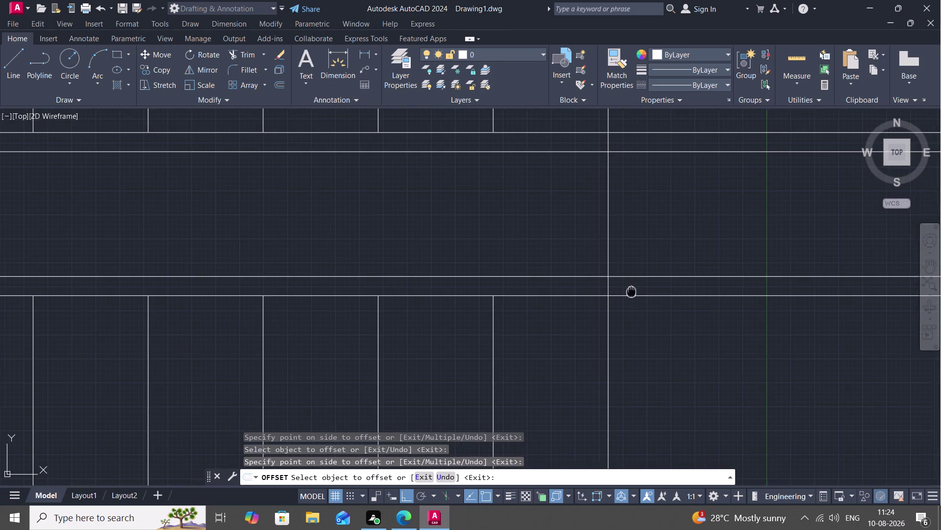
middle_drag(629, 291, 595, 295)
text(l)
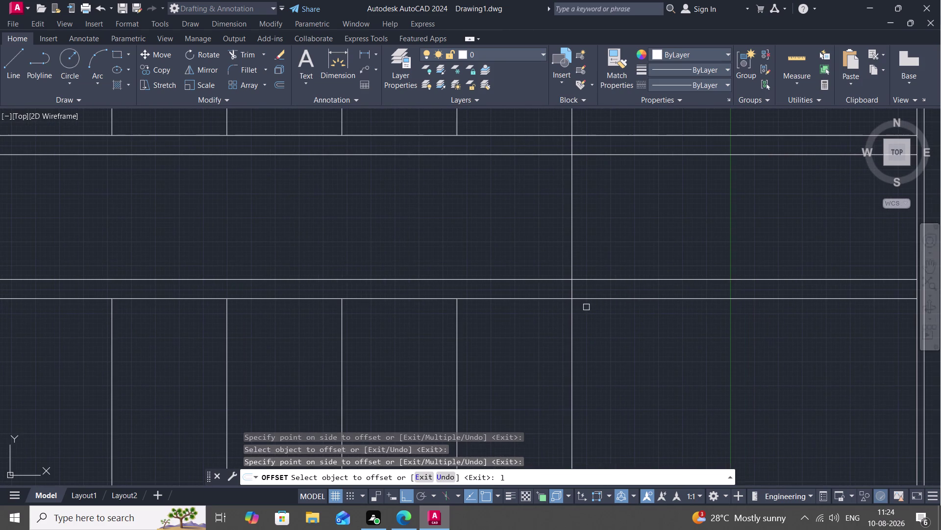
key(space)
scroll(up, 3)
Draw a square post between the rail lines at the next junction.
key(space)
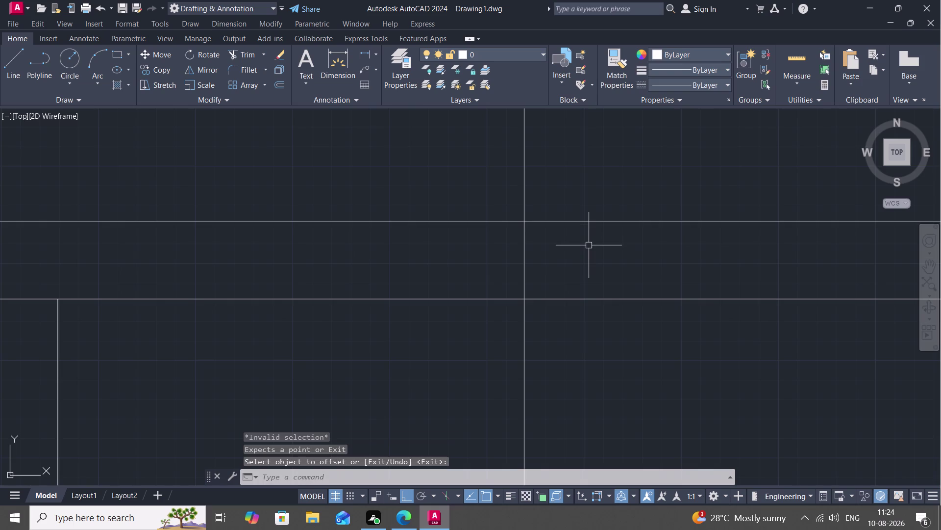
text(l)
key(space)
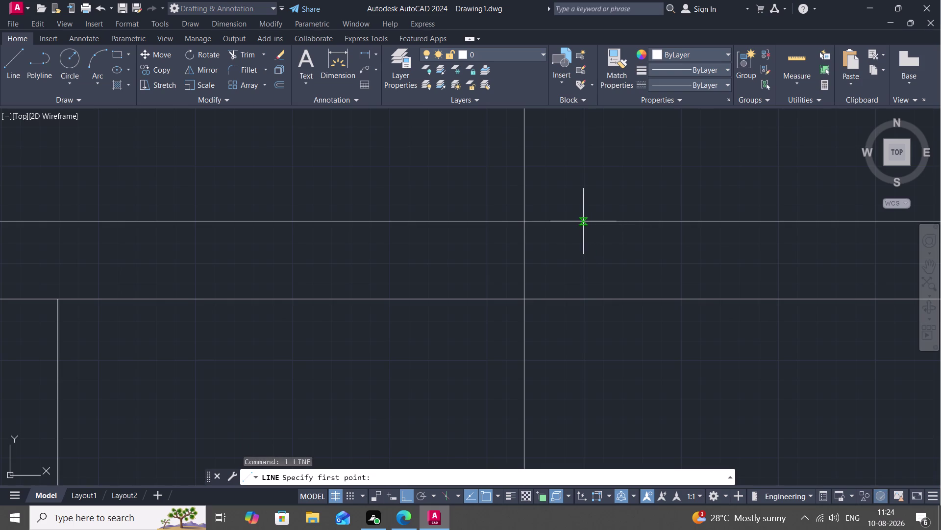
click(584, 221)
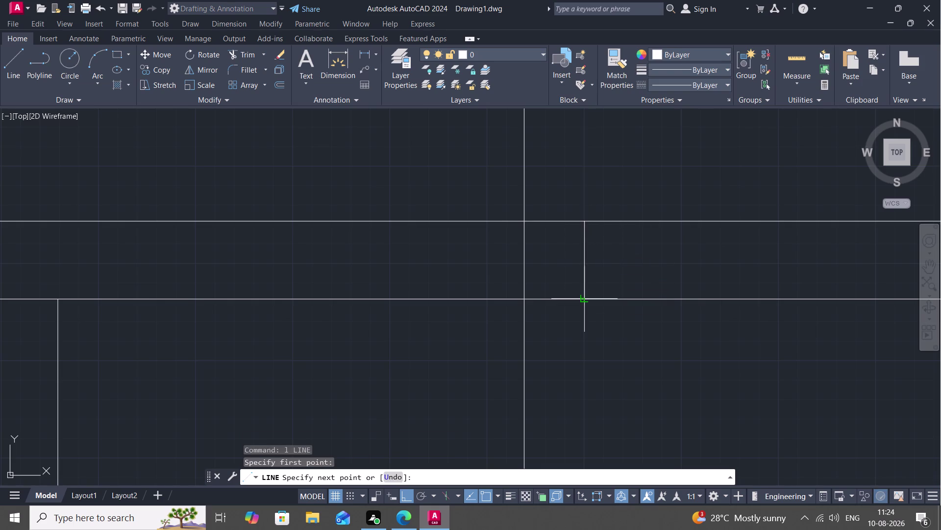
click(585, 299)
click(682, 298)
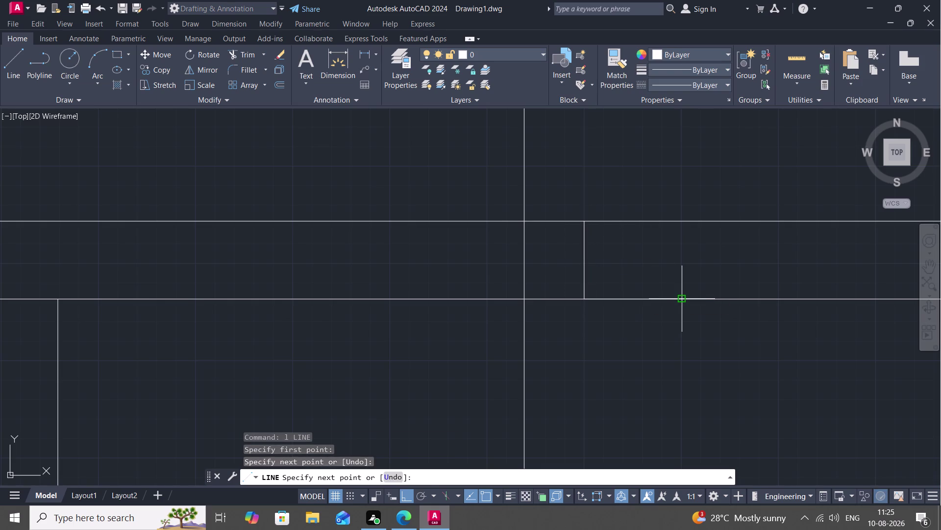
click(685, 223)
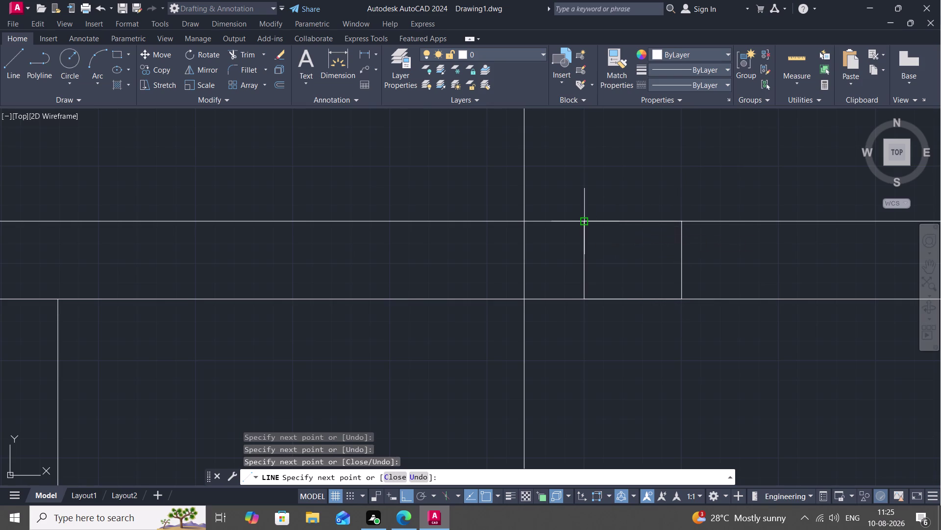
click(584, 223)
key(Escape)
Offset the new post's top, left, bottom and right edges outward.
key(o)
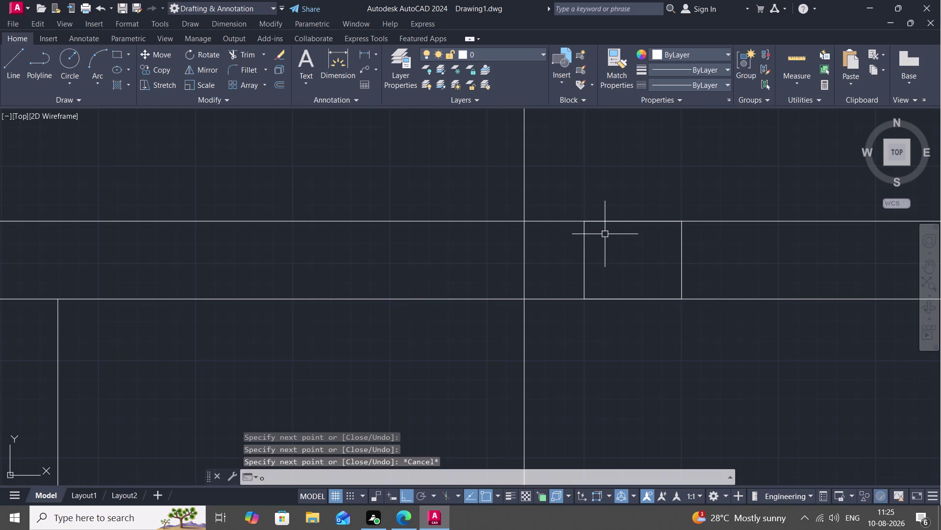
key(space)
key(space)
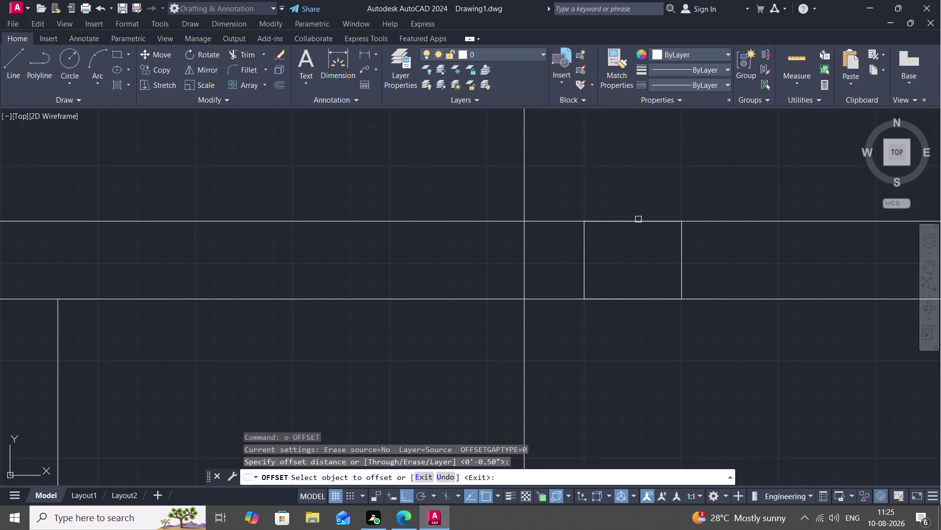
click(639, 218)
click(626, 206)
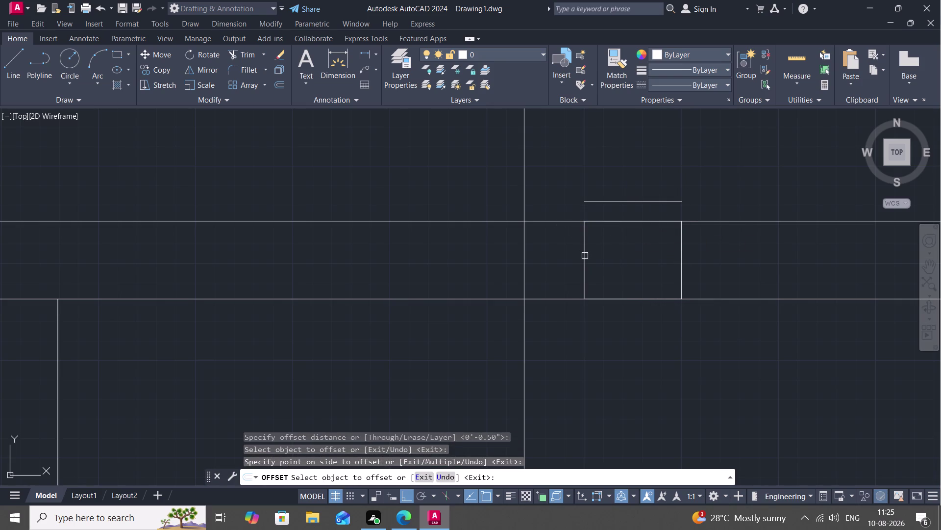
click(586, 256)
click(571, 261)
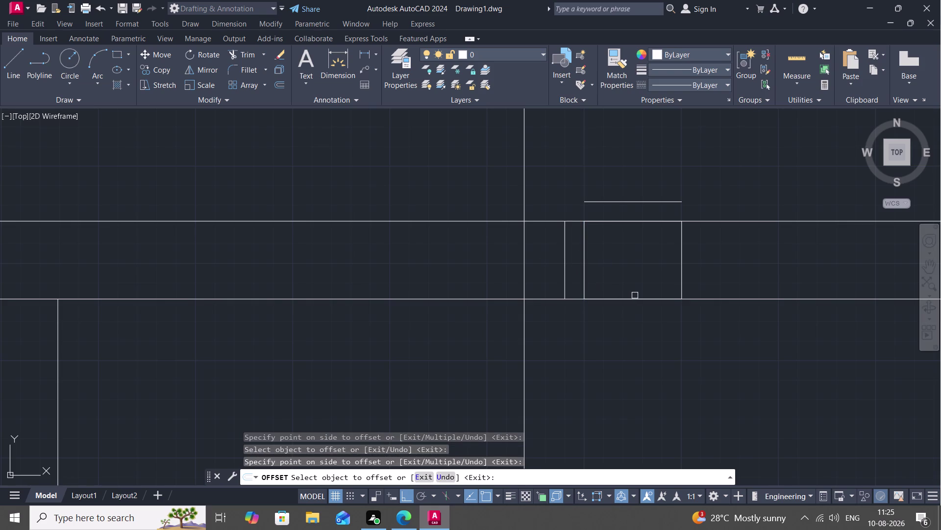
click(639, 299)
click(640, 316)
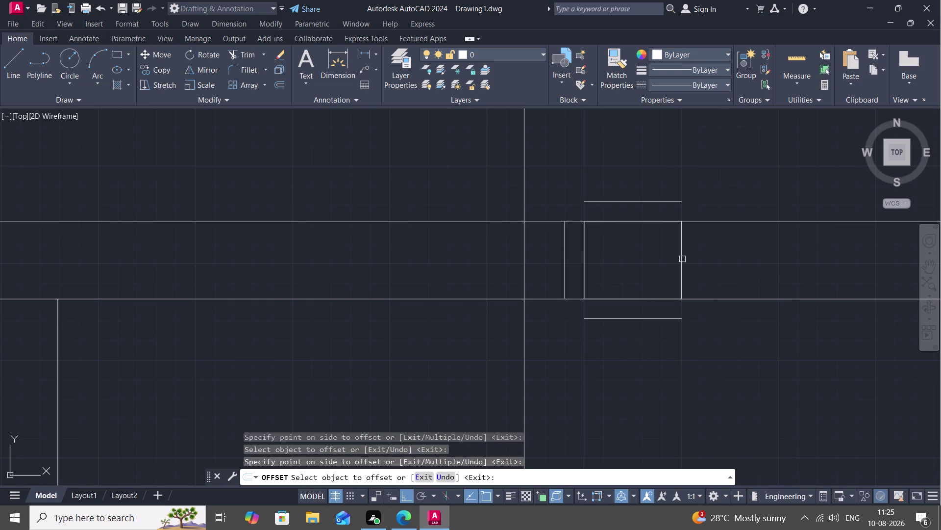
click(683, 259)
click(688, 260)
key(Escape)
Zoom out and start FILLET with the F alias.
scroll(down, 3)
scroll(down, 3)
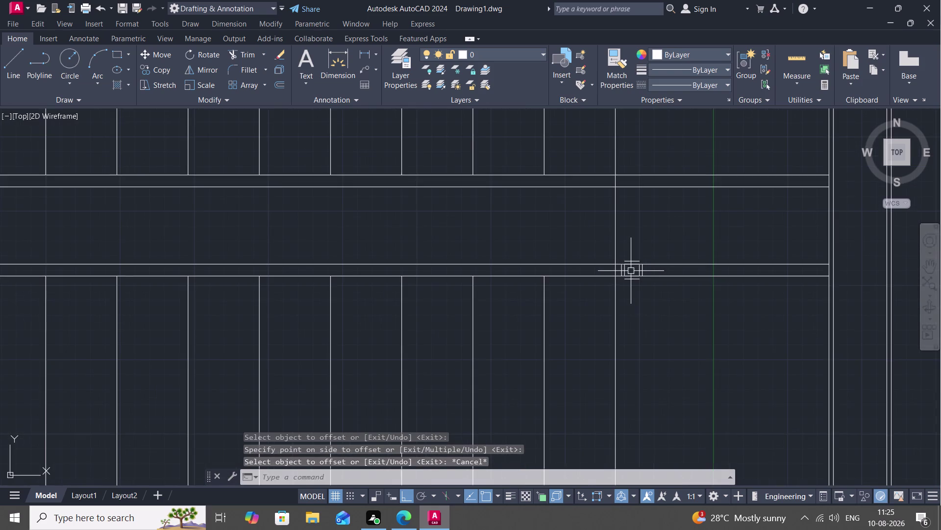
text(f)
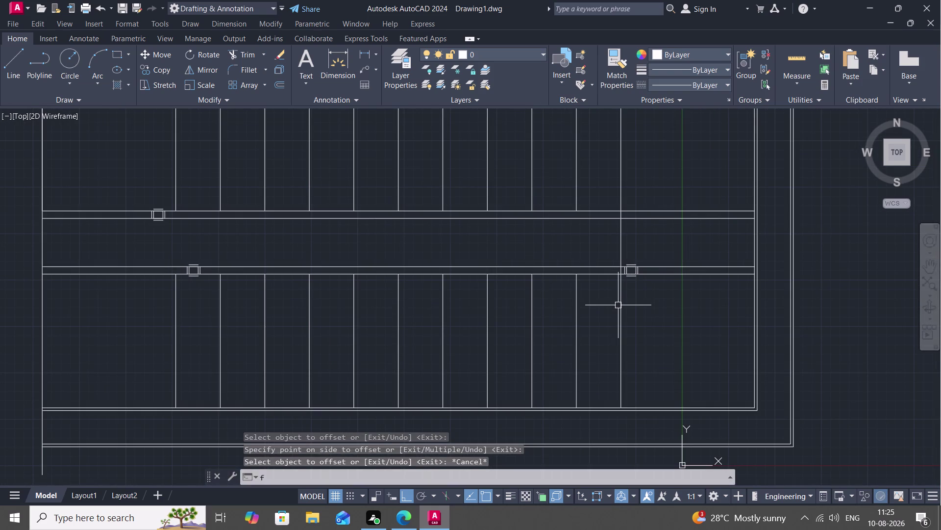
key(space)
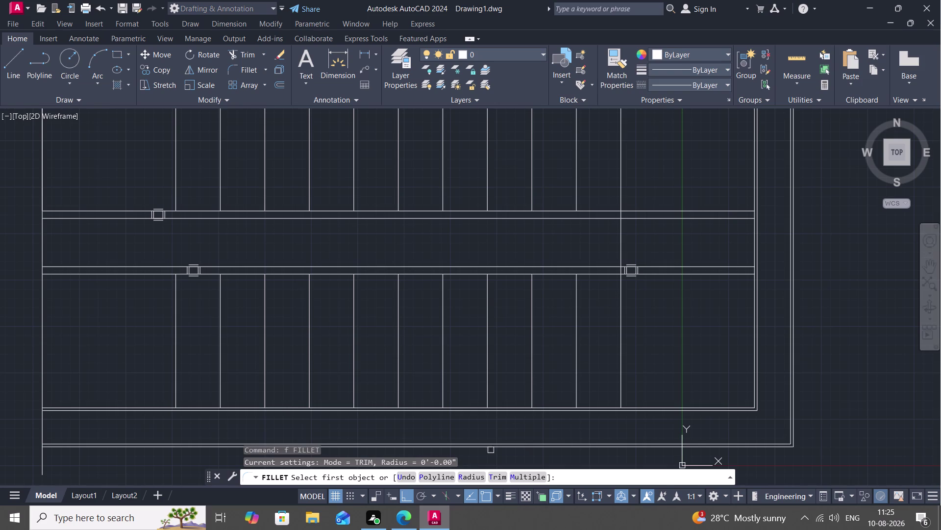
Fillet the four outer corners of the first post's outline at zero radius.
click(472, 472)
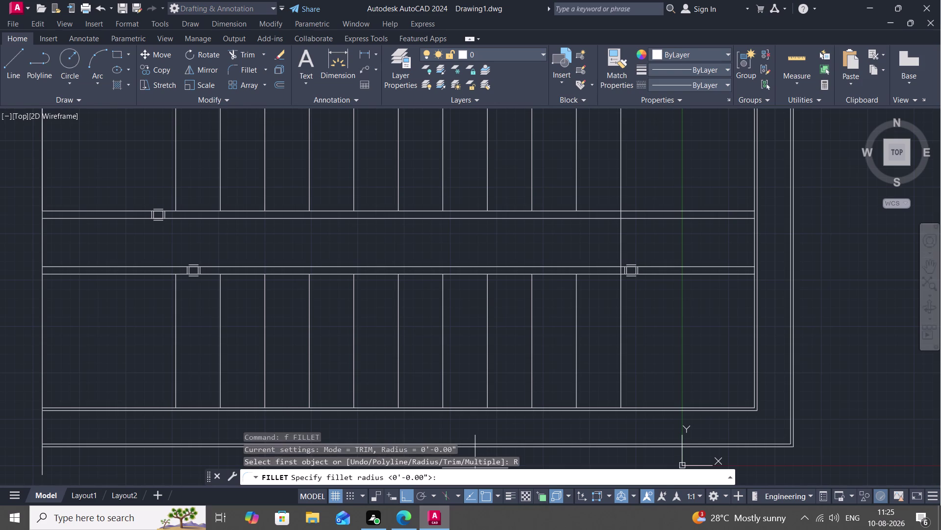
key(space)
scroll(up, 3)
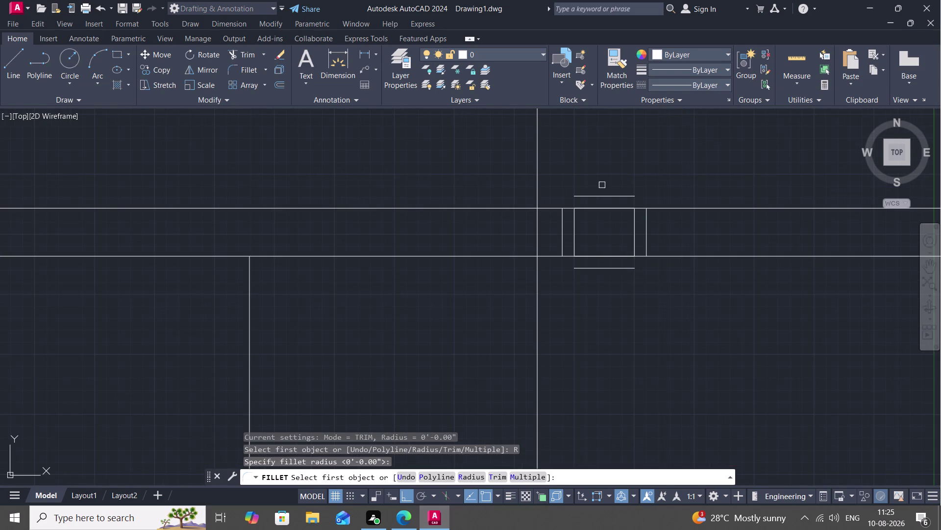
click(613, 194)
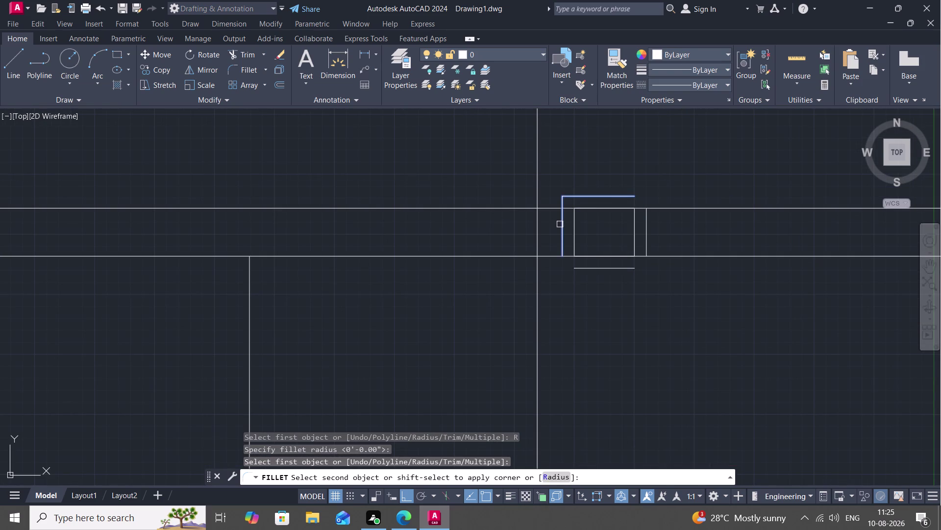
click(563, 224)
key(space)
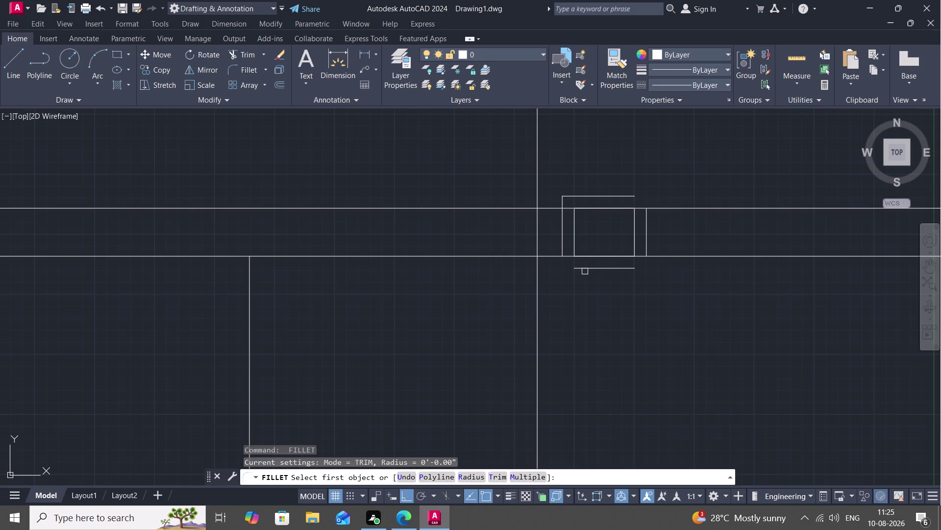
click(590, 265)
click(563, 237)
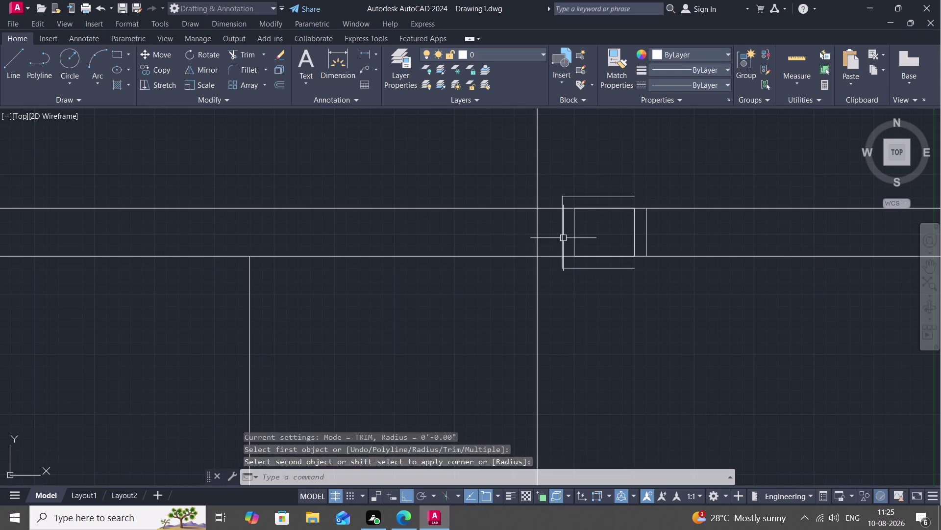
key(space)
click(625, 194)
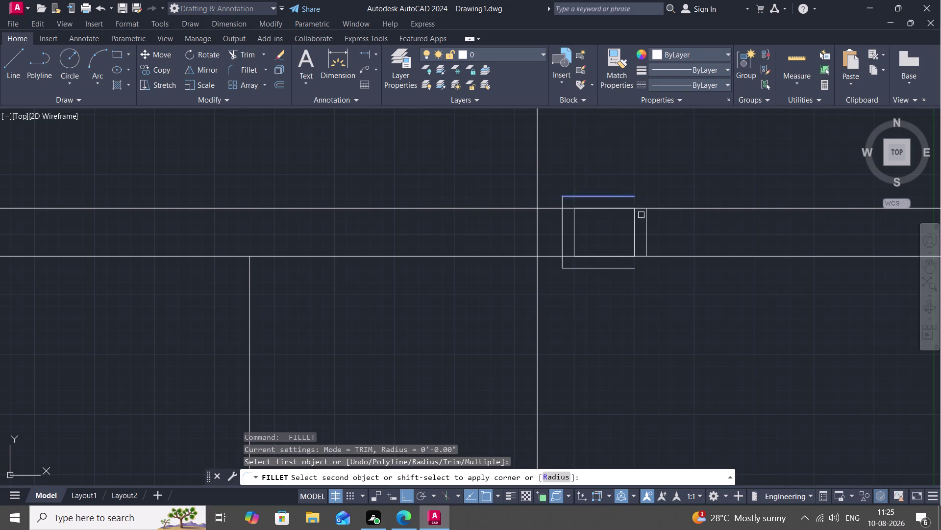
click(646, 220)
key(space)
click(625, 270)
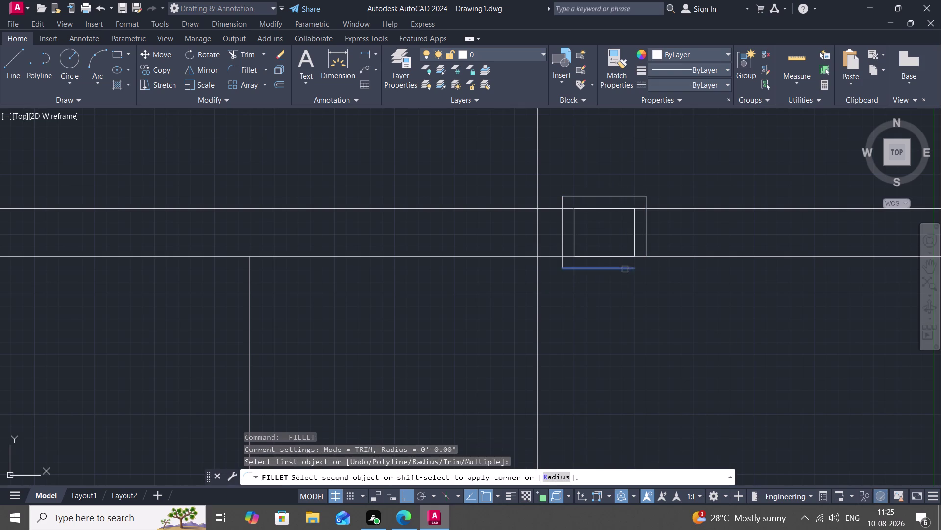
click(648, 244)
Fillet the four outer outline corners of the second post.
scroll(down, 3)
scroll(down, 3)
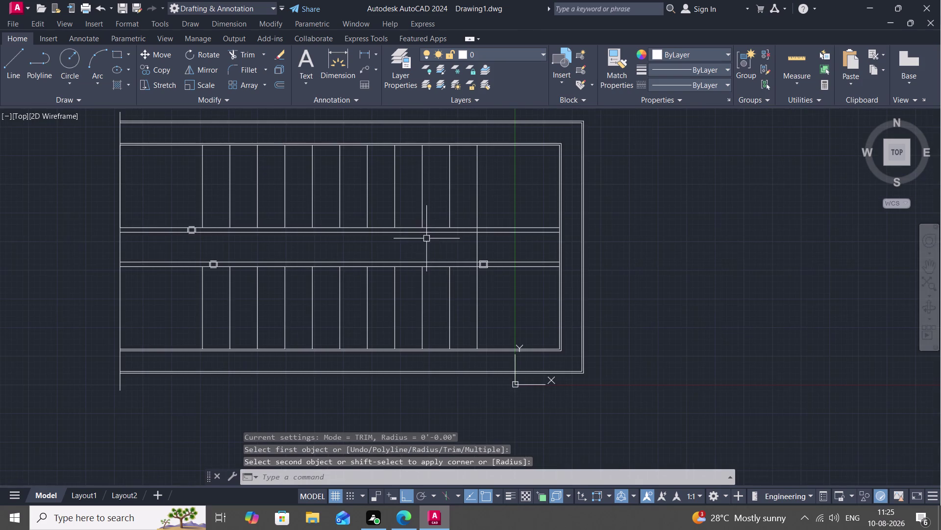
scroll(up, 3)
middle_drag(419, 227, 721, 223)
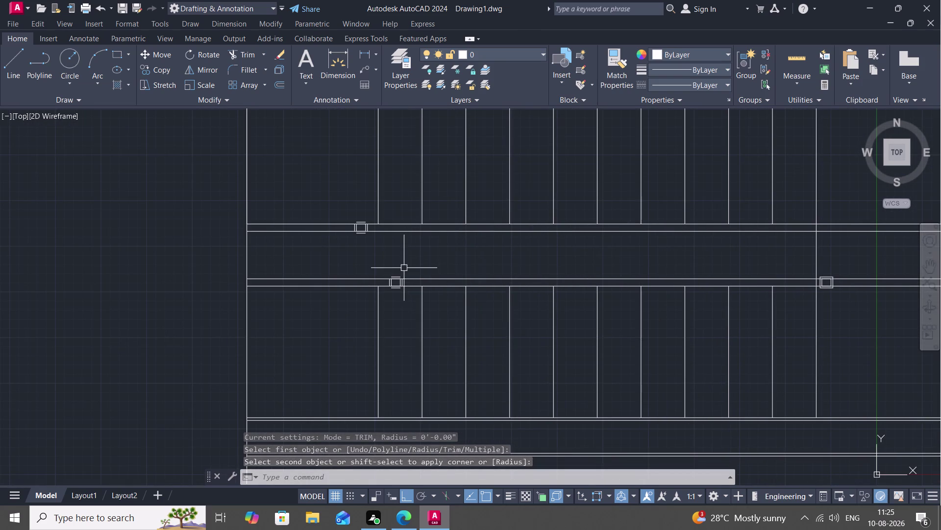
scroll(up, 3)
middle_drag(420, 249, 462, 188)
key(space)
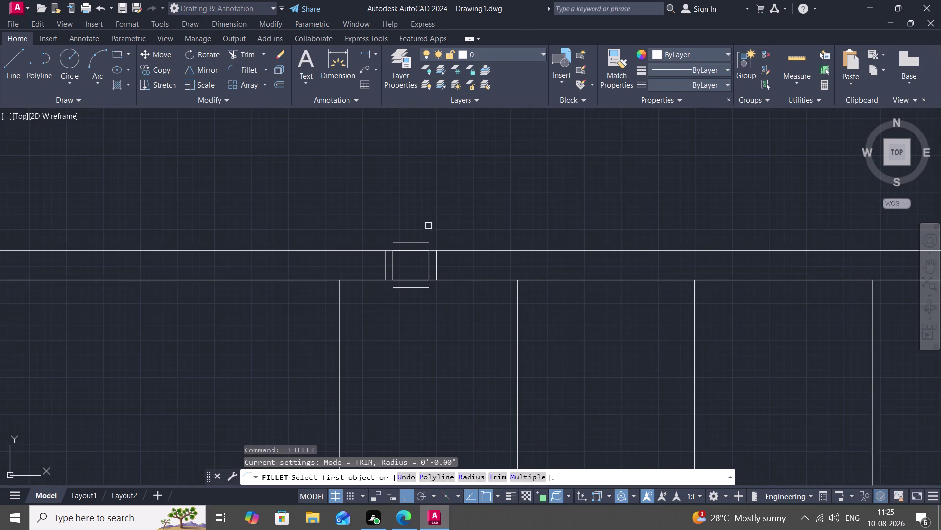
click(414, 243)
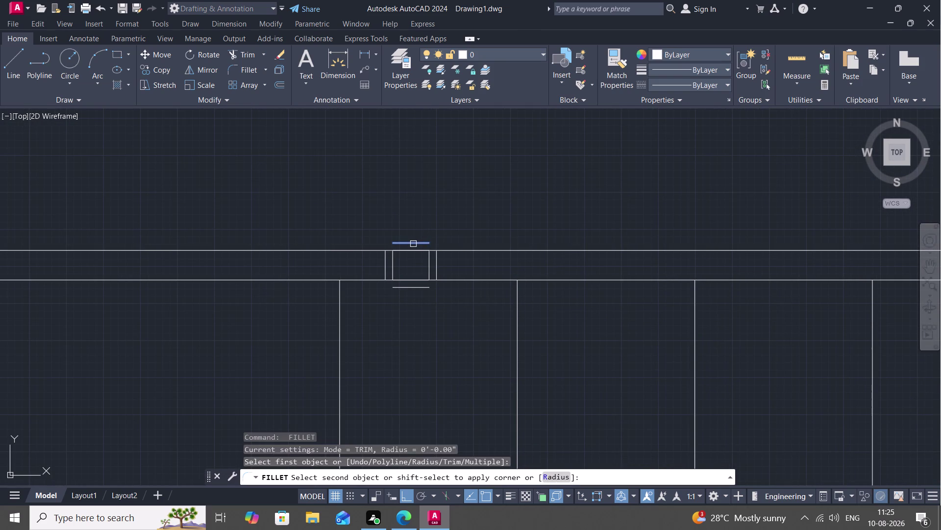
click(382, 261)
key(space)
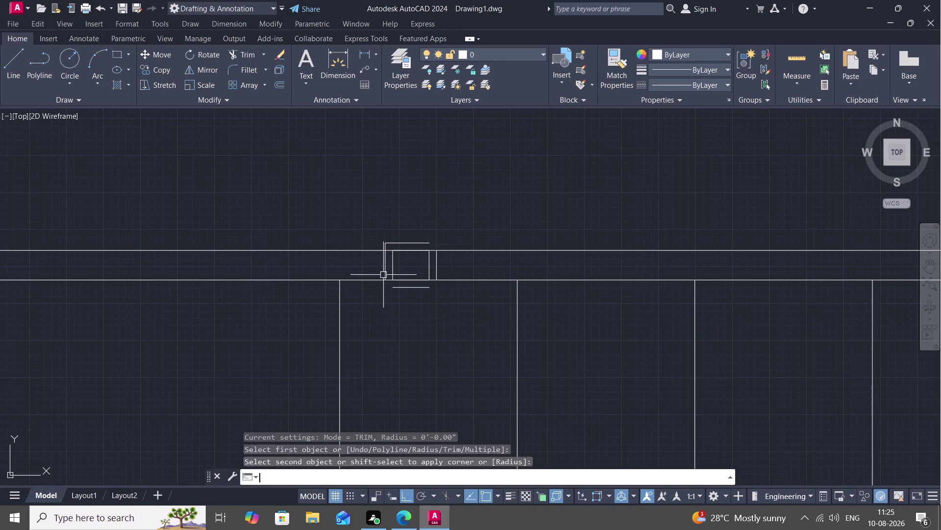
click(383, 273)
click(399, 290)
key(space)
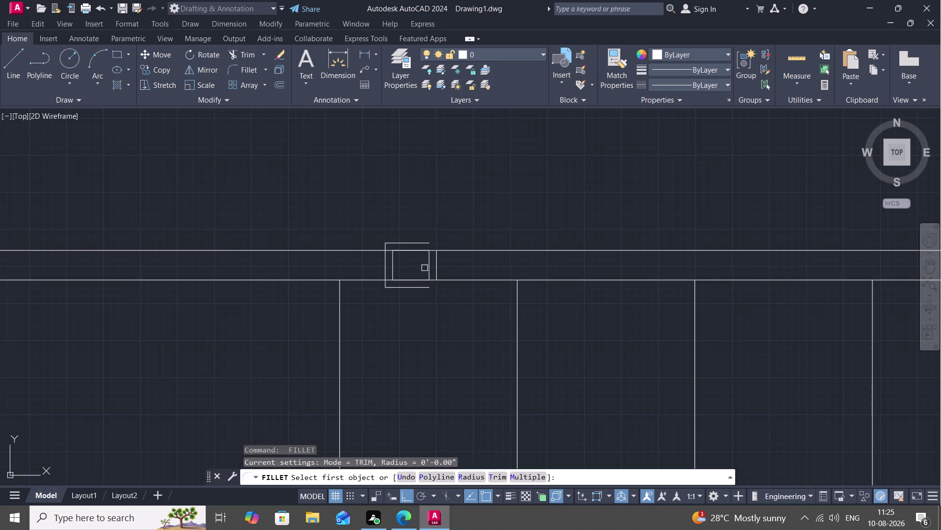
click(435, 264)
click(424, 287)
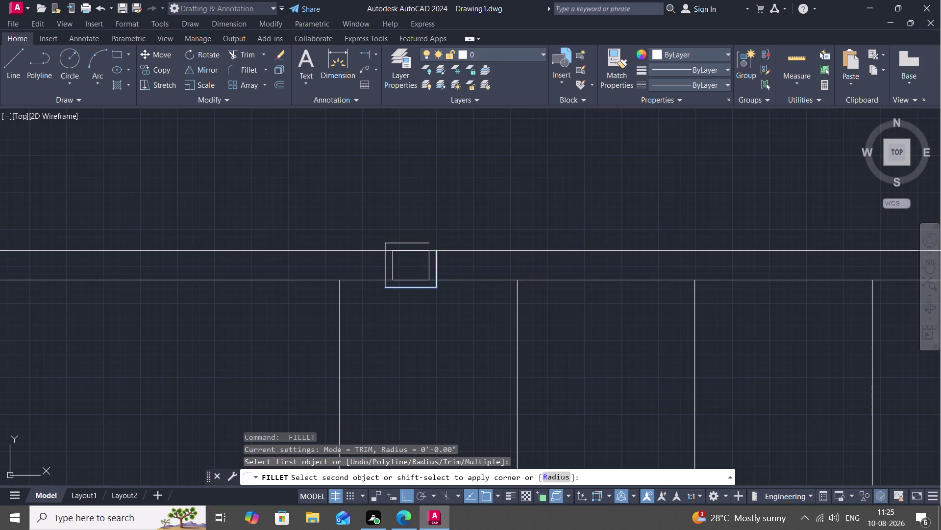
key(space)
click(427, 242)
click(438, 262)
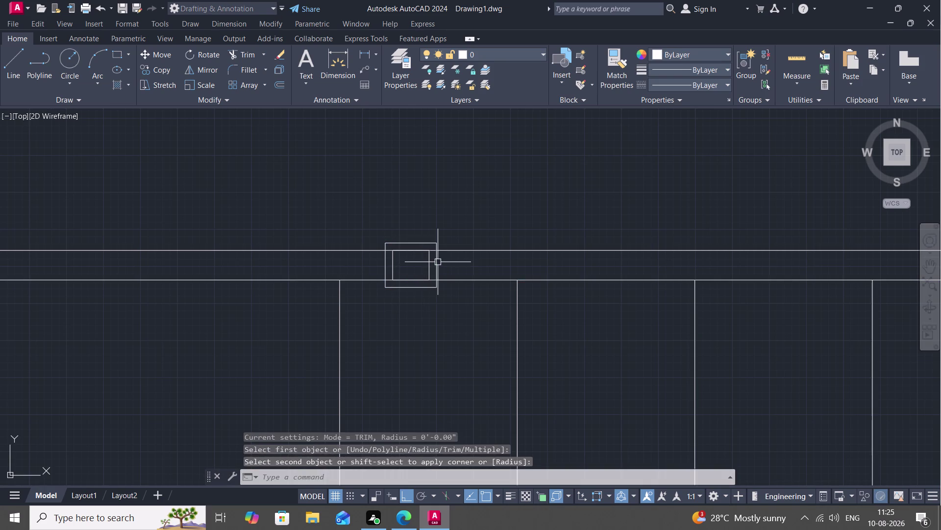
Fillet the four outer outline corners of the third post.
scroll(down, 3)
middle_drag(417, 223, 454, 243)
scroll(up, 3)
middle_drag(418, 198, 456, 211)
scroll(up, 3)
key(space)
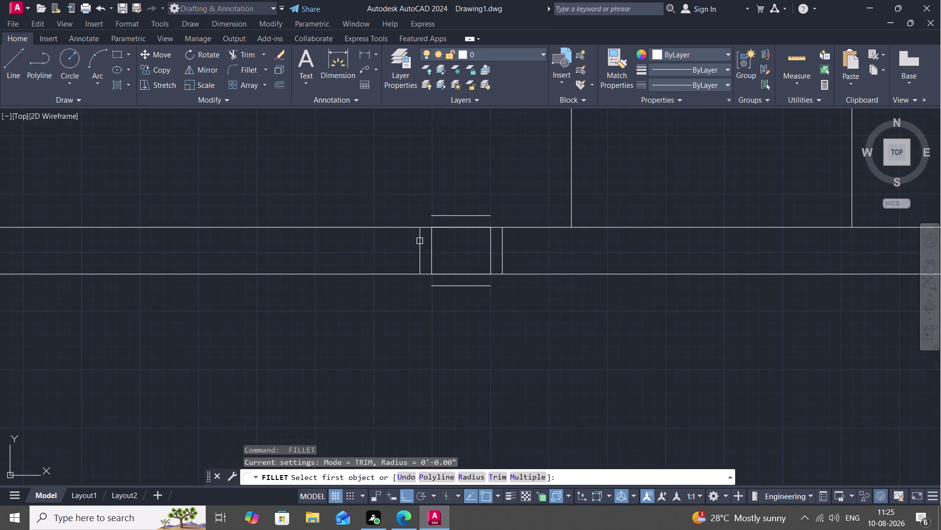
click(419, 243)
click(447, 215)
key(space)
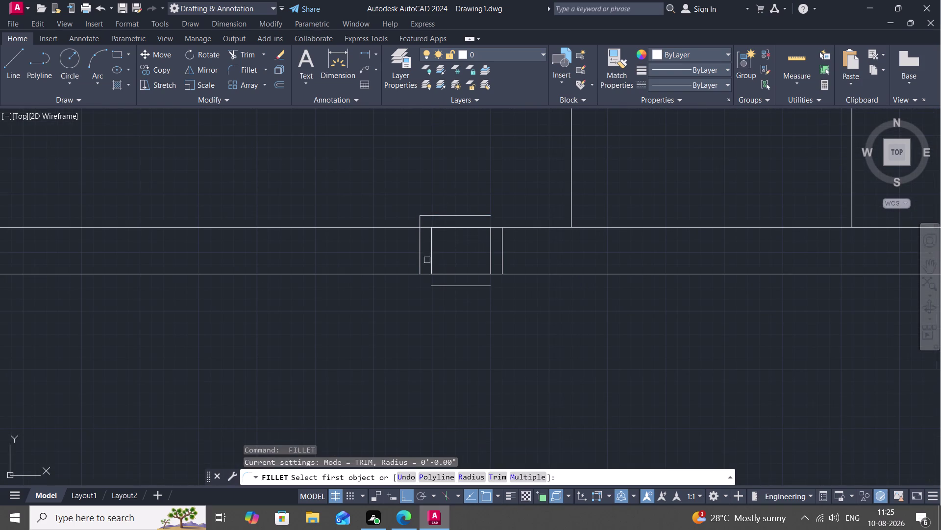
click(422, 258)
click(433, 286)
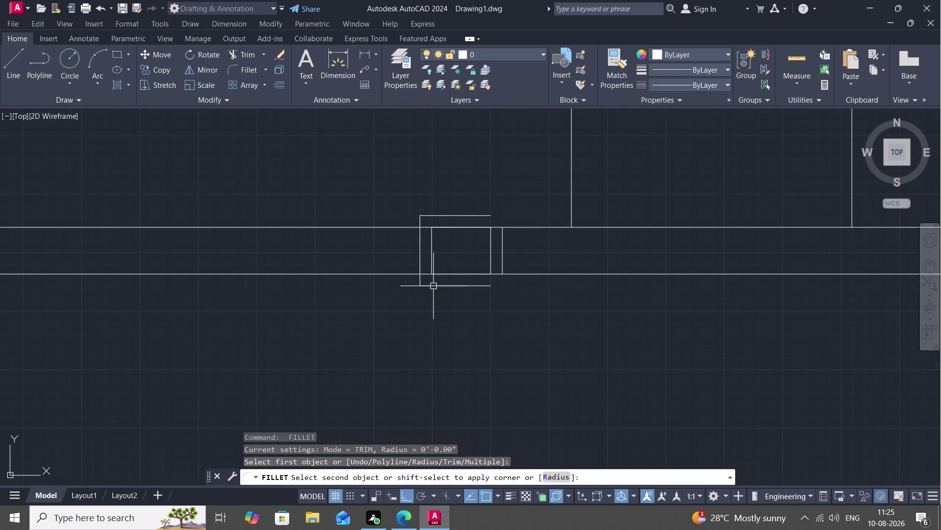
key(space)
click(504, 257)
click(485, 285)
key(space)
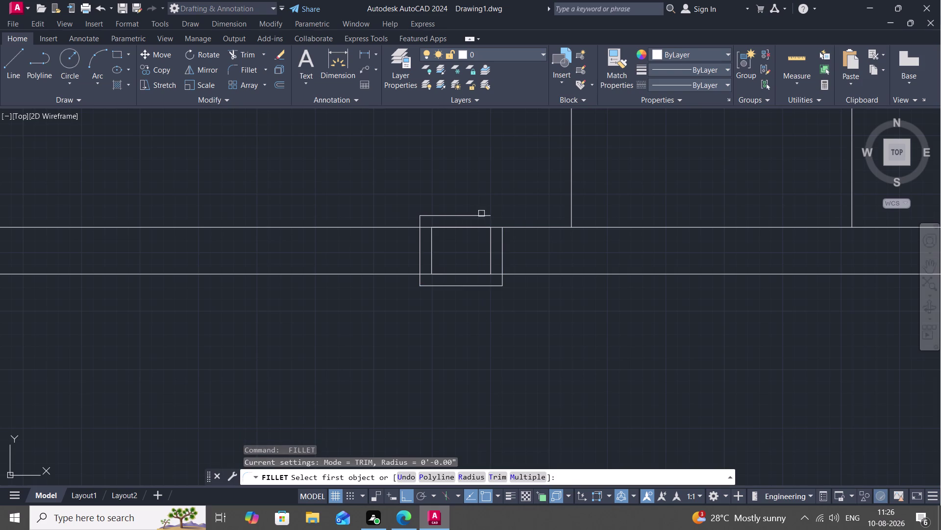
click(482, 217)
click(500, 236)
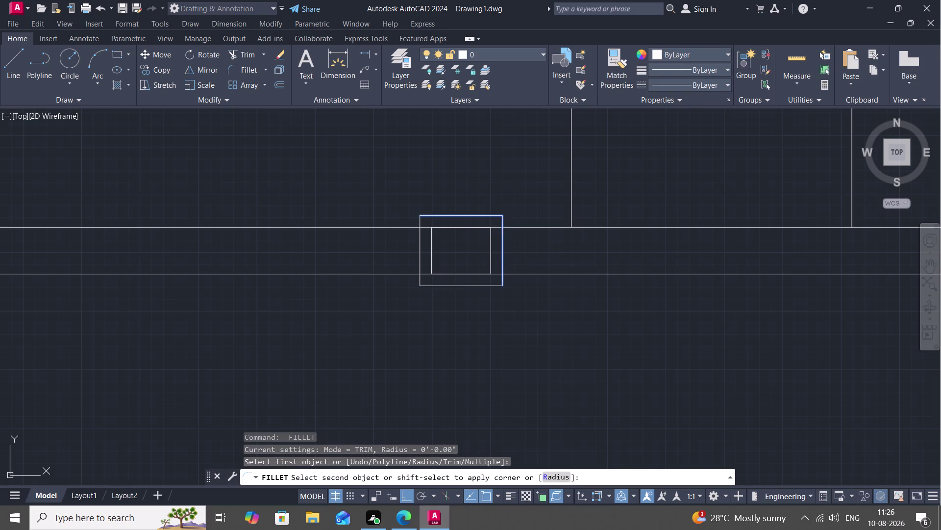
key(Escape)
Zoom out and pan over the whole stair plan to inspect the doubled post outlines.
scroll(down, 3)
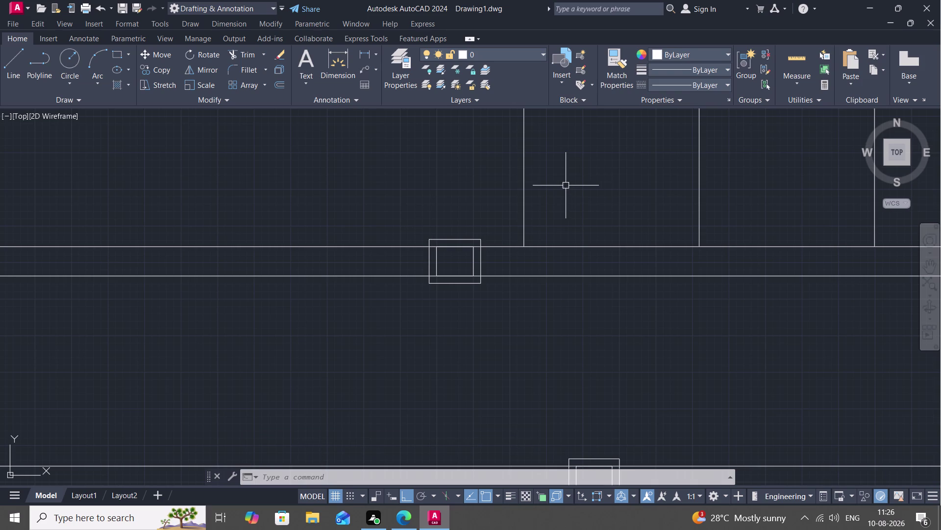
scroll(down, 3)
scroll(down, 3)
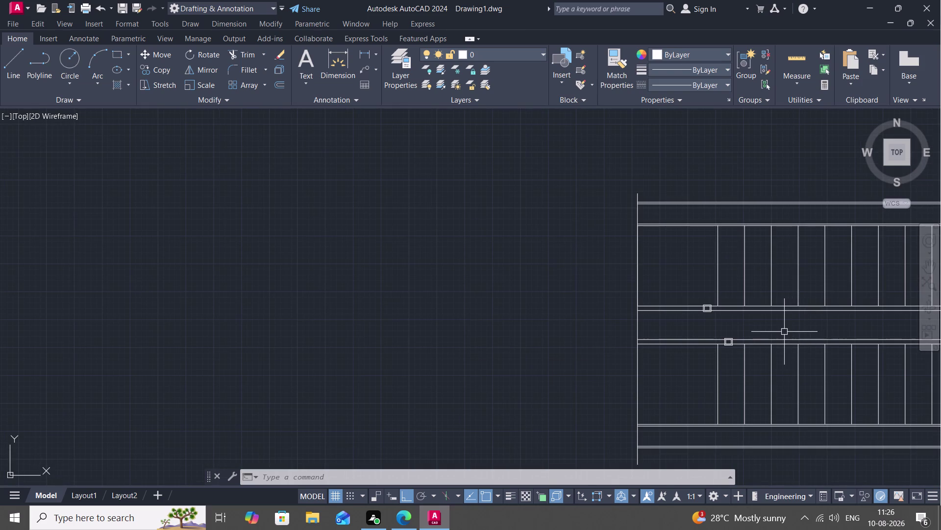
middle_drag(779, 321, 522, 276)
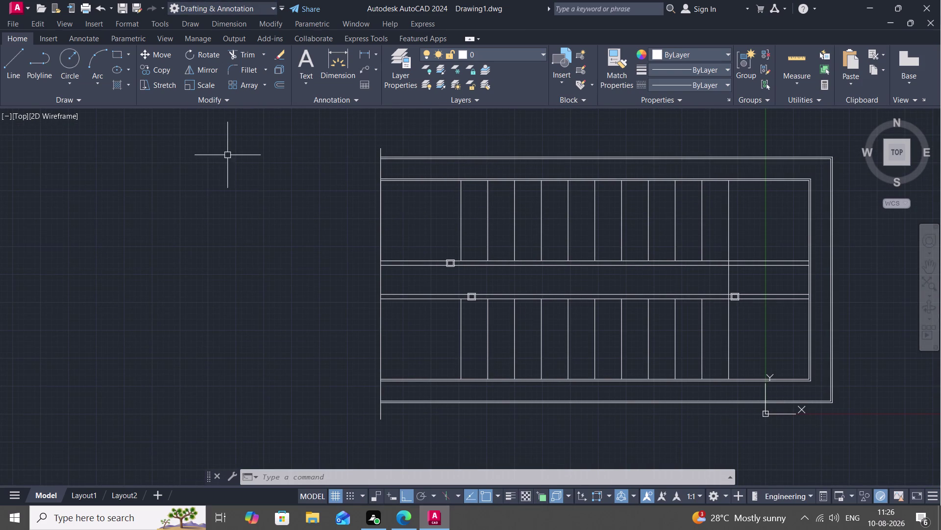
scroll(up, 3)
scroll(up, 3)
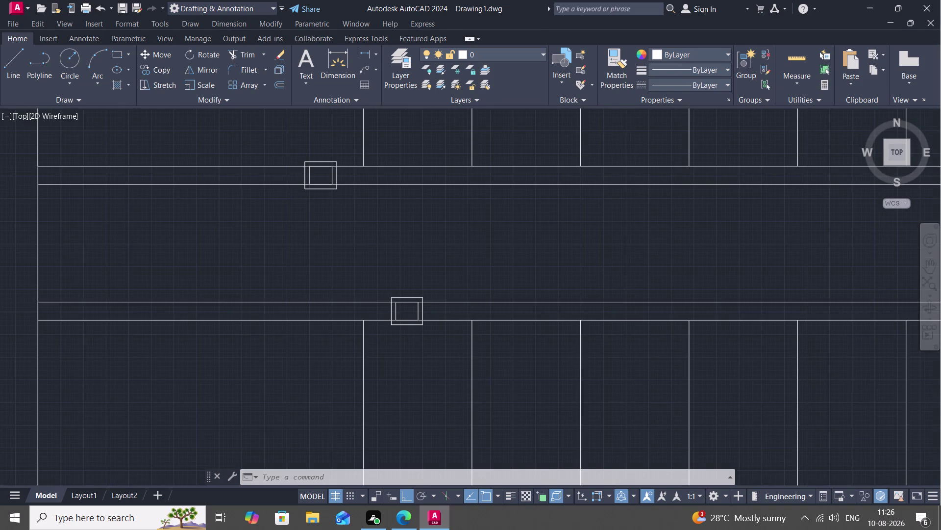
scroll(up, 3)
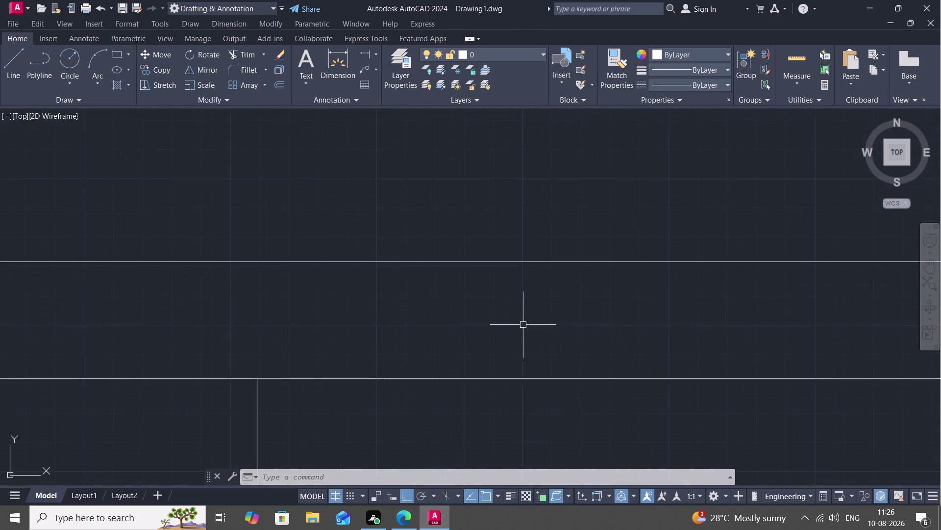
Draw a small square post outline with four connected line segments.
key(l)
key(space)
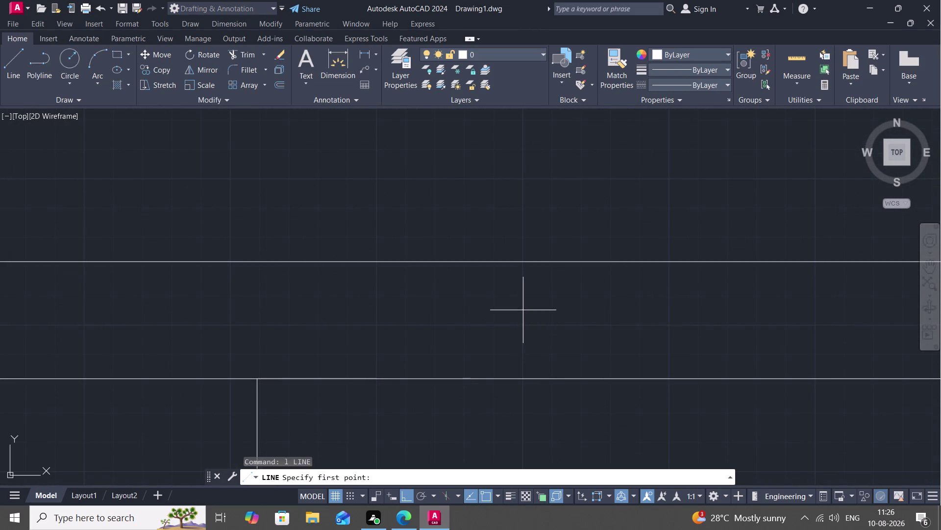
scroll(down, 3)
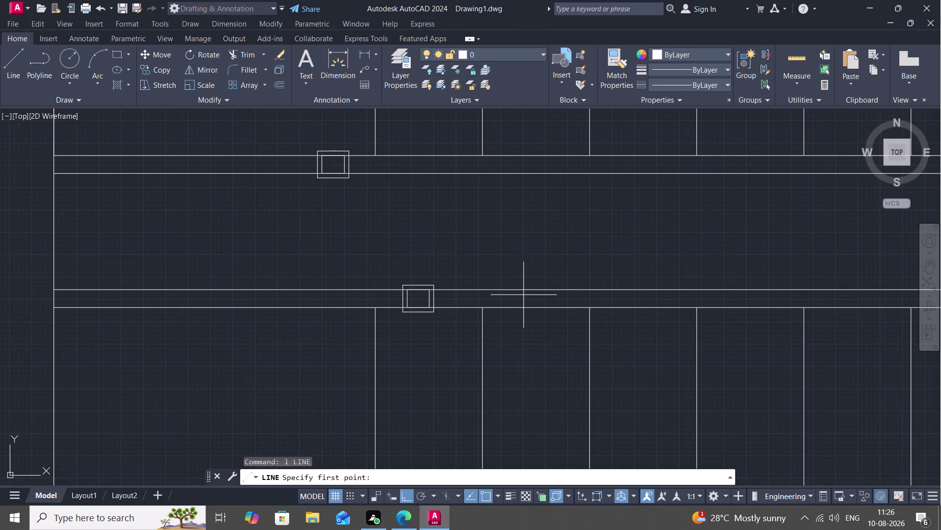
scroll(up, 3)
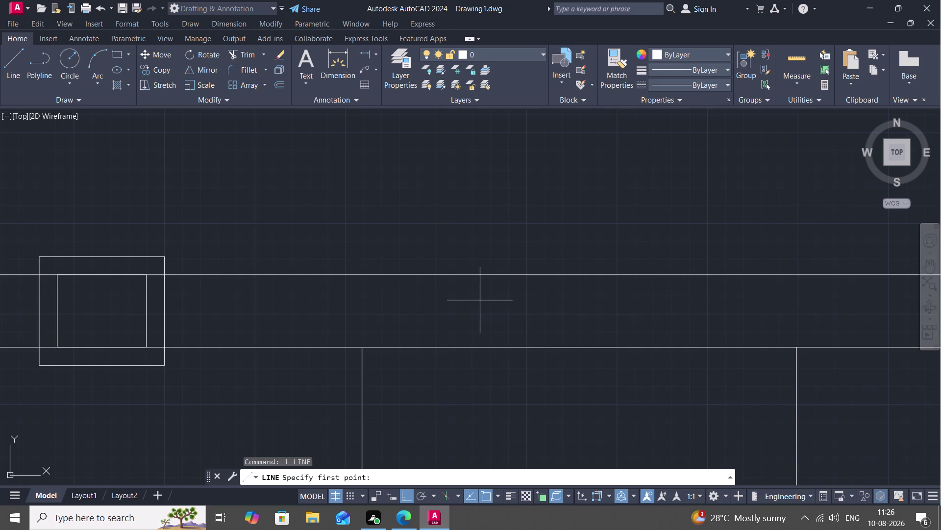
scroll(up, 3)
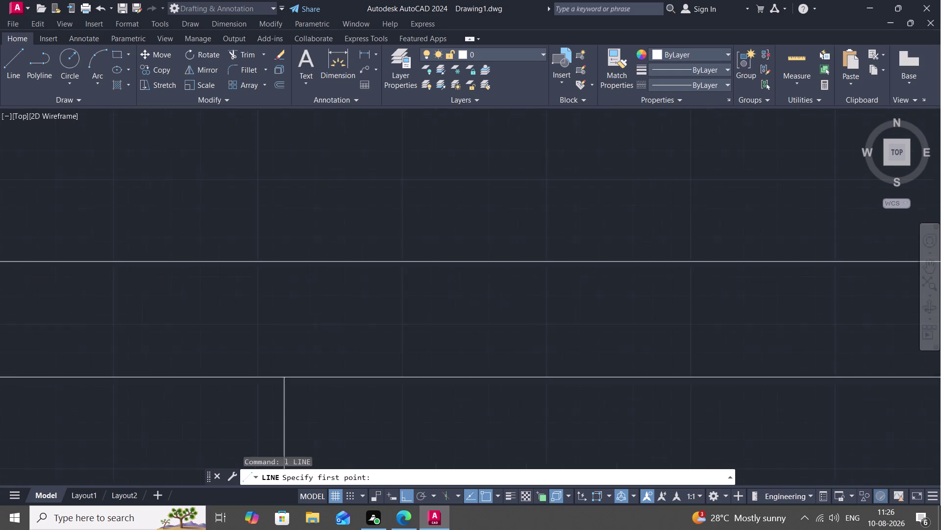
scroll(up, 3)
click(484, 294)
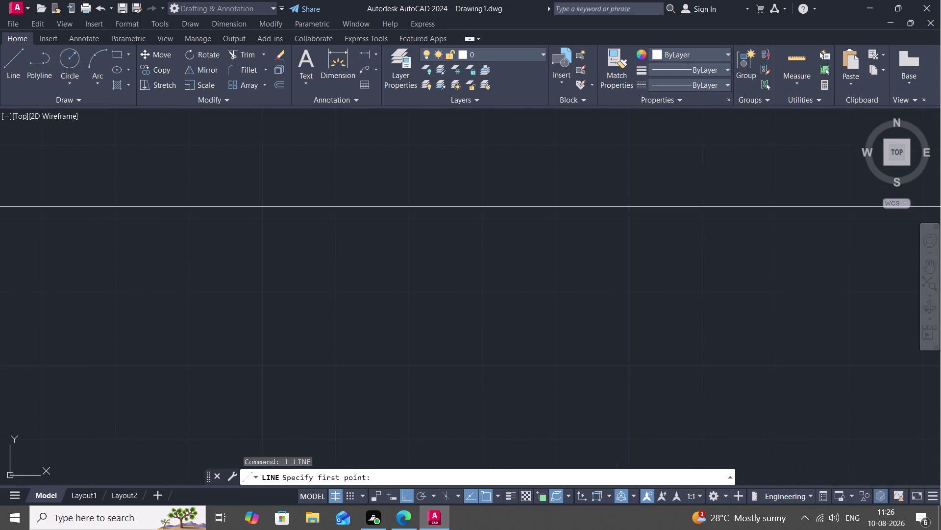
scroll(down, 3)
middle_drag(461, 315, 460, 201)
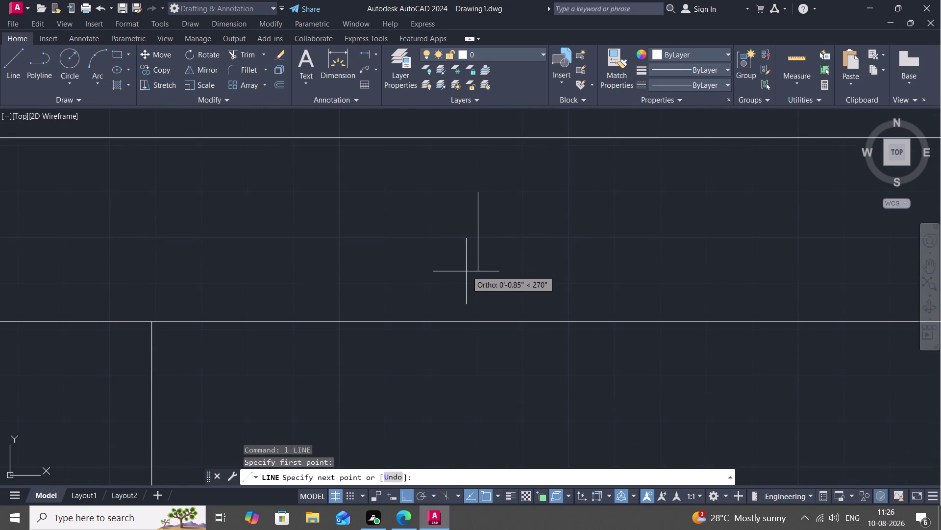
click(476, 285)
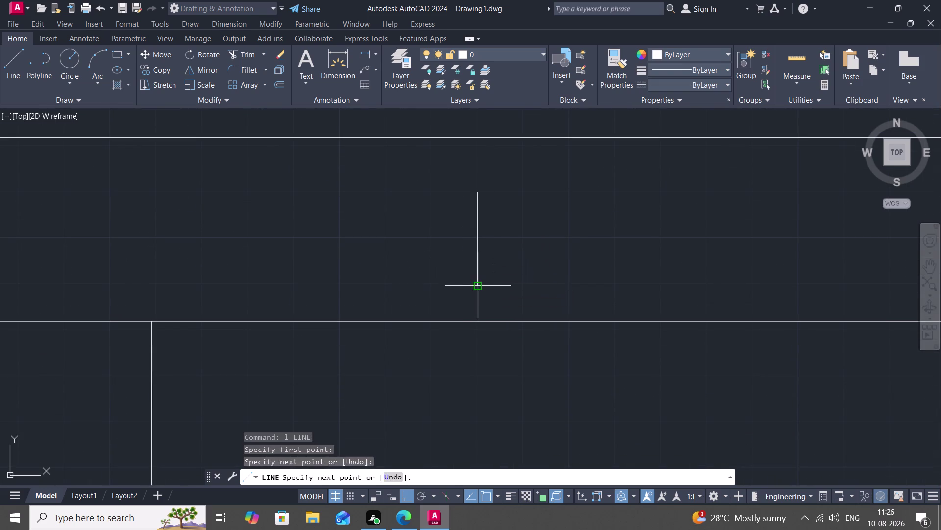
click(569, 285)
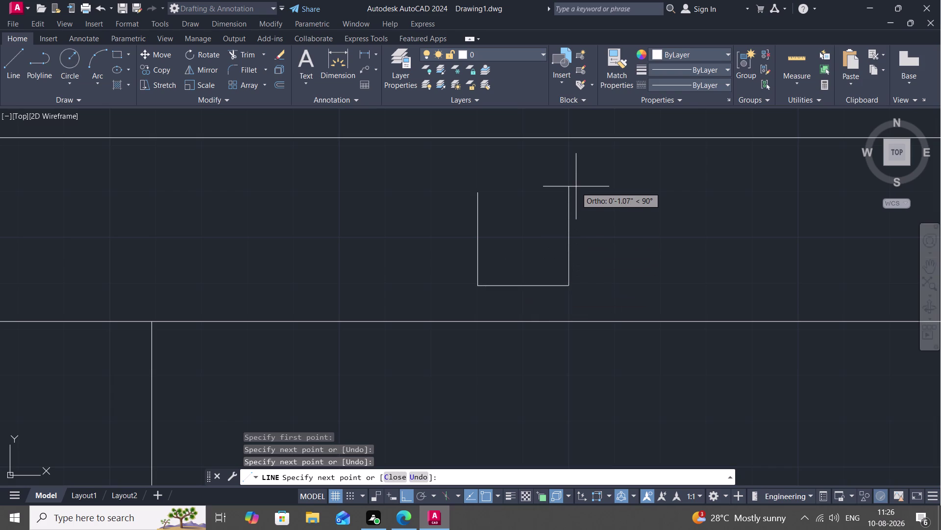
click(571, 190)
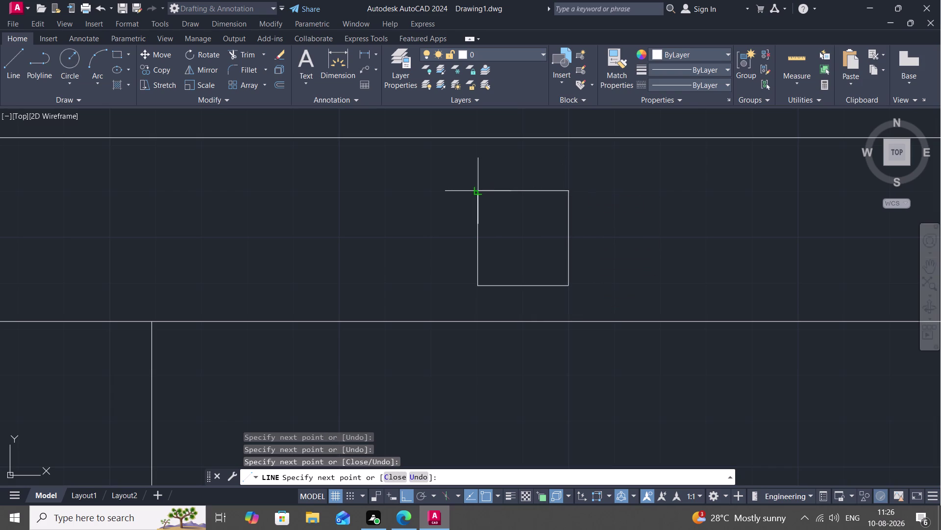
click(475, 192)
key(Escape)
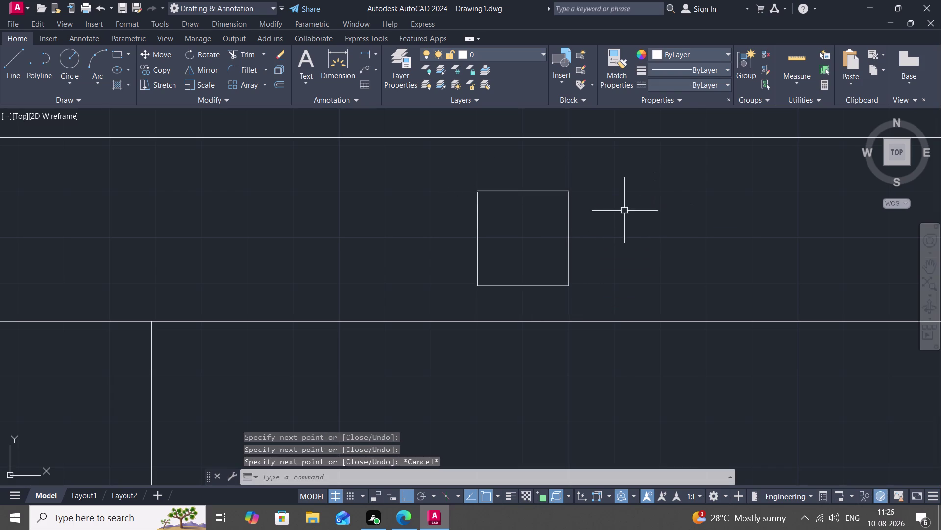
scroll(up, 3)
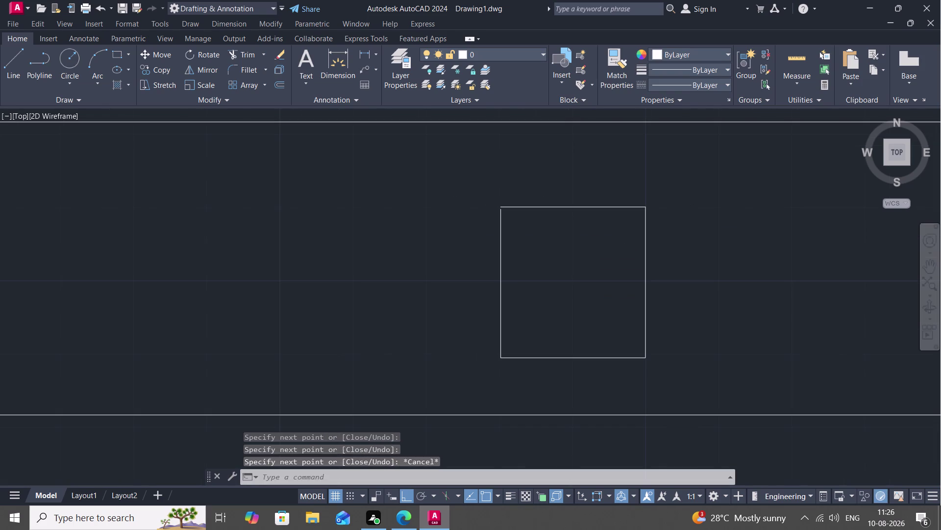
key(Escape)
Try extending an edge with EXTEND, then cancel it.
text(ex)
key(space)
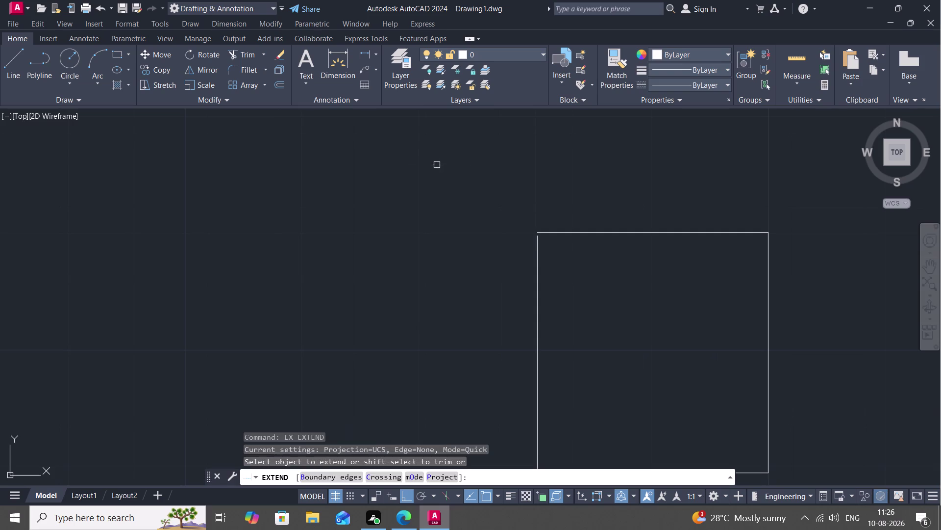
click(539, 254)
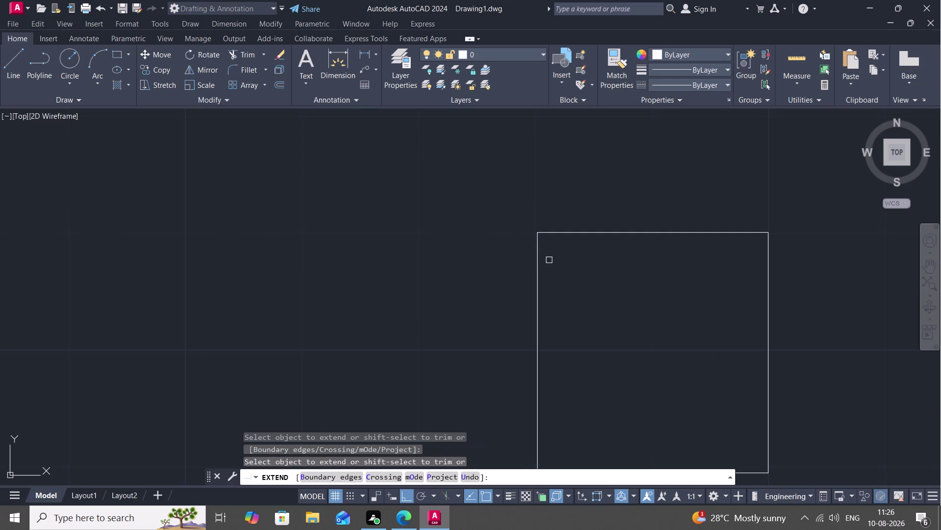
key(Escape)
scroll(down, 3)
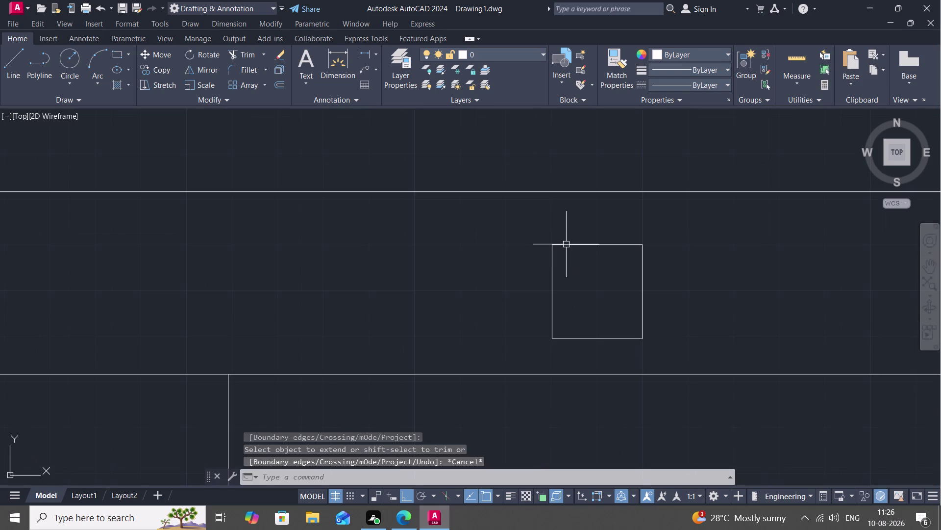
Start the COPY command after a mistyped alias.
key(c)
key(o)
text(m)
key(space)
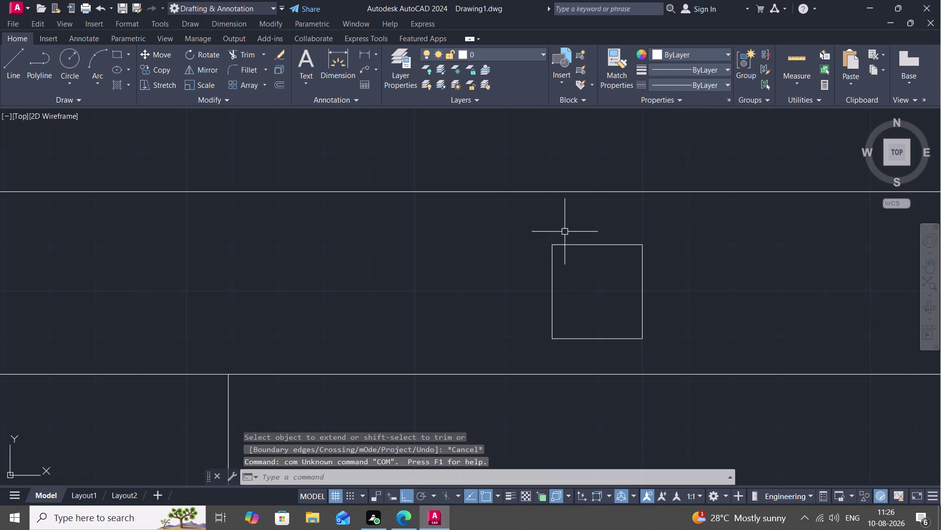
key(c)
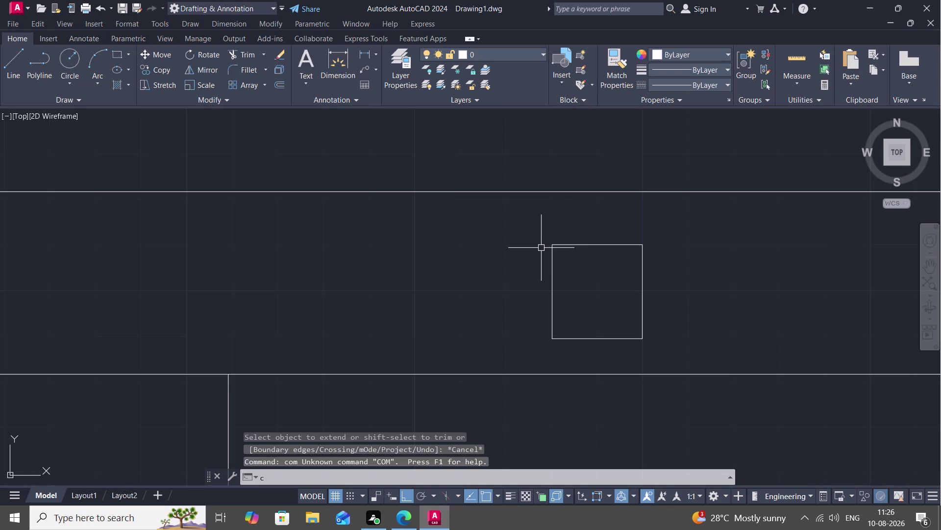
text(o)
key(space)
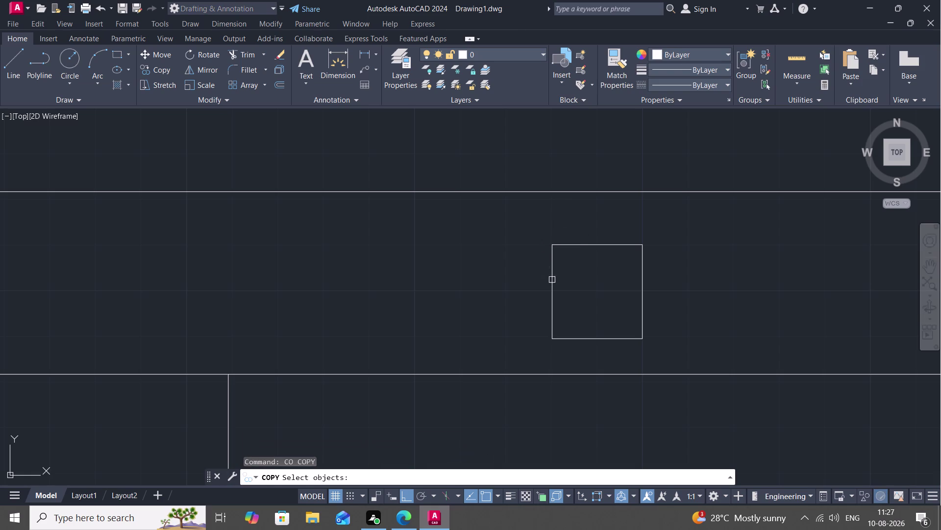
Select the square post's lines with a lasso window after a cancelled first attempt.
click(553, 280)
right_click(553, 280)
key(Escape)
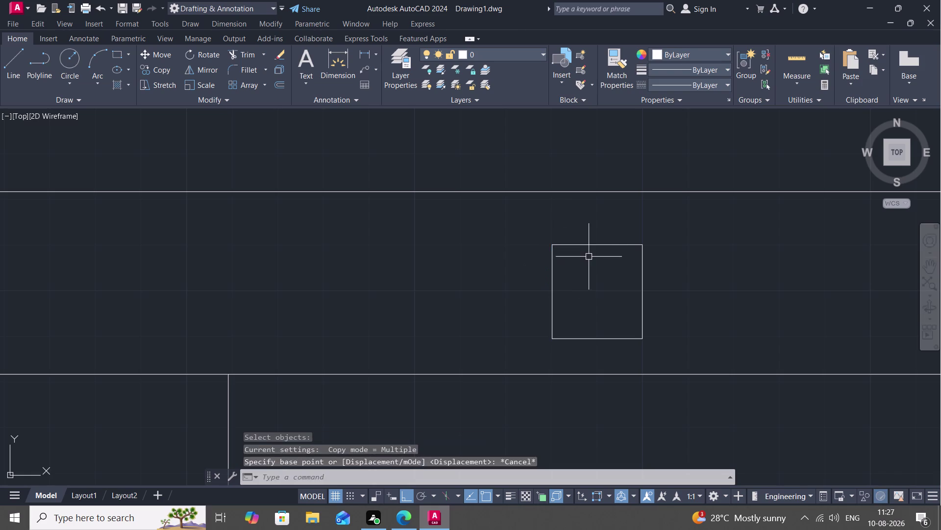
drag(541, 235, 553, 344)
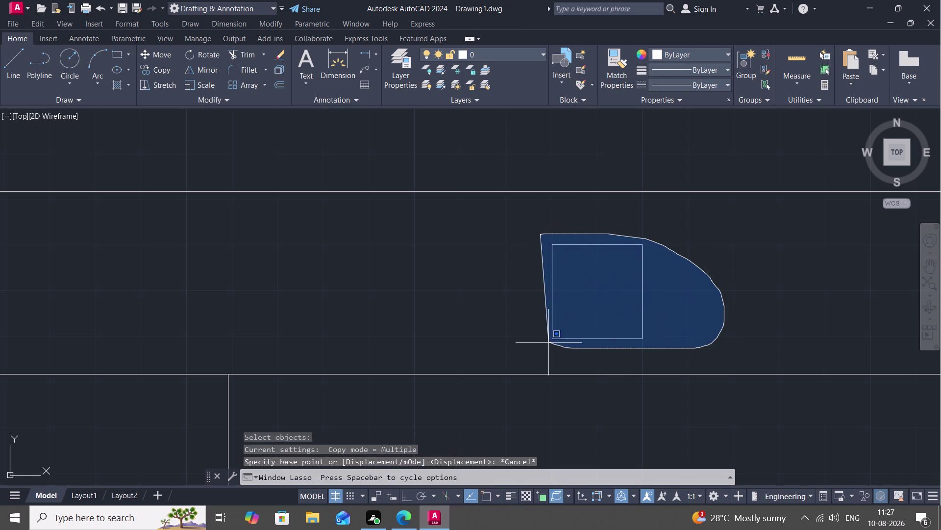
drag(553, 343, 520, 334)
Start COPY with the post's lower-right corner as the base point.
key(c)
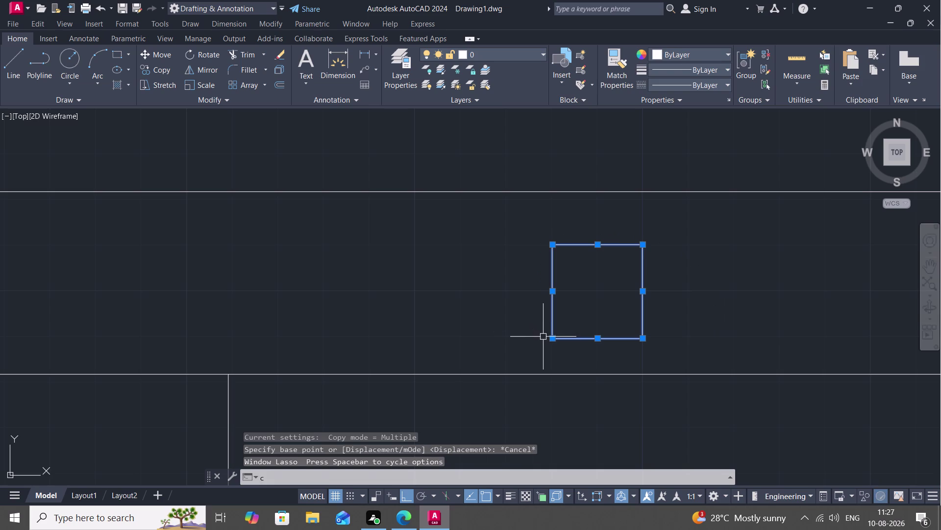
text(o)
key(space)
click(645, 342)
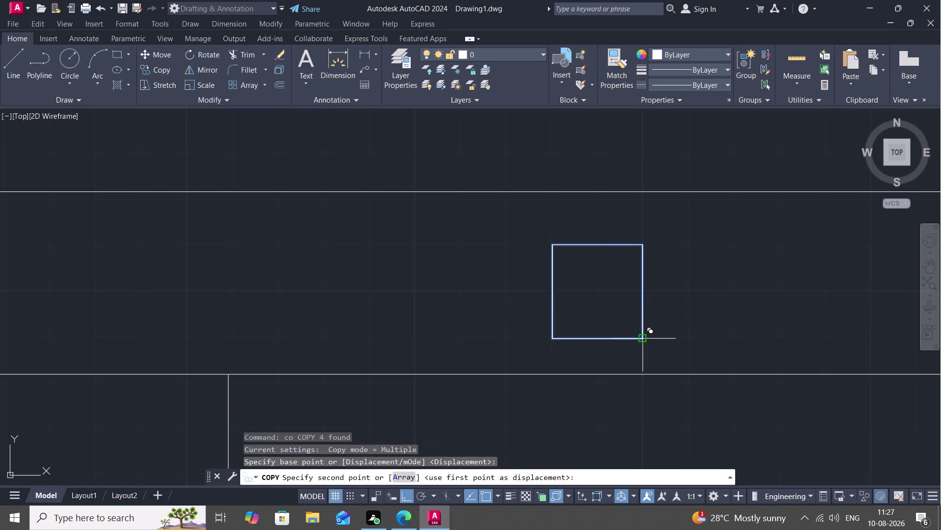
scroll(down, 3)
scroll(down, 3)
middle_drag(725, 319, 671, 307)
scroll(down, 3)
middle_drag(671, 307, 328, 223)
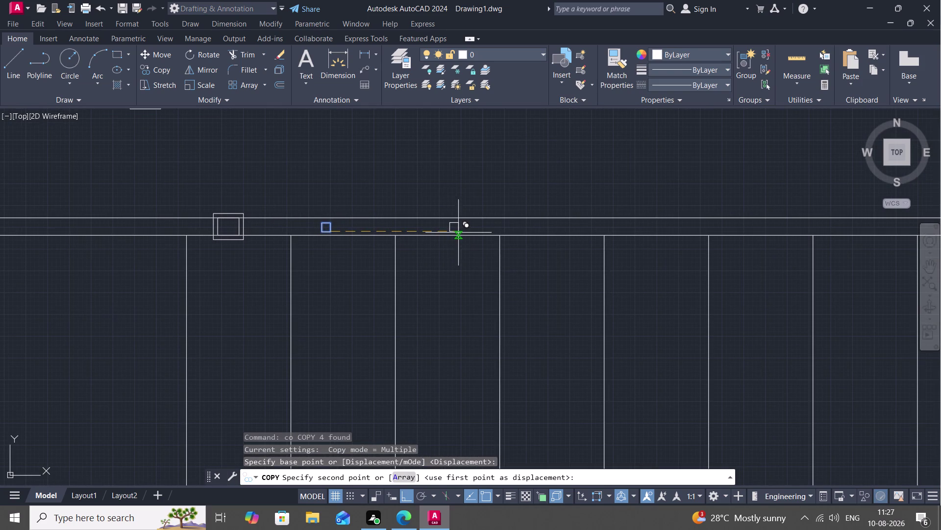
Place post copies at the first four tread lines along the stair edge.
click(455, 232)
click(559, 231)
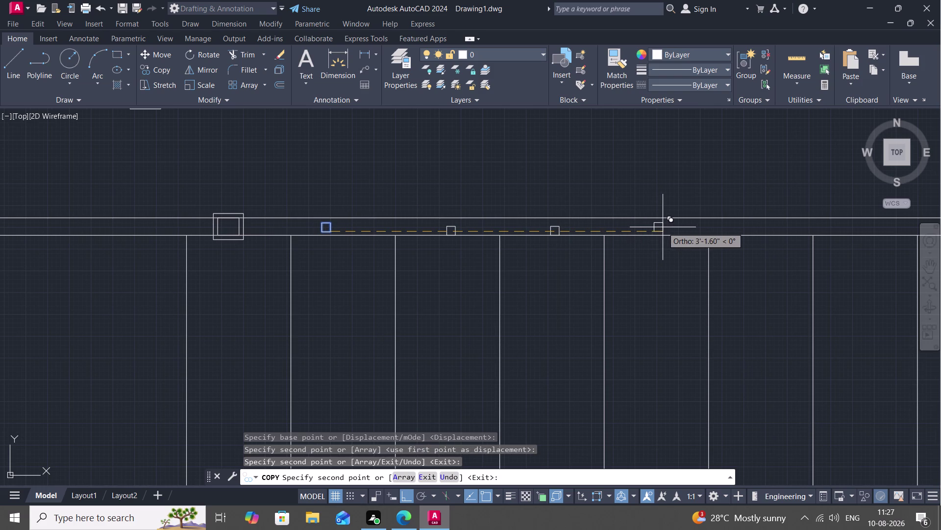
scroll(up, 3)
click(656, 216)
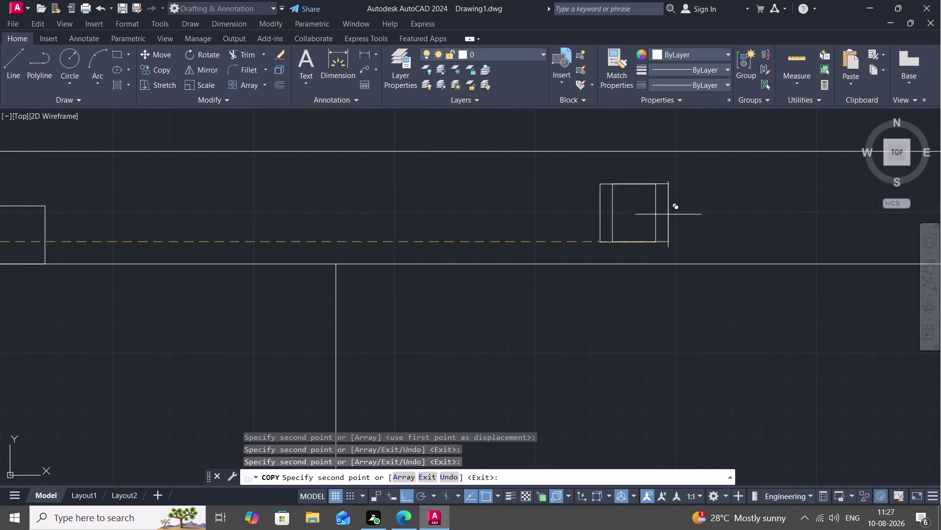
scroll(down, 3)
middle_drag(760, 220, 440, 231)
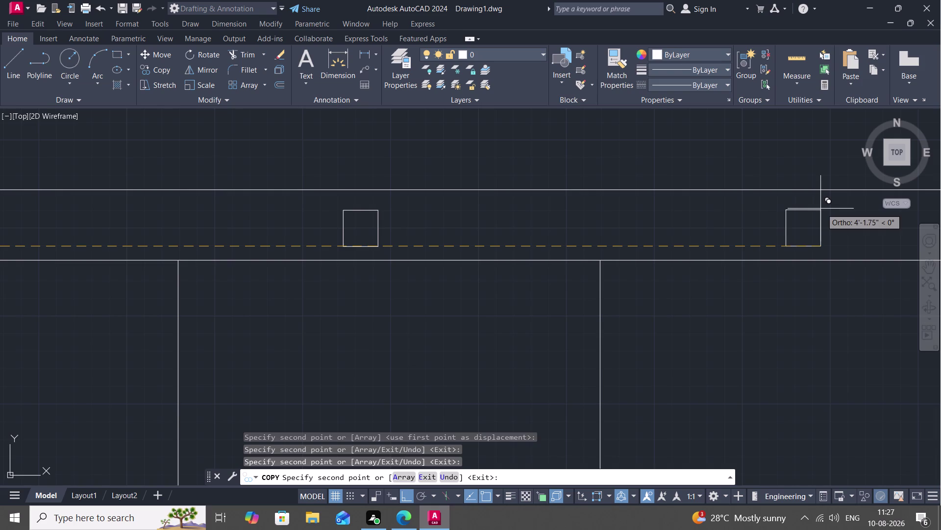
click(820, 208)
scroll(down, 3)
middle_drag(874, 214, 209, 287)
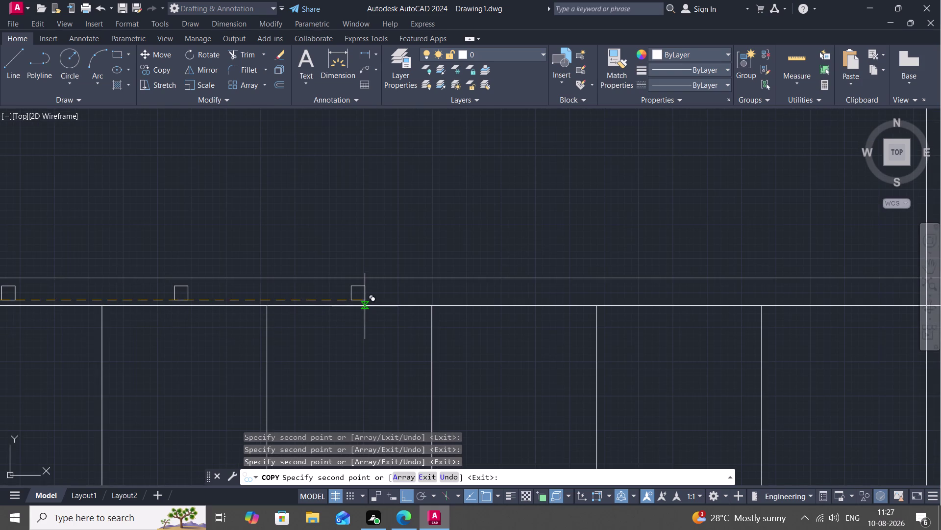
Place post copies at the remaining treads toward the landing, then turn Ortho off.
click(363, 305)
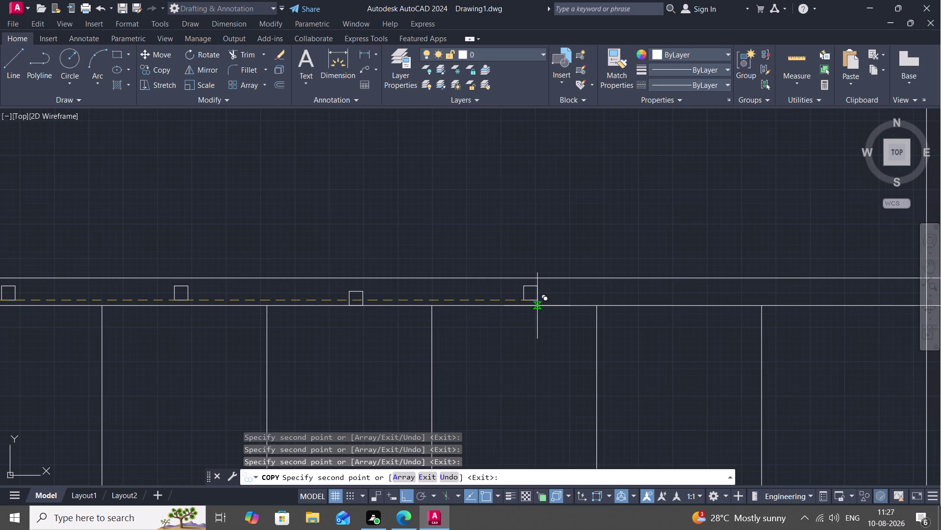
click(537, 306)
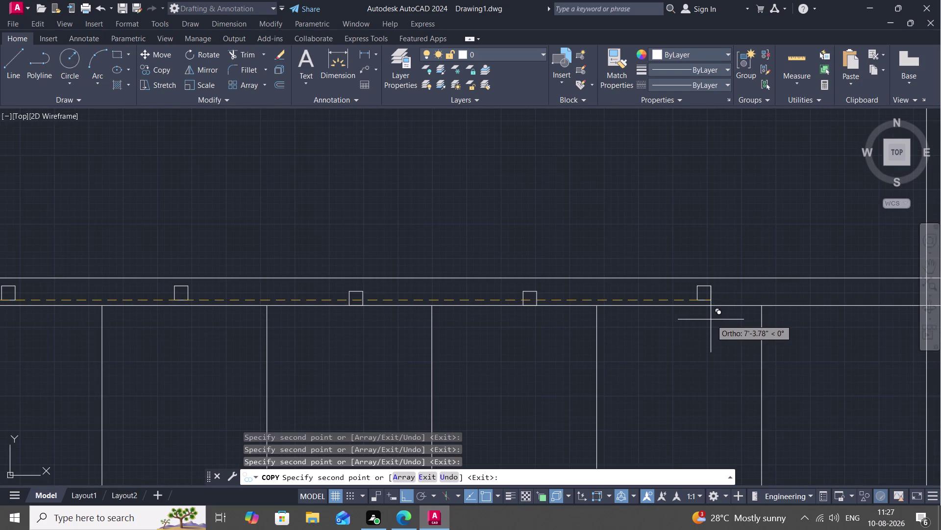
click(708, 319)
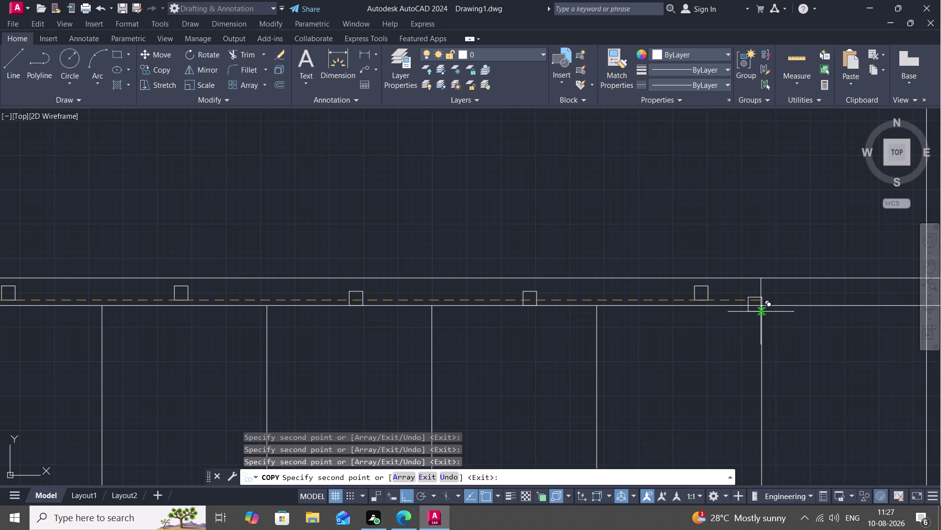
middle_drag(769, 316, 360, 345)
scroll(down, 3)
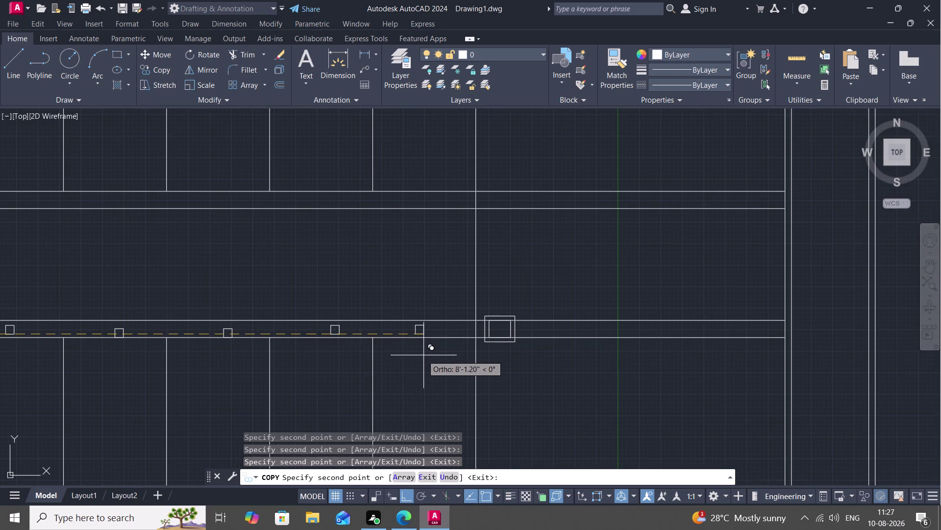
click(424, 355)
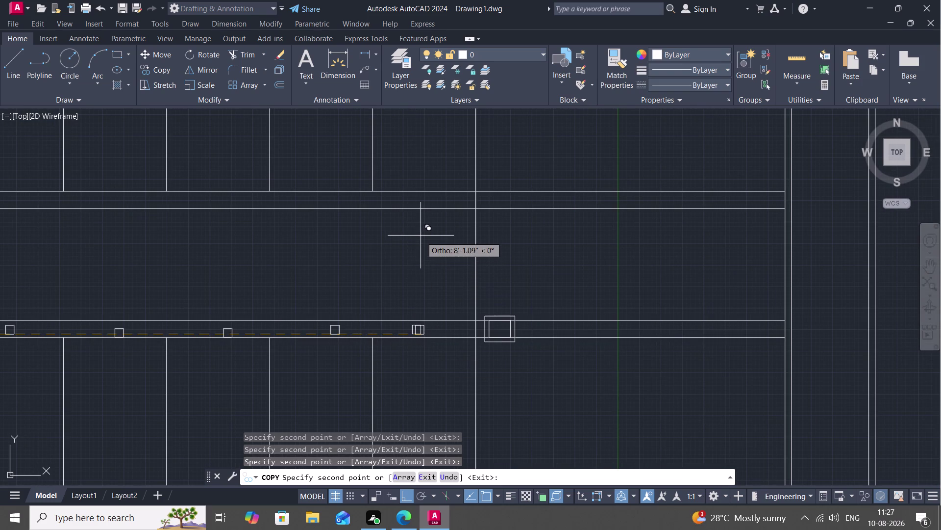
middle_drag(418, 240, 423, 187)
key(F8)
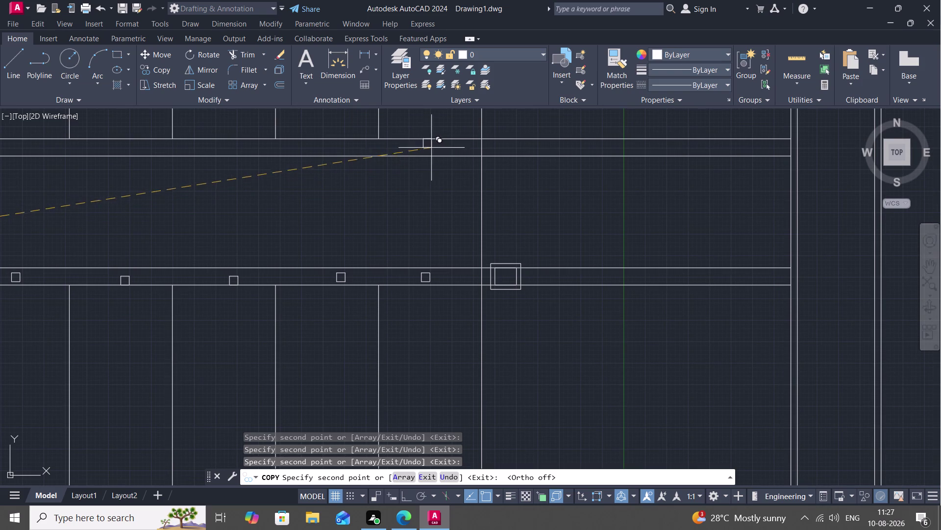
Place the first three post copies along the opposite stair edge.
scroll(up, 3)
click(421, 156)
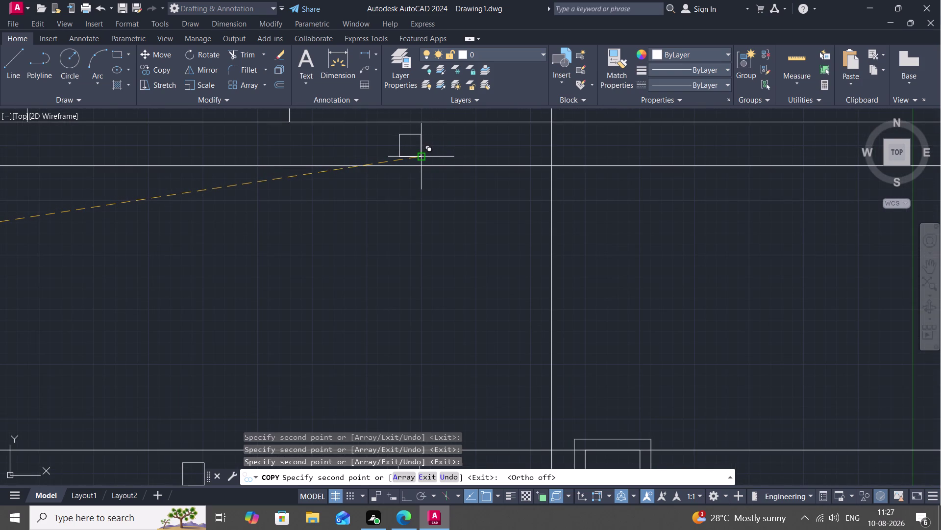
scroll(down, 3)
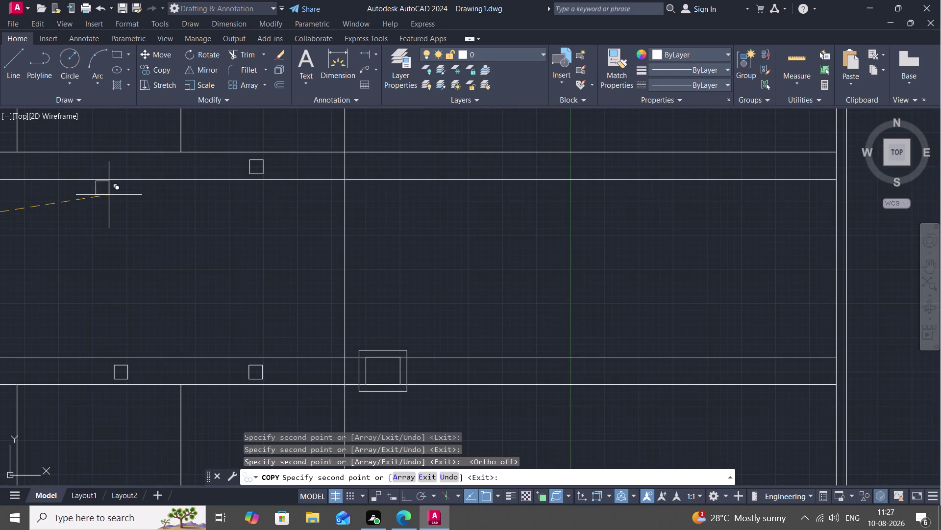
middle_drag(111, 195, 398, 217)
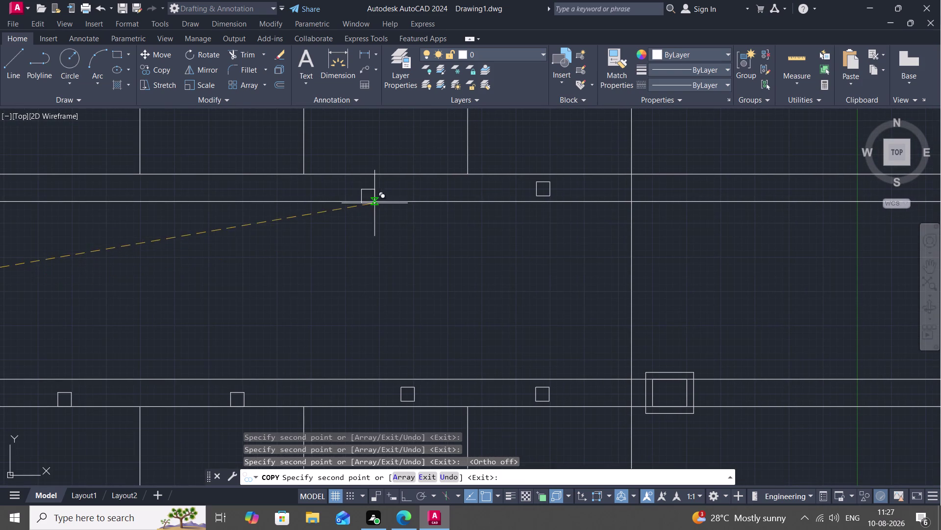
click(414, 195)
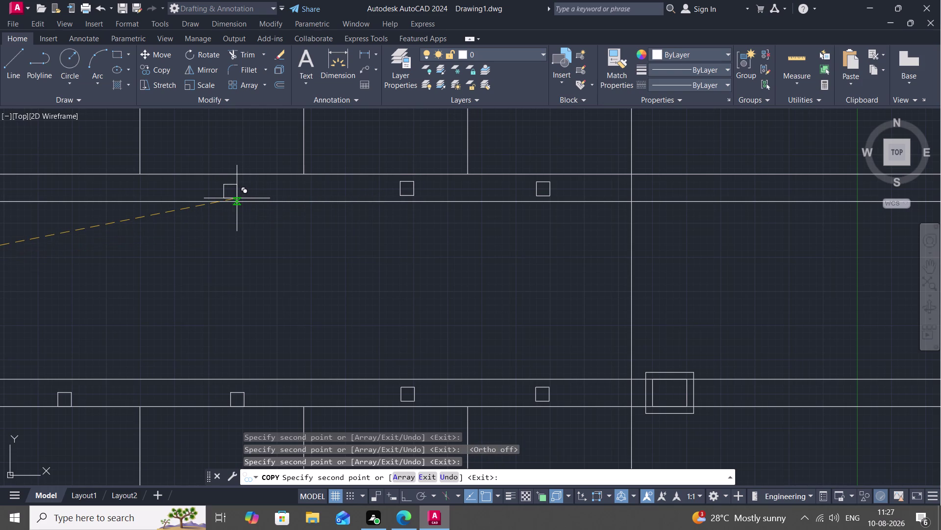
middle_drag(238, 199, 362, 192)
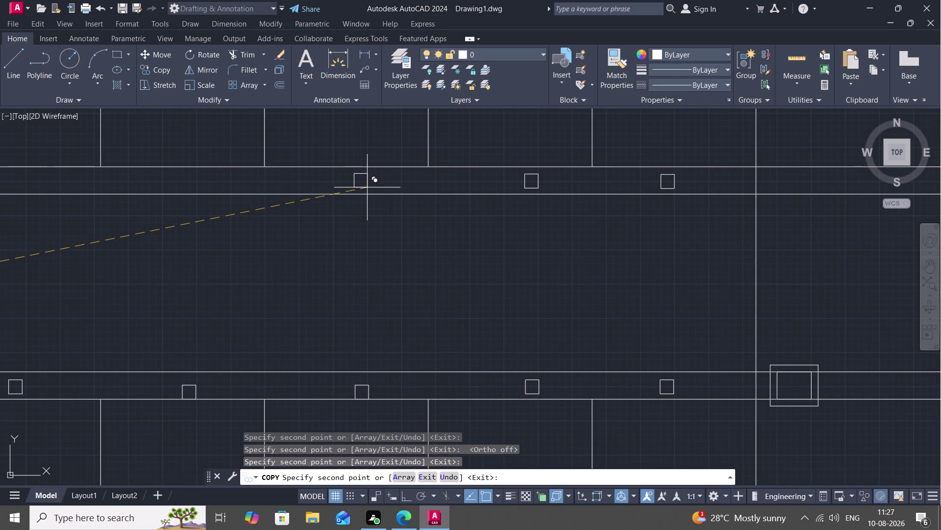
click(367, 187)
Place two more post copies further along the opposite rail.
middle_drag(309, 208, 309, 208)
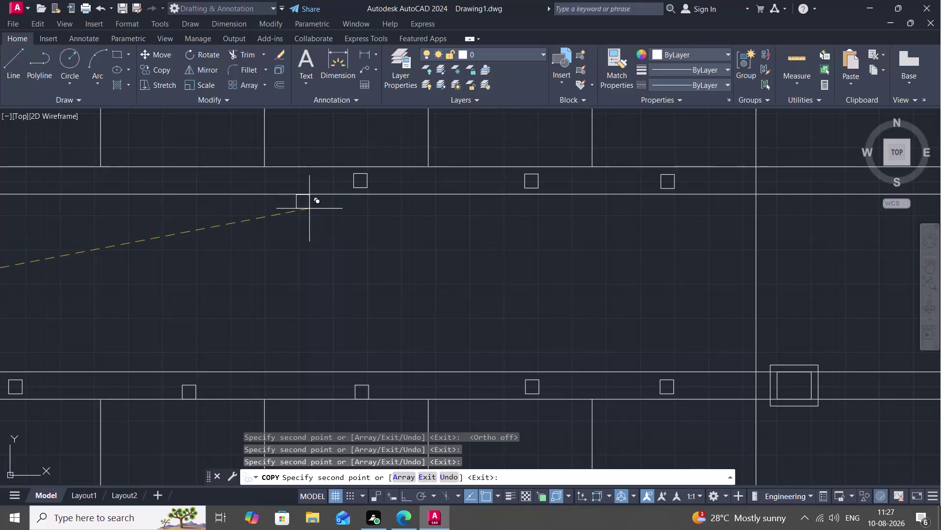
middle_drag(309, 208, 434, 175)
scroll(down, 3)
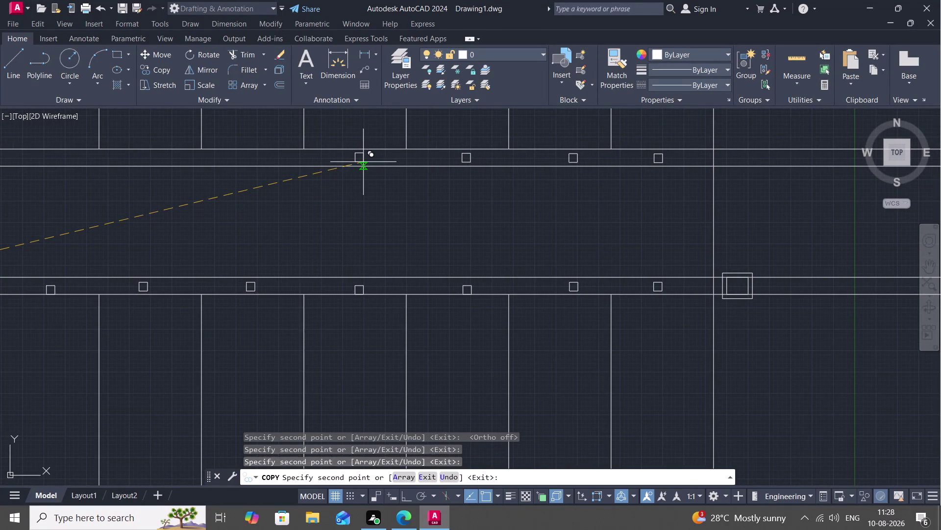
click(364, 163)
scroll(up, 3)
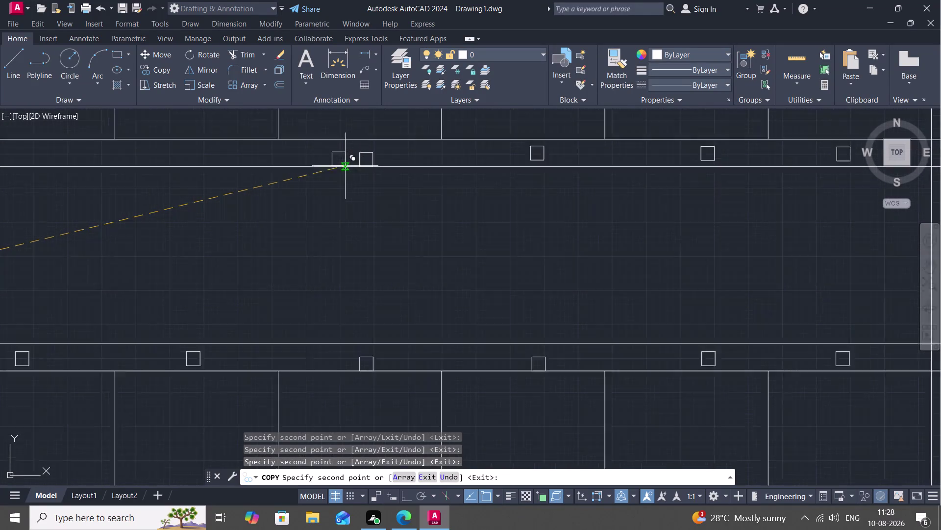
scroll(up, 3)
middle_drag(346, 179, 281, 343)
scroll(down, 3)
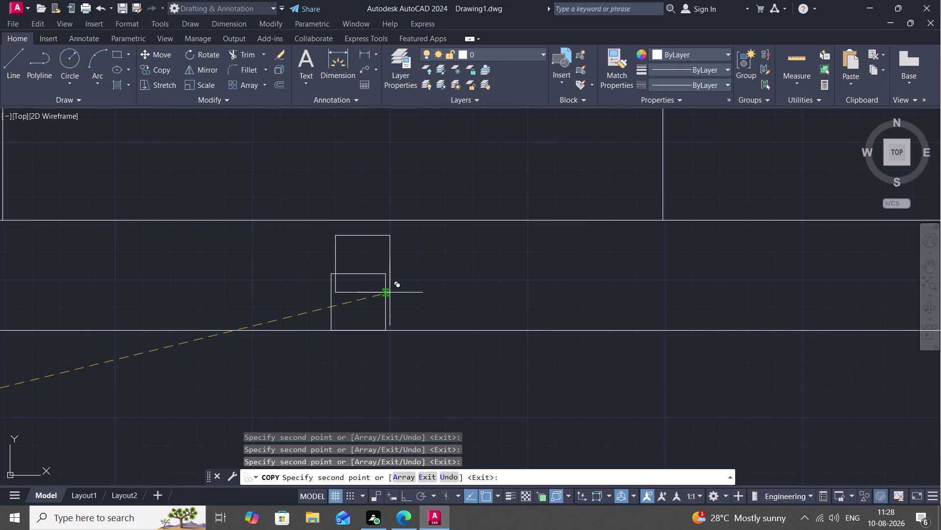
click(390, 292)
Add post copies at the next two tread positions on the rail.
middle_drag(240, 302, 346, 246)
scroll(down, 3)
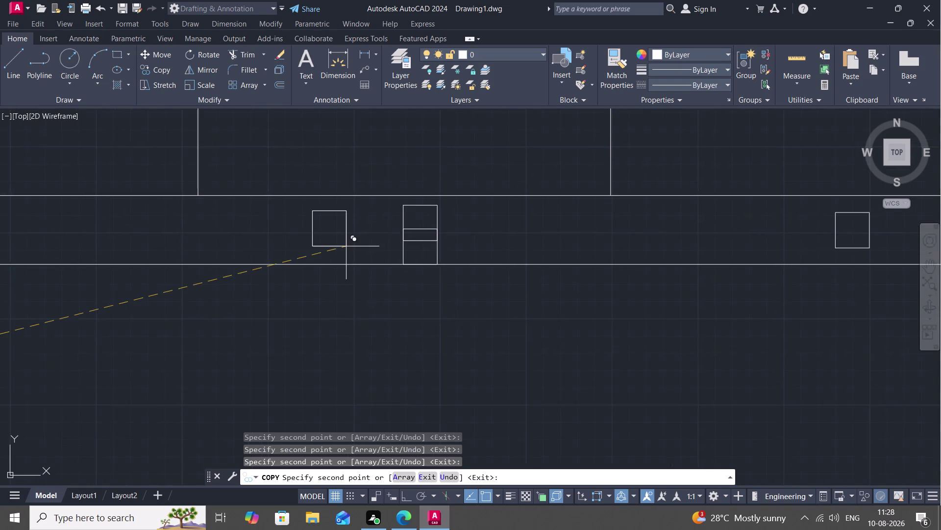
scroll(down, 3)
middle_drag(179, 300, 334, 251)
scroll(down, 3)
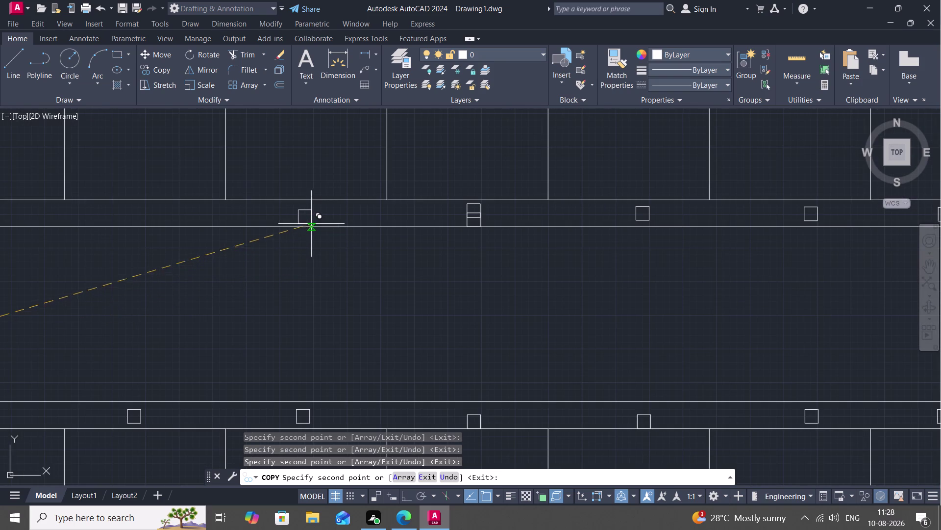
scroll(up, 3)
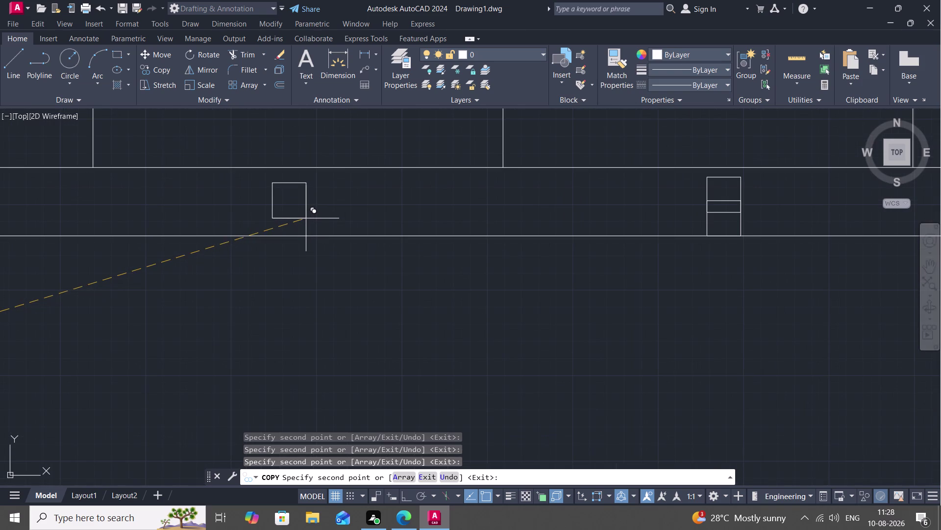
click(307, 216)
scroll(down, 3)
middle_drag(202, 276, 438, 233)
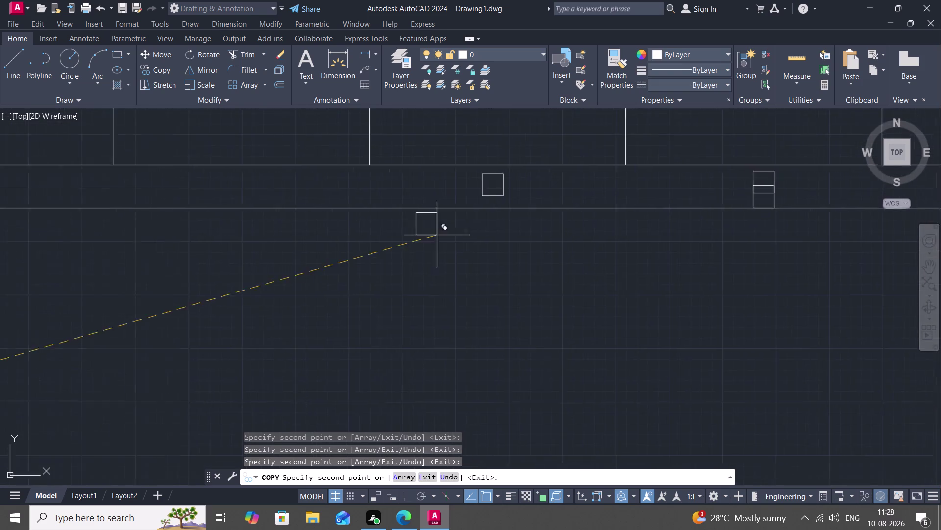
scroll(down, 3)
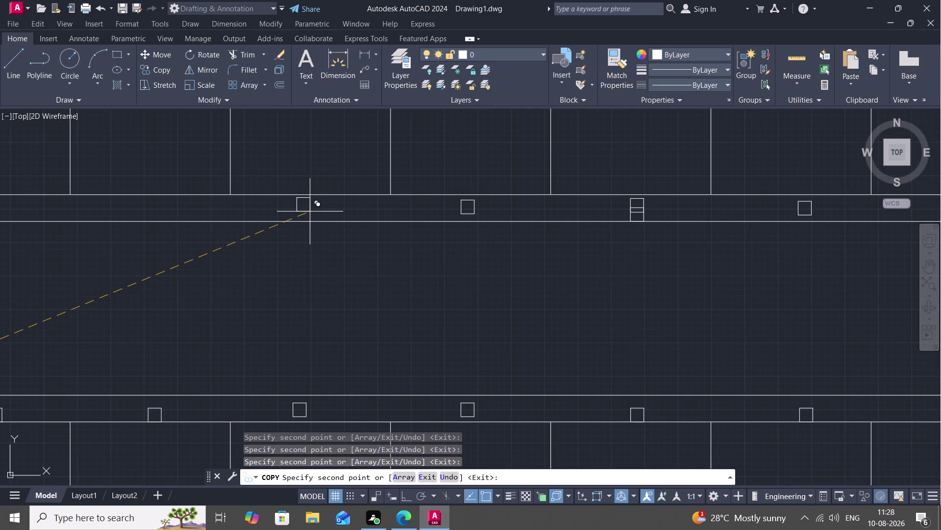
scroll(up, 3)
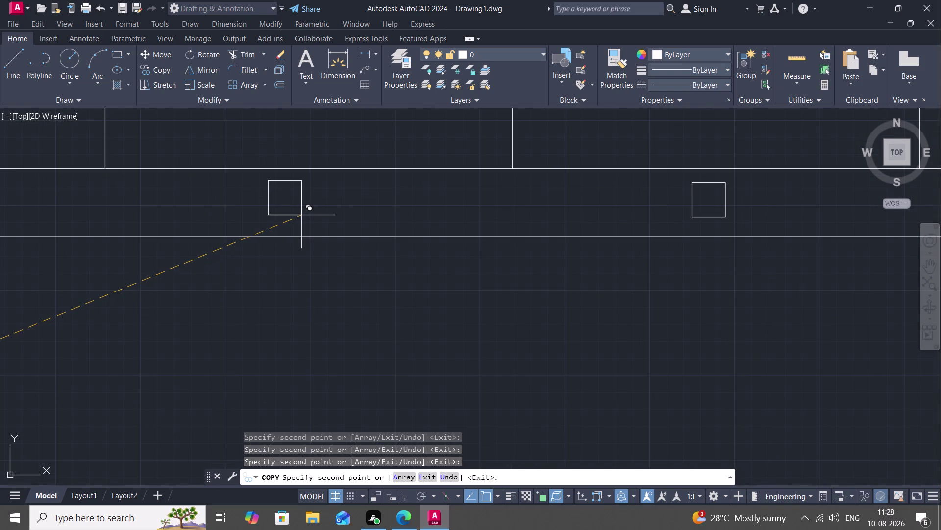
click(301, 215)
scroll(down, 3)
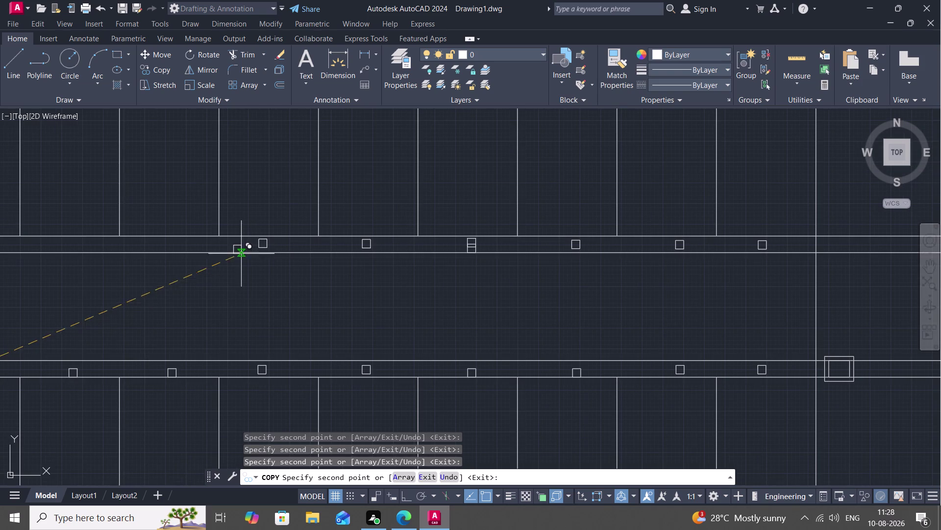
Place the last four post copies along the upper rail.
middle_drag(206, 253, 348, 199)
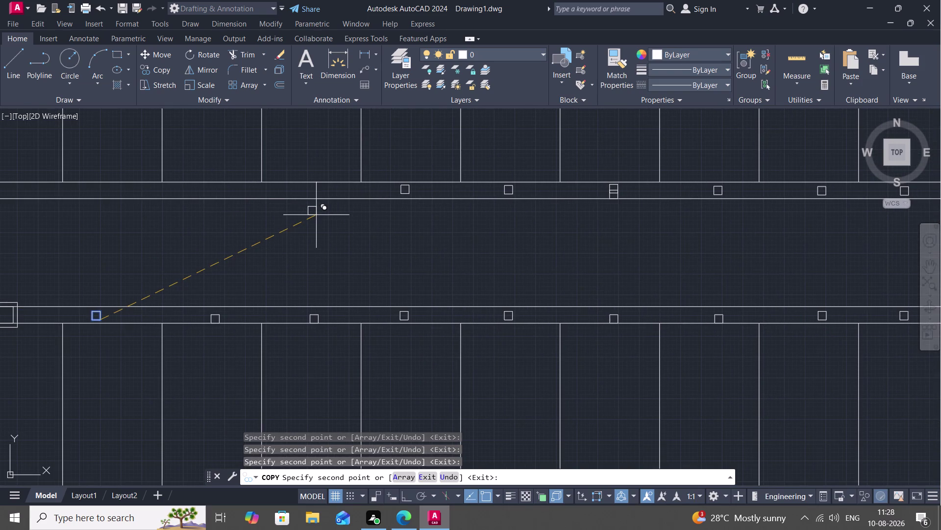
scroll(up, 3)
scroll(down, 3)
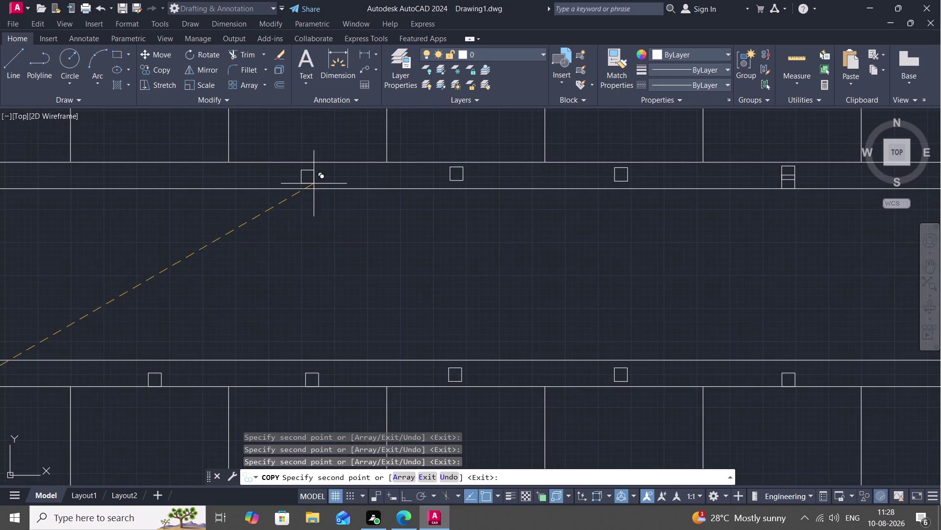
click(319, 181)
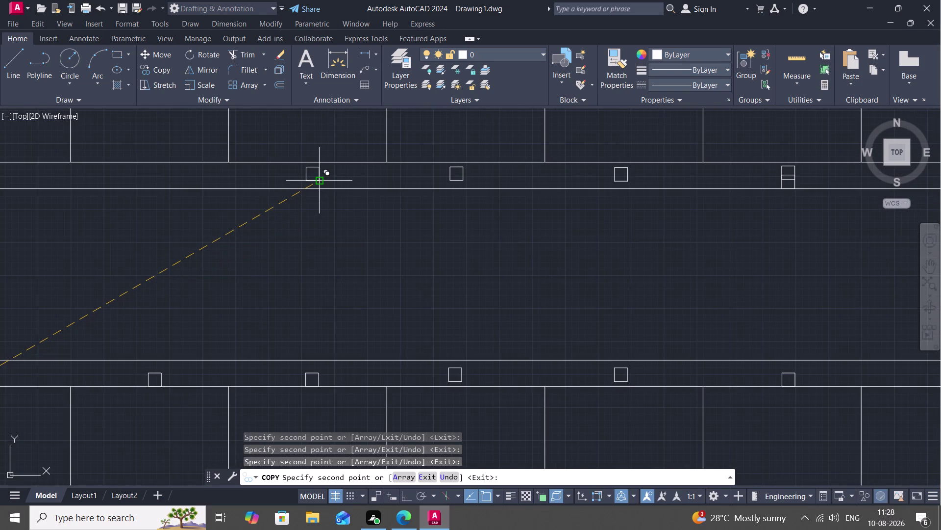
middle_drag(135, 221, 321, 198)
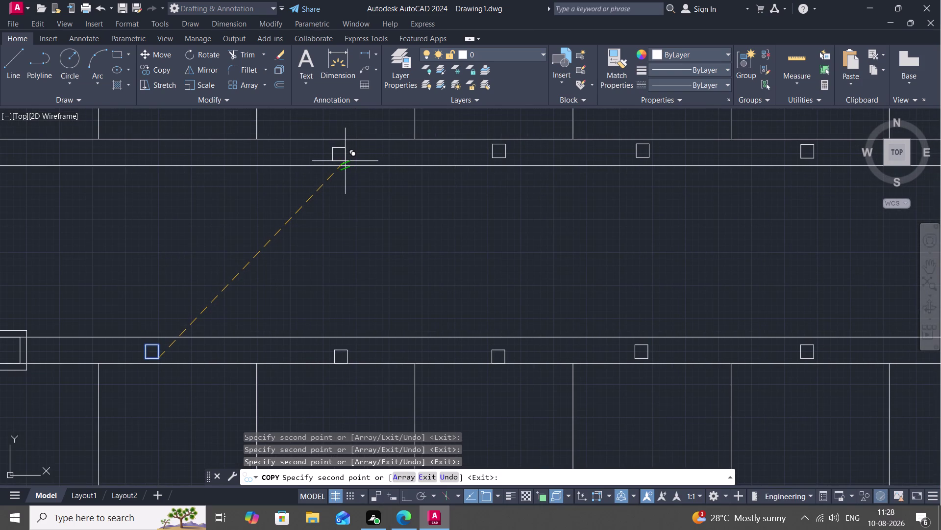
click(346, 161)
middle_drag(199, 181, 278, 179)
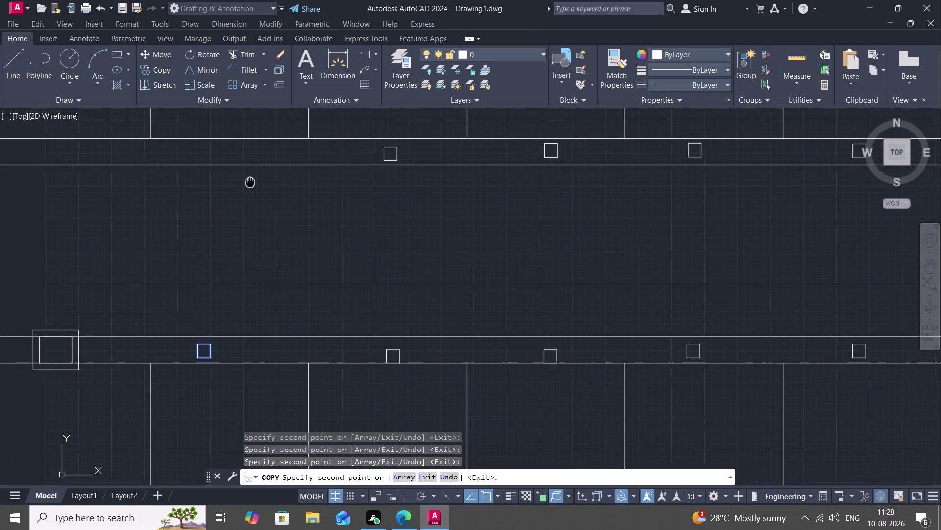
middle_drag(277, 179, 295, 178)
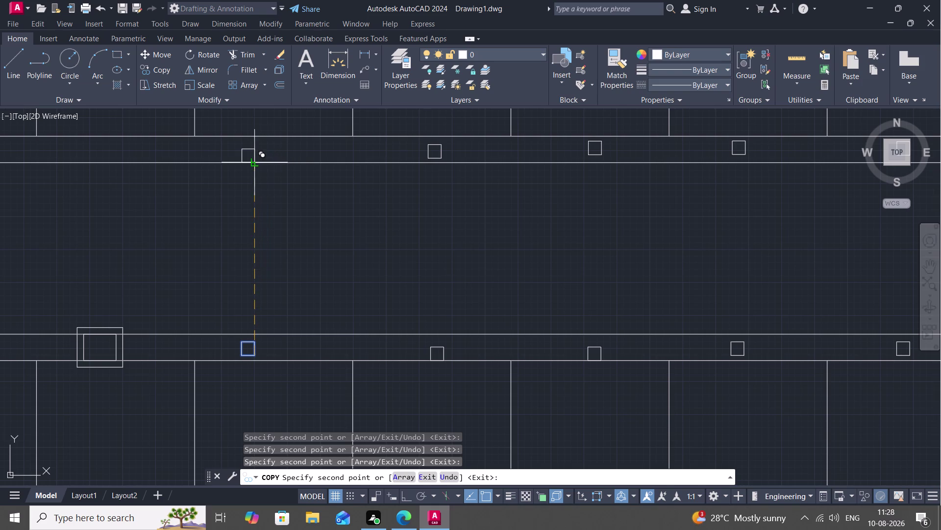
click(255, 154)
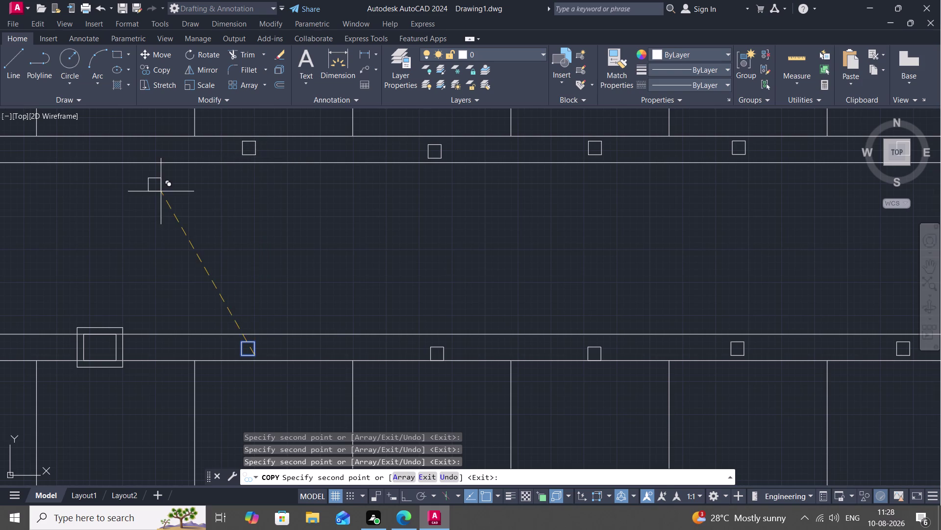
middle_drag(159, 191, 491, 226)
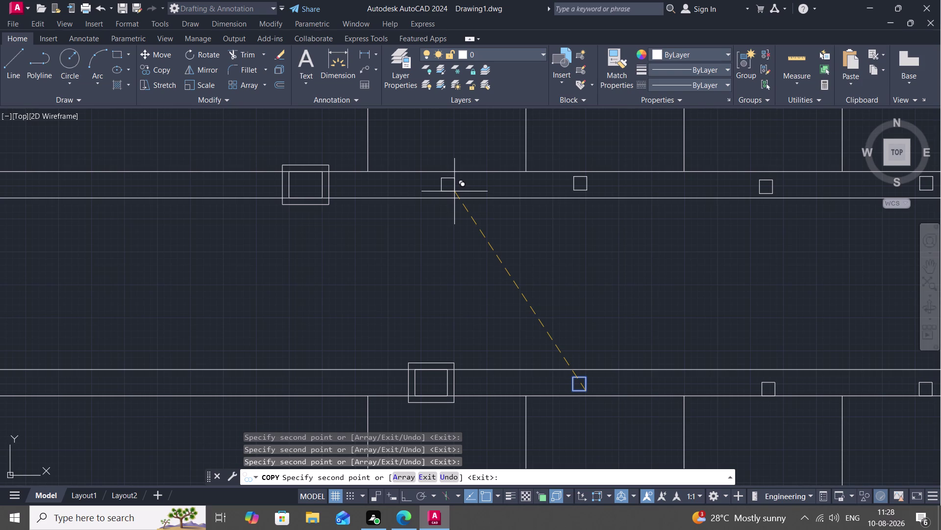
click(454, 191)
End copying and zoom out over the whole stair plan.
key(Escape)
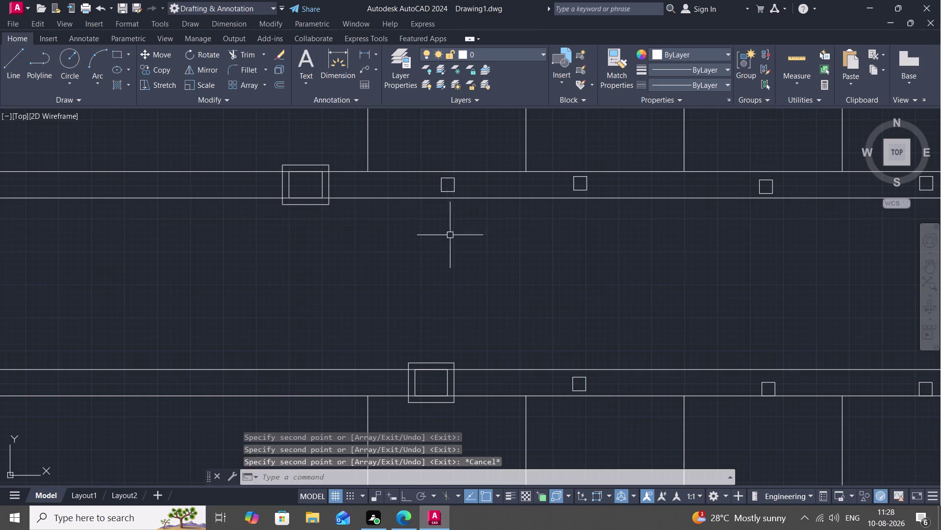
scroll(down, 3)
middle_drag(505, 308, 475, 295)
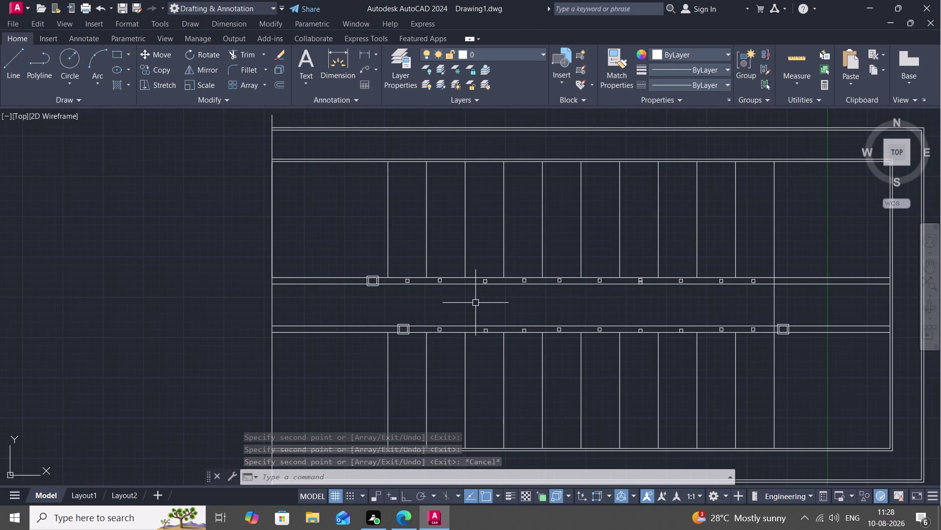
key(m)
key(space)
Select the misplaced post's four edges and start MOVE.
scroll(up, 3)
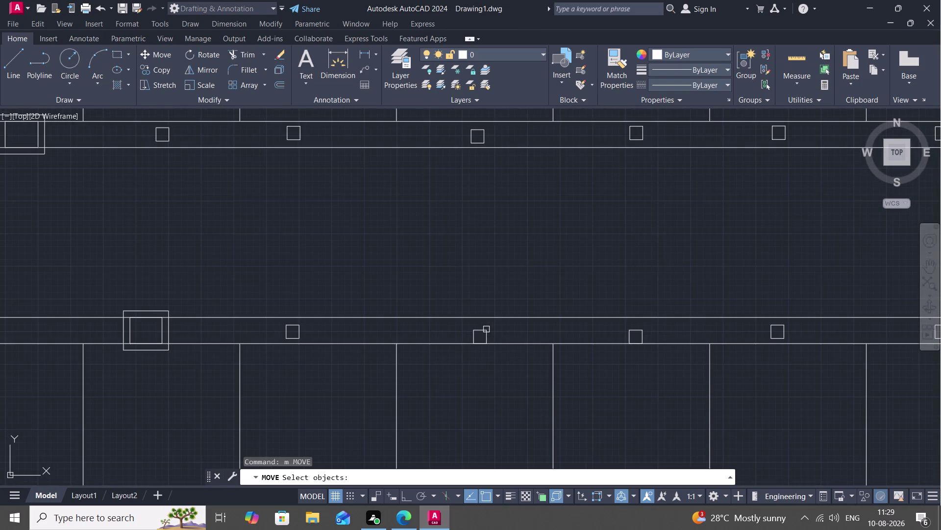
click(489, 328)
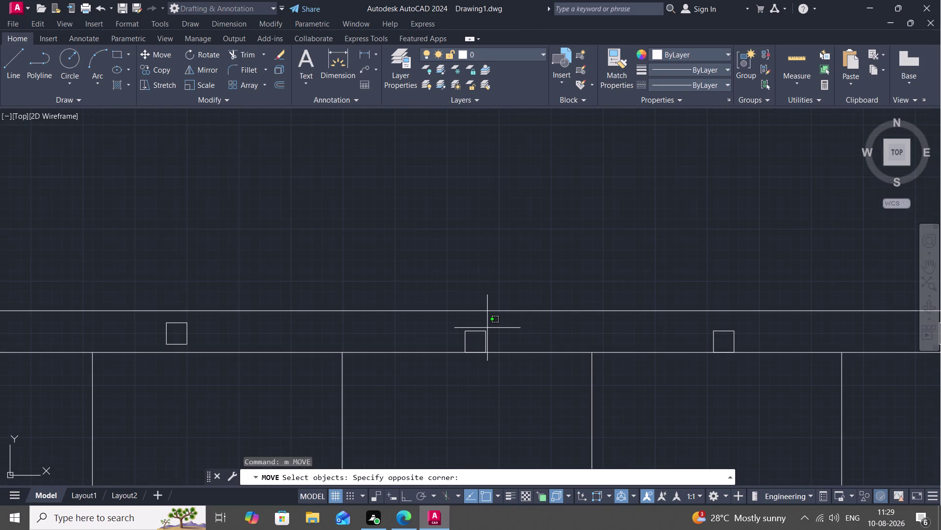
key(Escape)
click(480, 331)
right_click(480, 331)
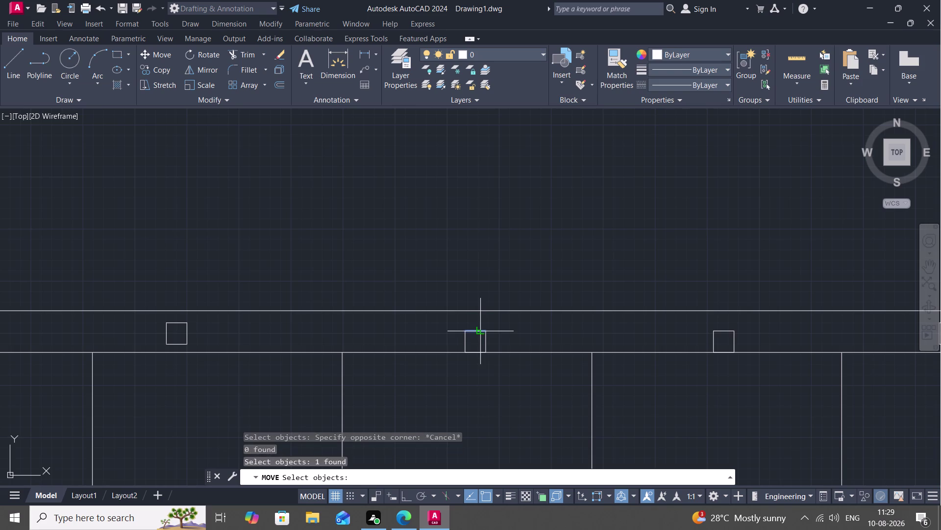
key(Escape)
scroll(up, 3)
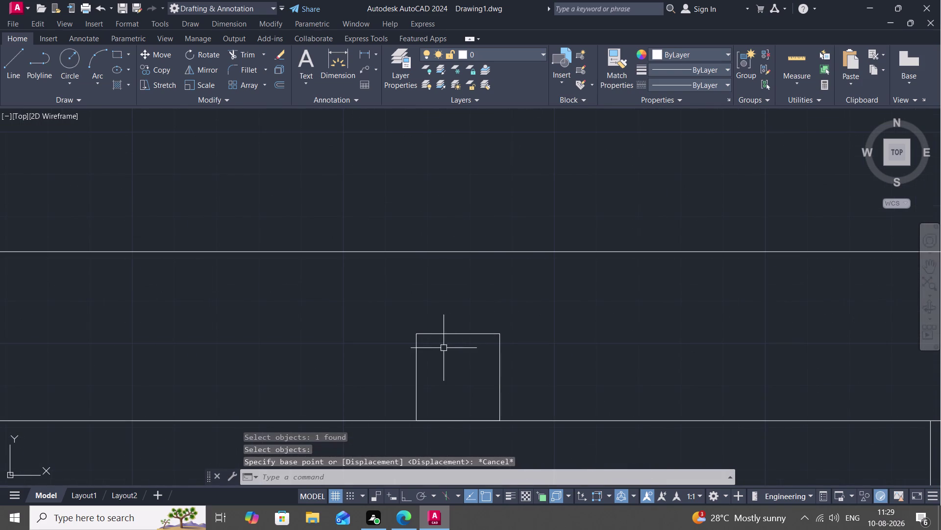
drag(399, 328, 499, 409)
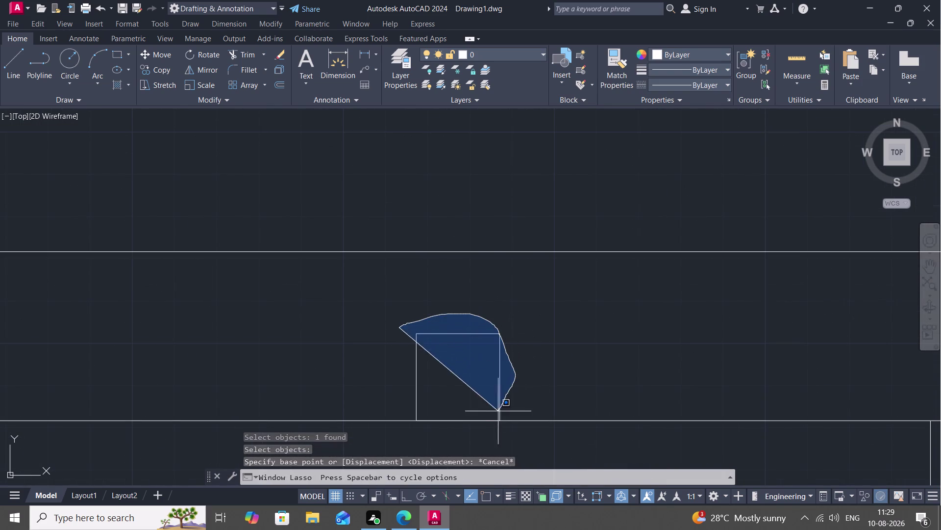
drag(499, 409, 392, 410)
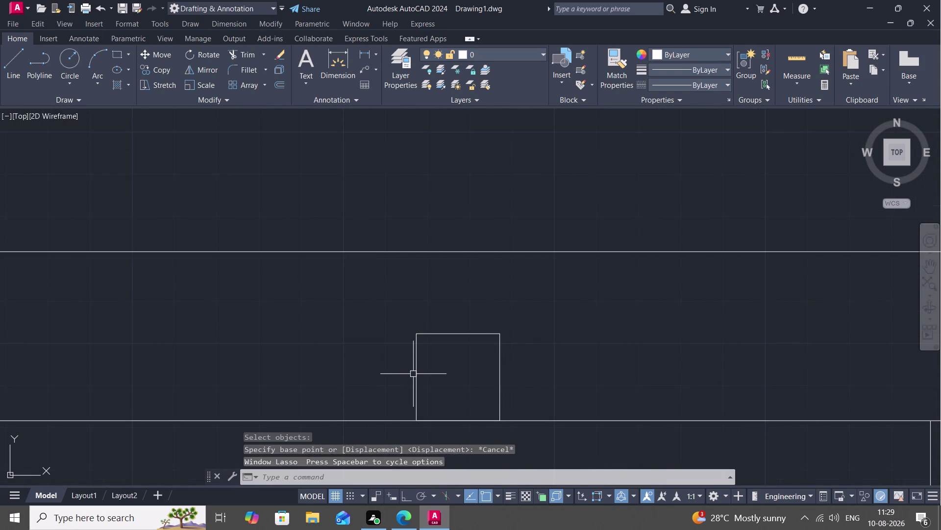
click(416, 374)
click(453, 333)
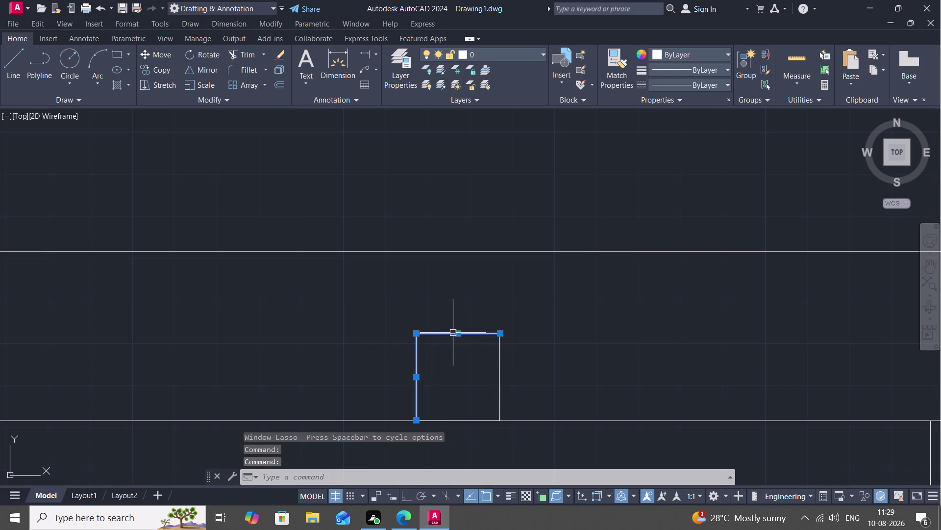
click(499, 378)
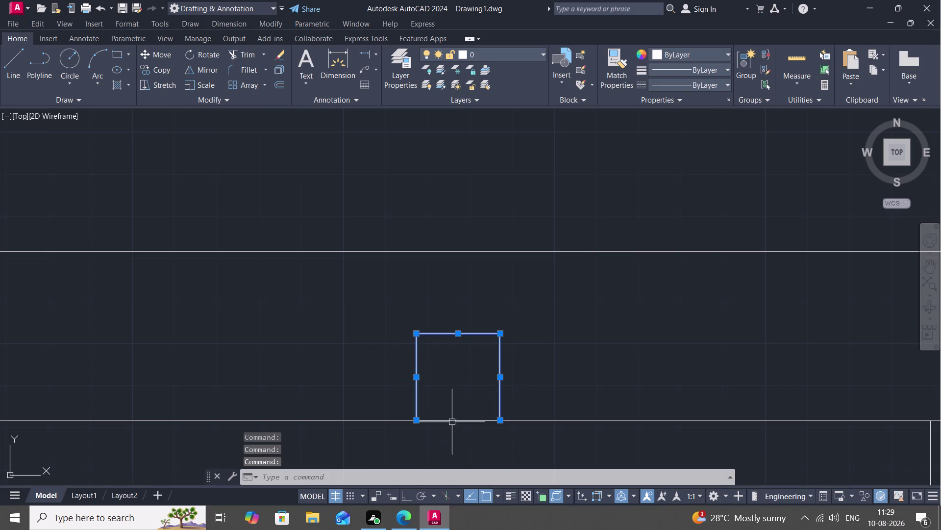
click(459, 420)
text(m)
key(space)
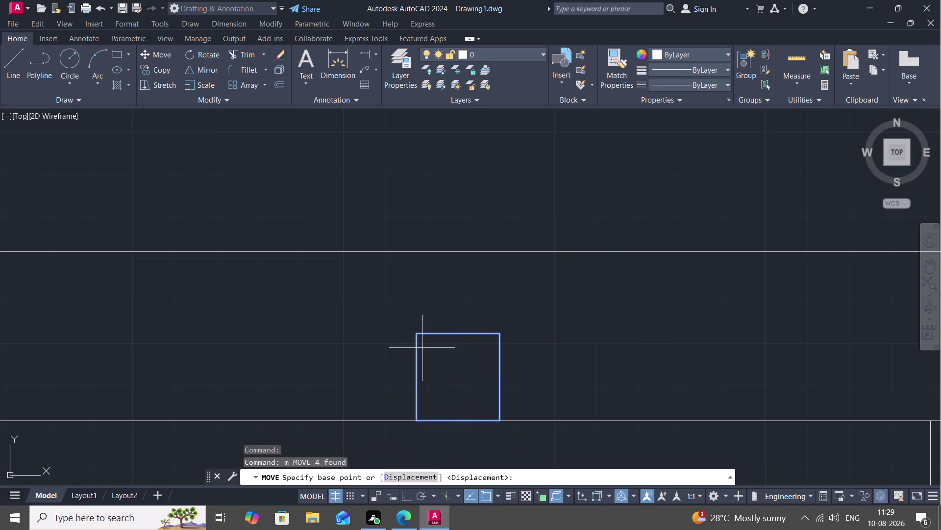
Move the post from its corner to its correct rail position.
click(418, 337)
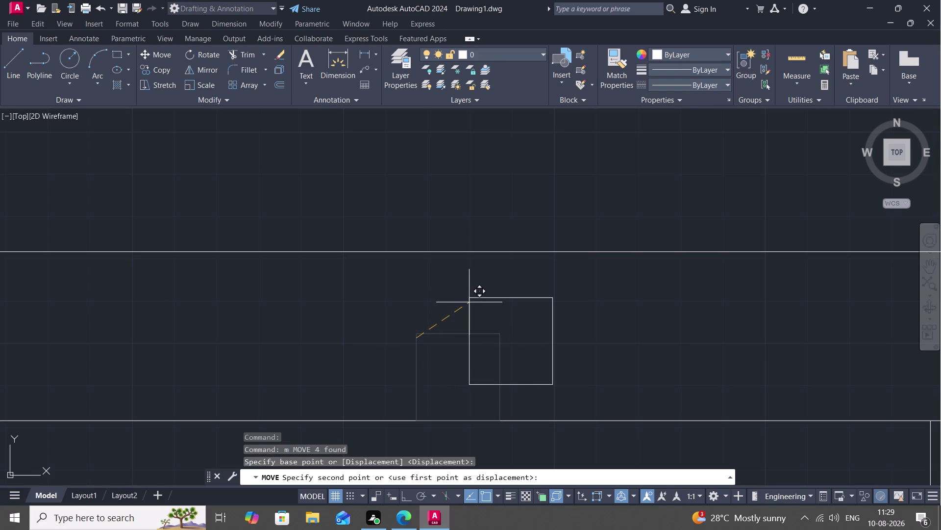
click(469, 302)
scroll(down, 3)
middle_drag(602, 327, 405, 289)
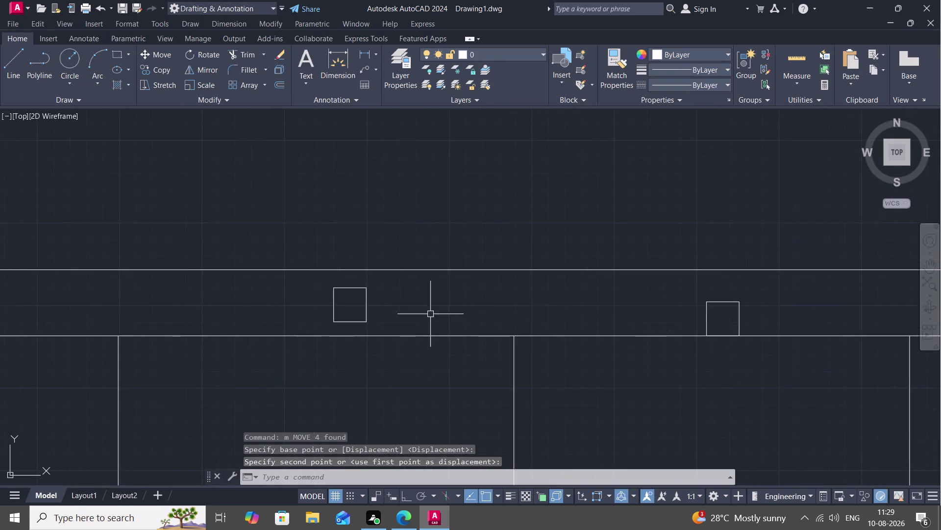
scroll(down, 3)
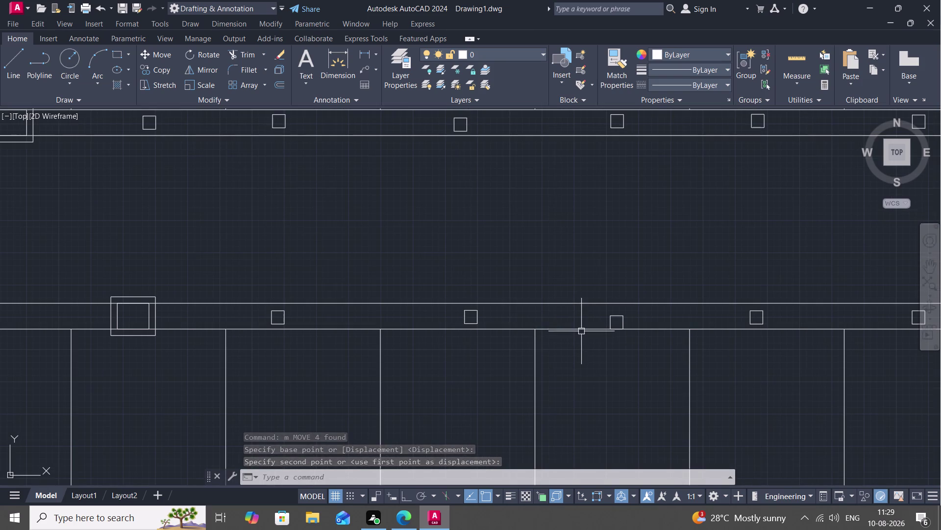
Move a second misaligned post's four edges into line on the rail.
key(m)
key(space)
click(615, 316)
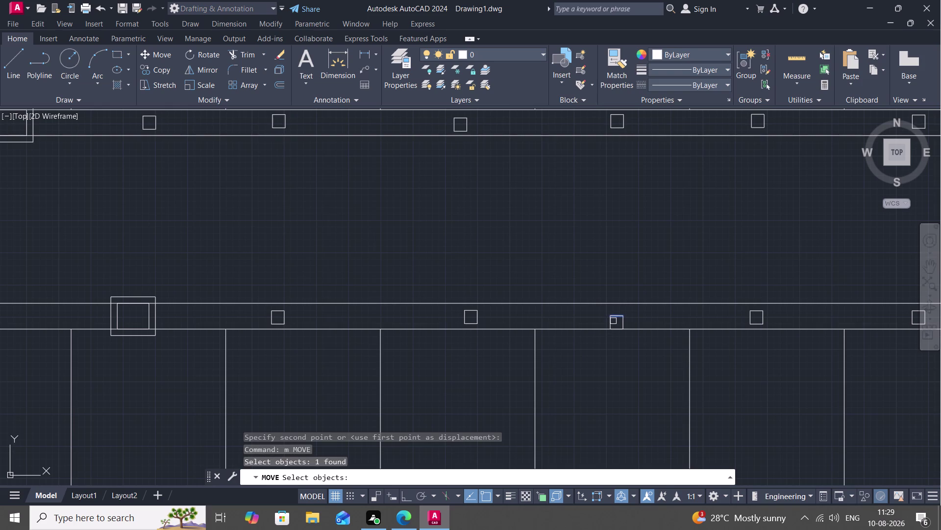
scroll(up, 3)
click(611, 328)
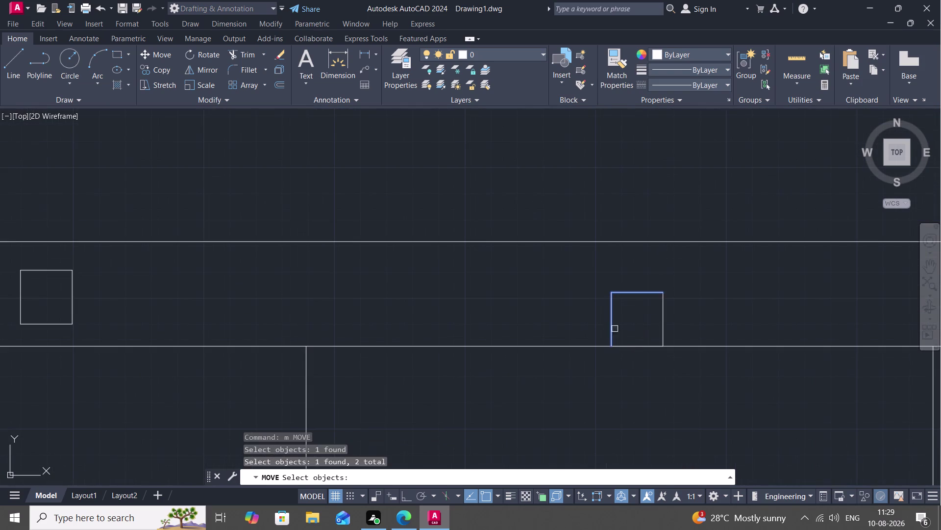
click(639, 345)
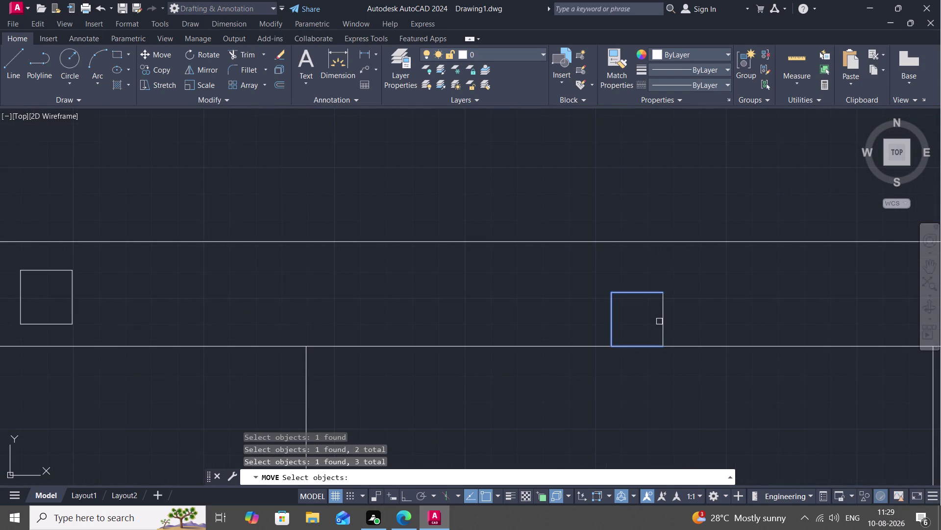
click(664, 323)
right_click(661, 323)
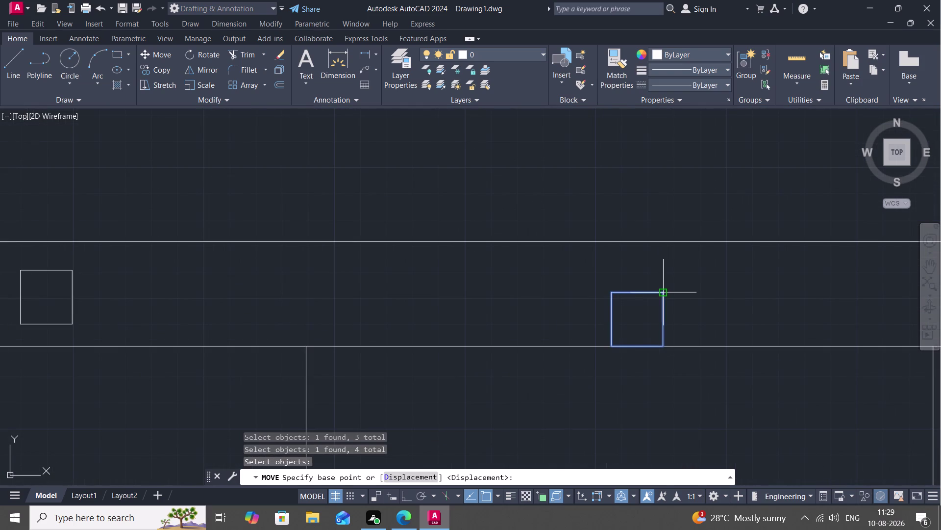
click(661, 294)
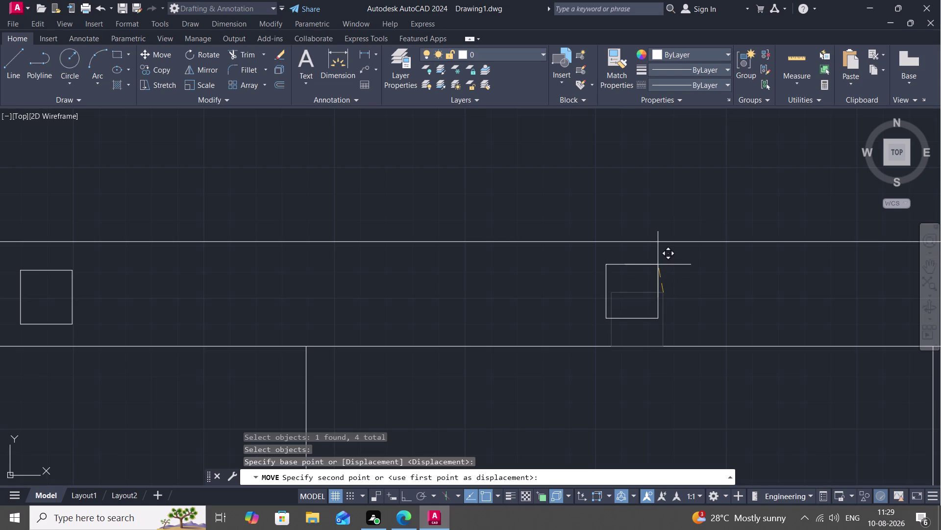
click(663, 263)
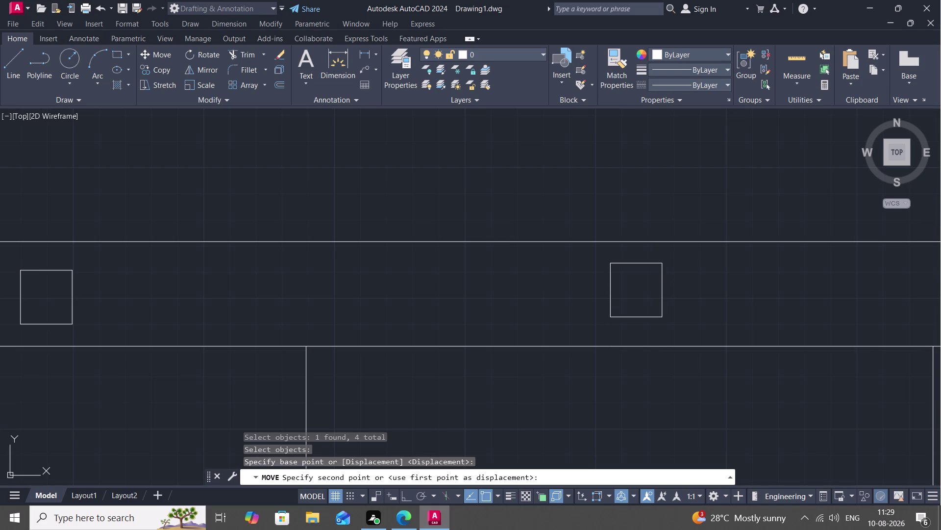
scroll(down, 3)
scroll(down, 3)
scroll(down, 3)
scroll(up, 3)
scroll(down, 3)
scroll(up, 3)
scroll(down, 3)
scroll(up, 3)
scroll(down, 3)
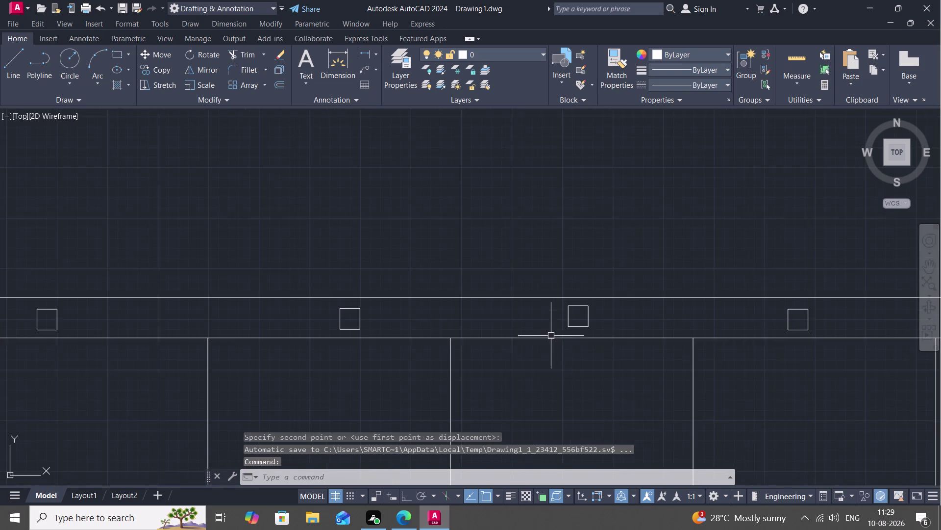
scroll(down, 3)
scroll(down, 3)
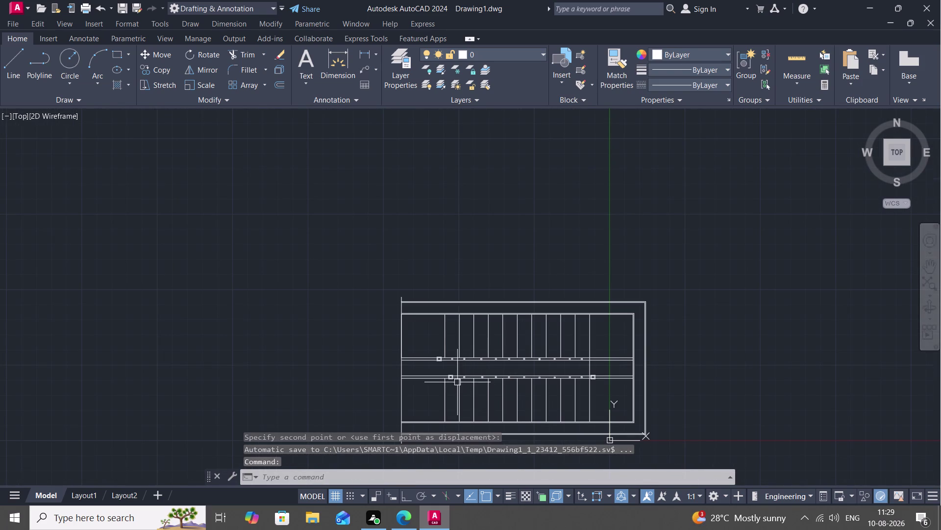
scroll(up, 3)
middle_drag(448, 377, 415, 354)
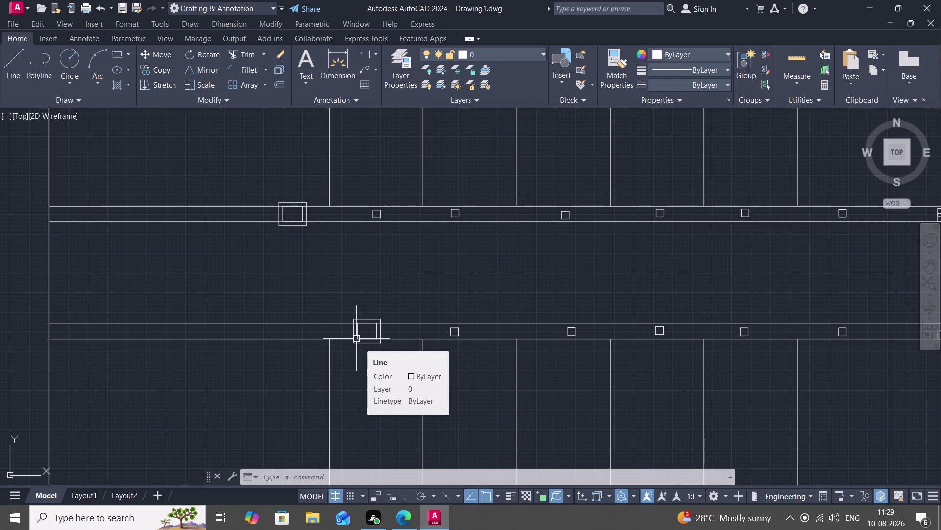
scroll(up, 3)
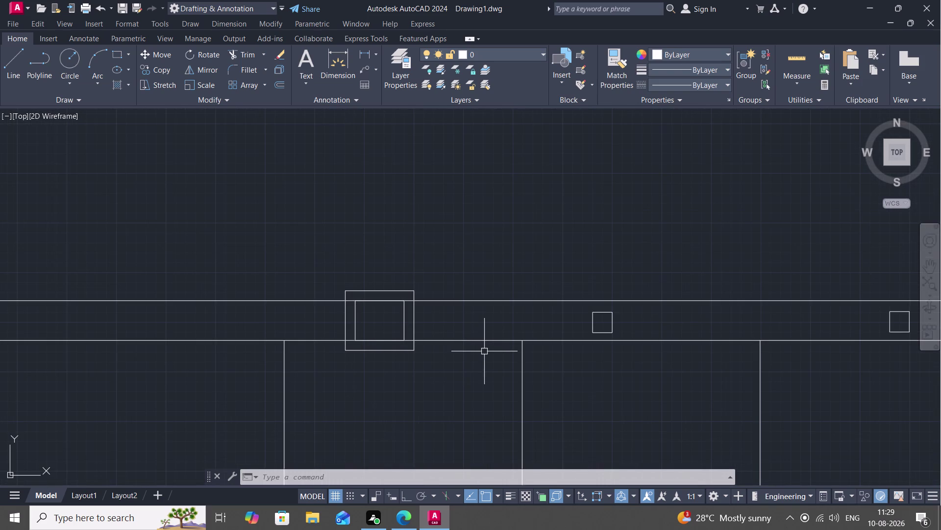
Trim the rail pieces running inside the first two newel posts with TR.
text(tr)
key(space)
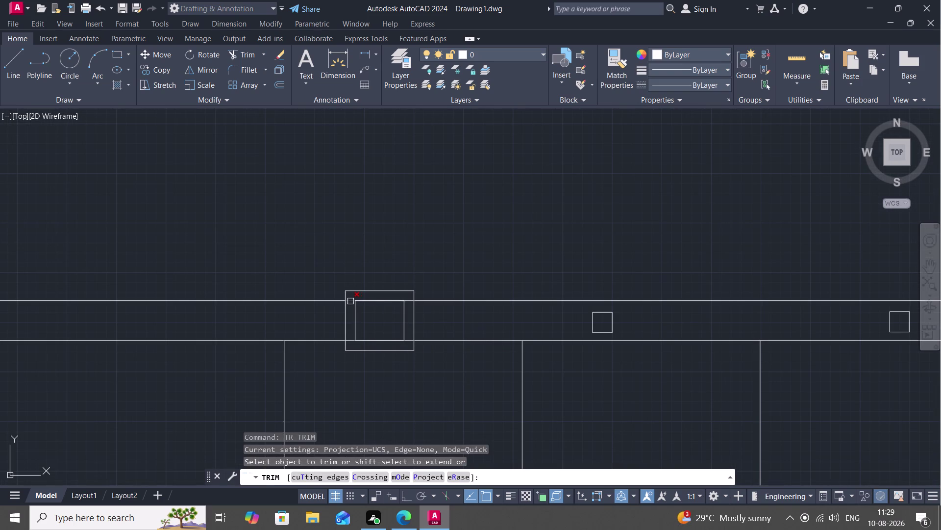
scroll(up, 3)
click(350, 301)
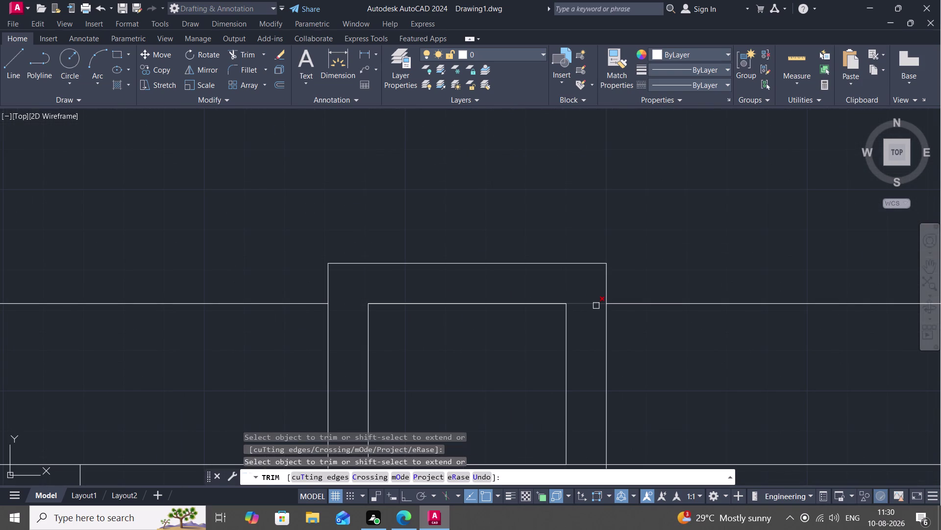
click(594, 305)
scroll(up, 3)
scroll(down, 3)
middle_drag(577, 321, 552, 224)
scroll(down, 3)
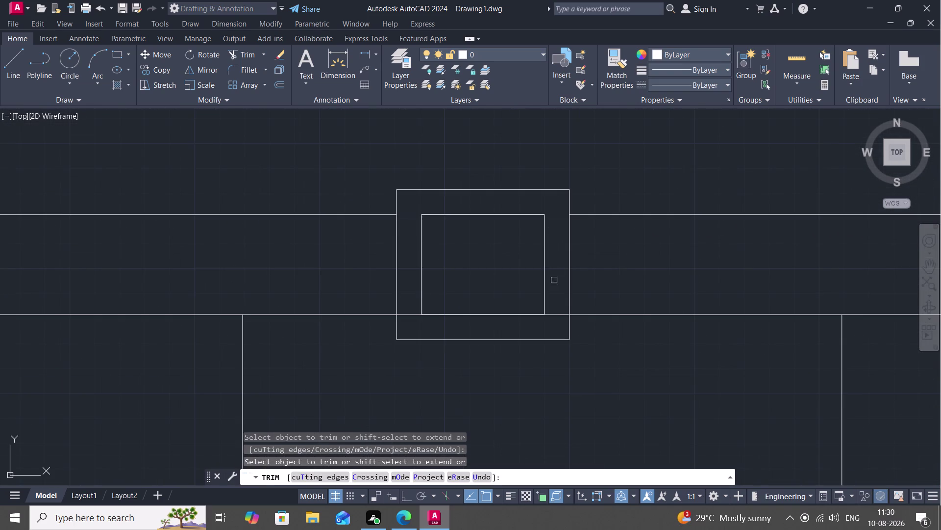
click(557, 315)
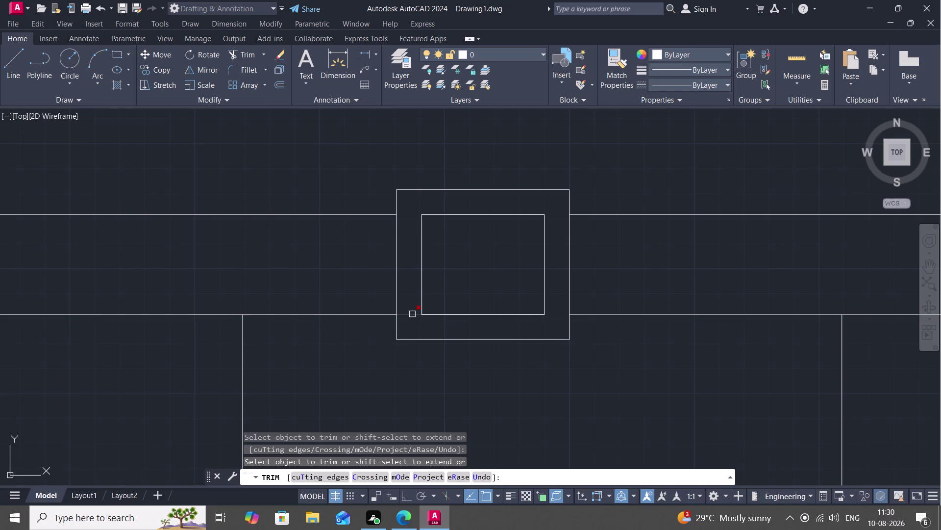
click(413, 314)
Trim the rail pieces inside the next two newel posts.
scroll(down, 3)
middle_drag(299, 235, 350, 352)
scroll(down, 3)
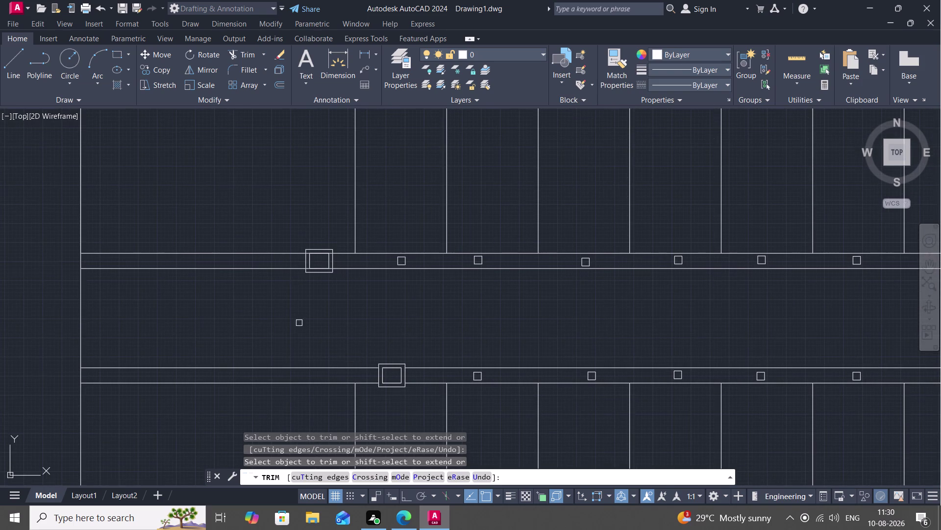
scroll(up, 3)
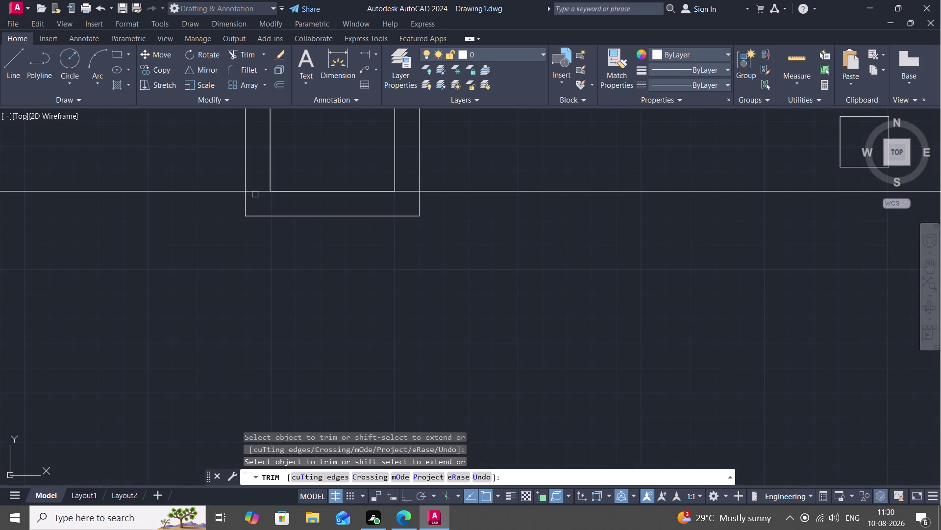
click(257, 192)
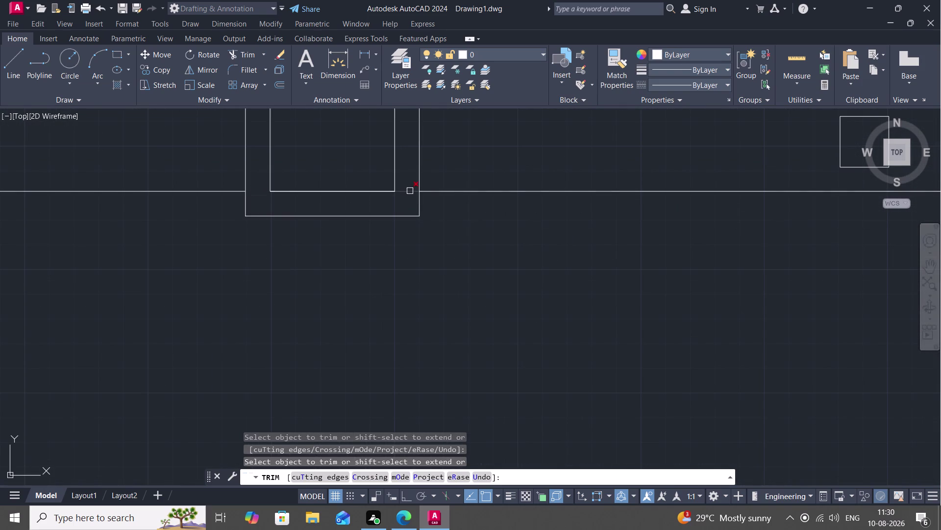
click(409, 191)
scroll(down, 3)
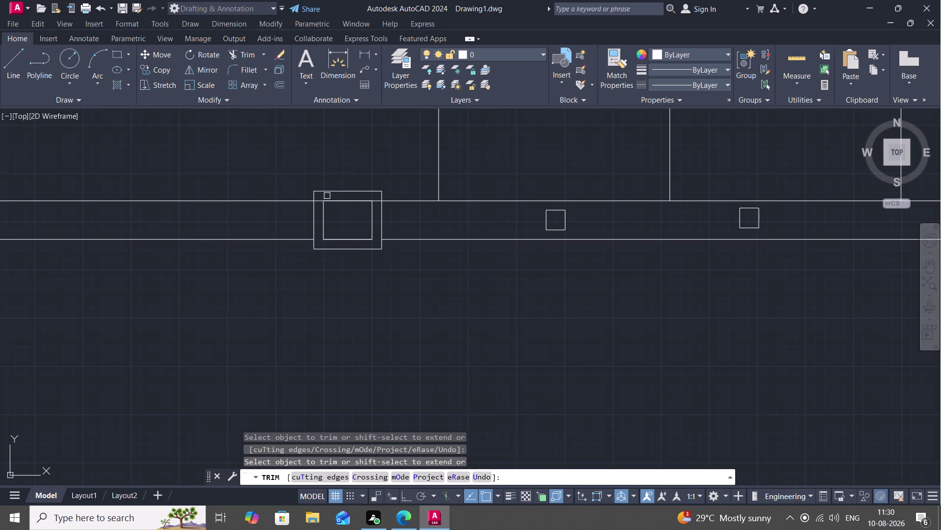
scroll(up, 3)
click(318, 201)
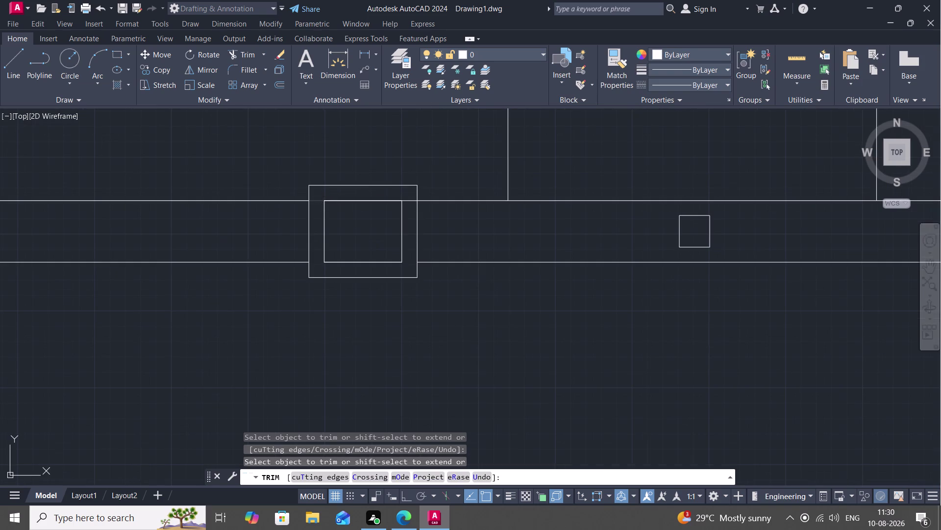
click(410, 199)
scroll(down, 3)
scroll(down, 3)
Clear the remaining rail pieces inside and beside the doubled landing post.
middle_drag(547, 346, 362, 309)
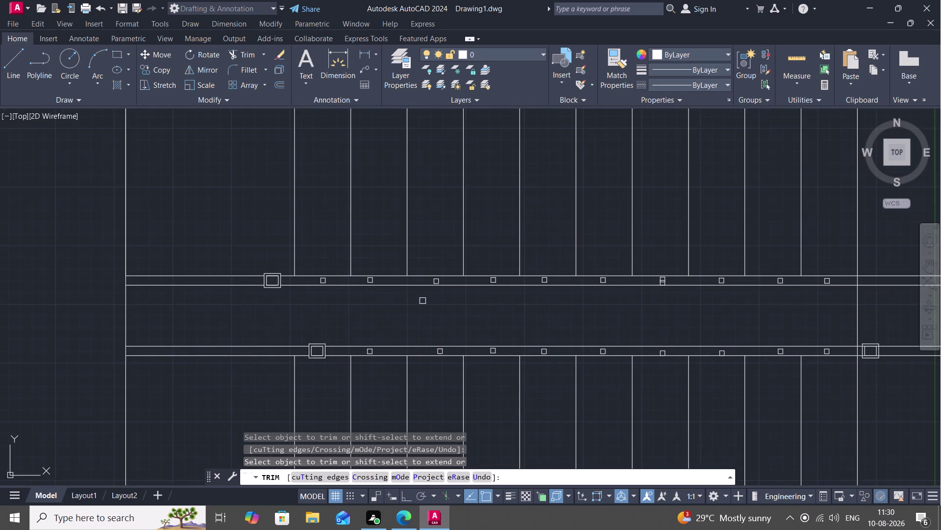
scroll(down, 3)
scroll(up, 3)
scroll(up, 3)
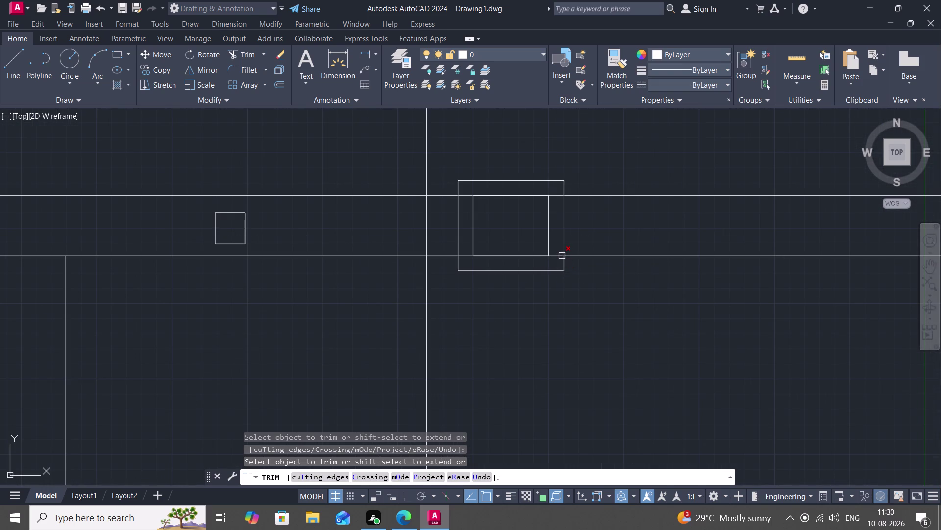
click(559, 257)
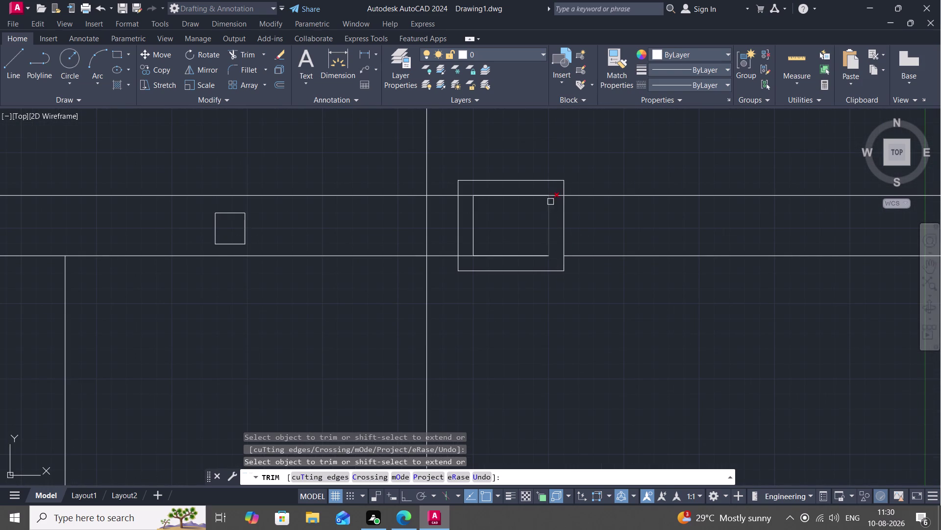
click(555, 192)
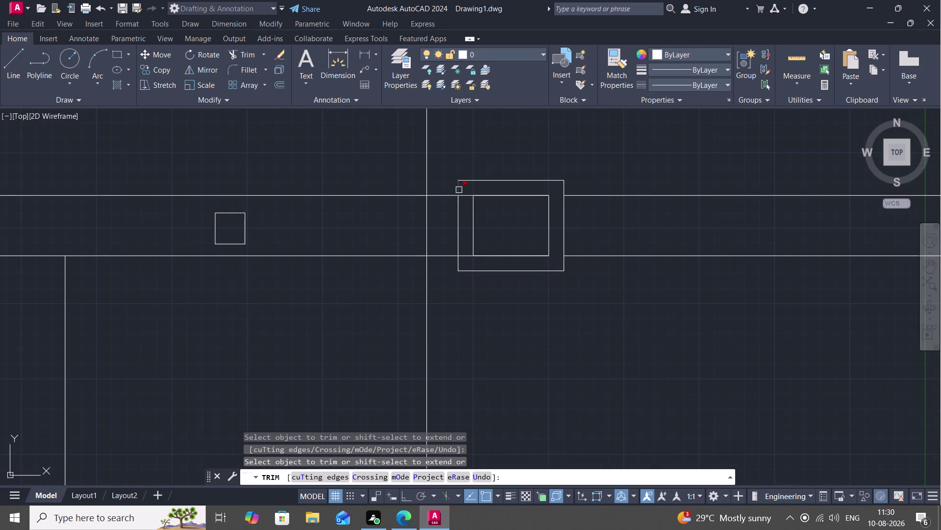
click(464, 194)
click(463, 253)
click(442, 254)
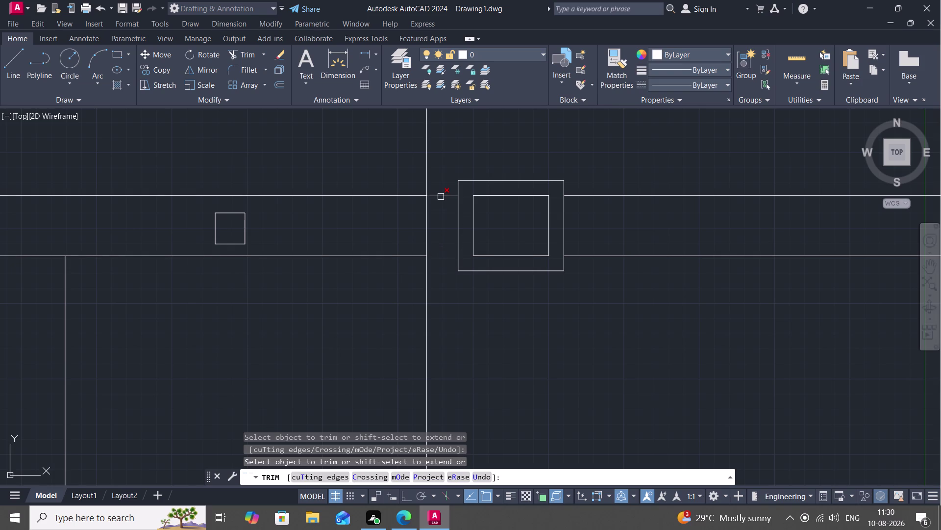
click(441, 196)
Cut away the rail line ends extending past the last tread.
scroll(down, 3)
scroll(down, 3)
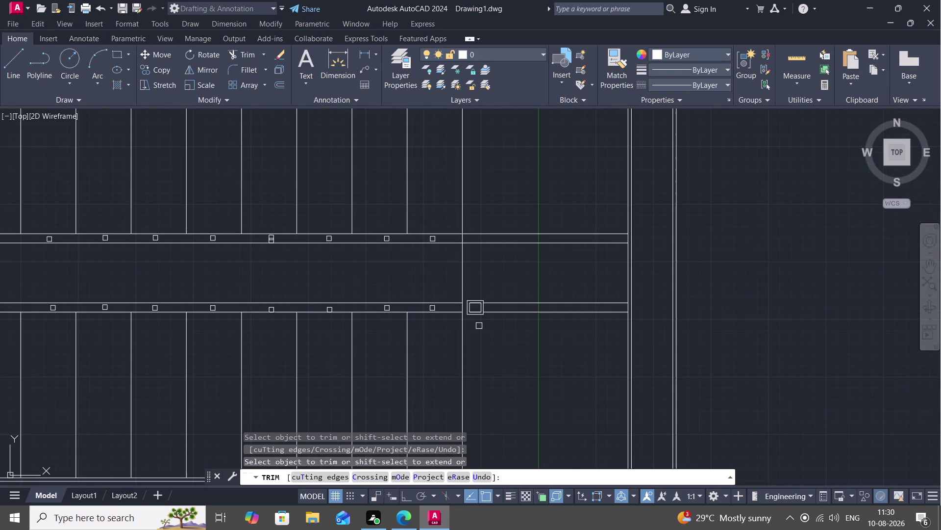
click(520, 302)
drag(519, 312, 512, 309)
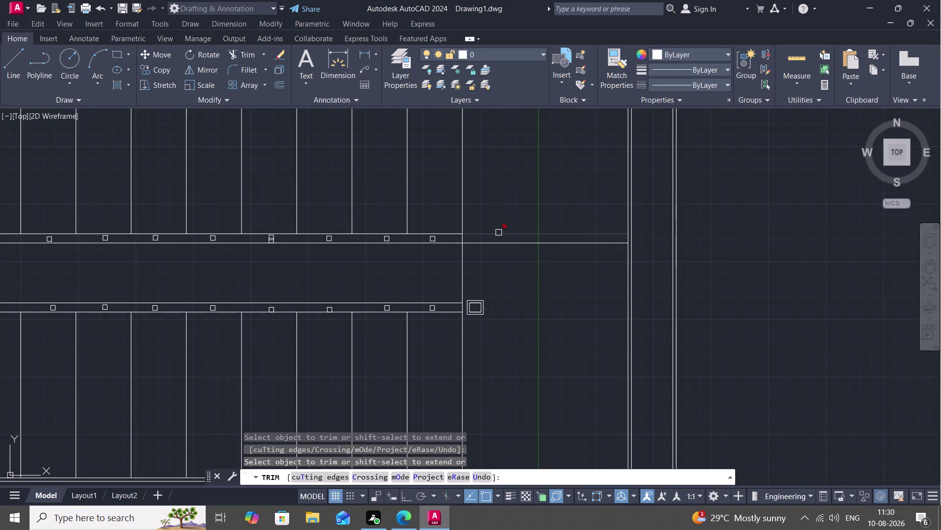
click(499, 233)
click(499, 245)
key(Escape)
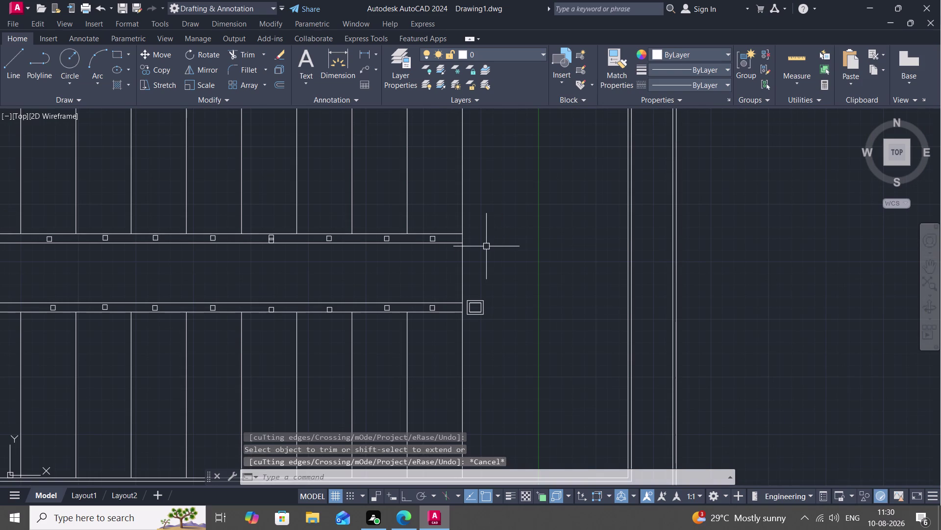
Offset the last tread line by 2" to make it a double line.
text(o)
key(space)
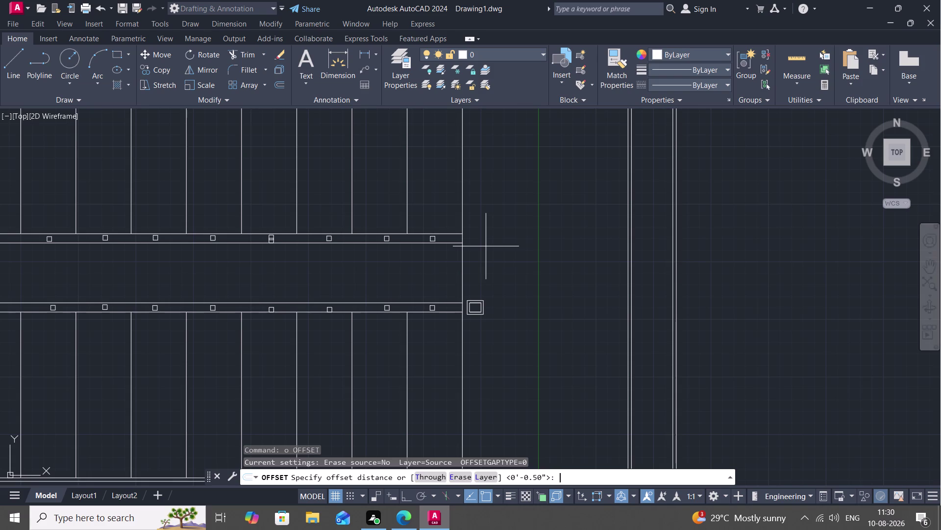
text(2")
key(space)
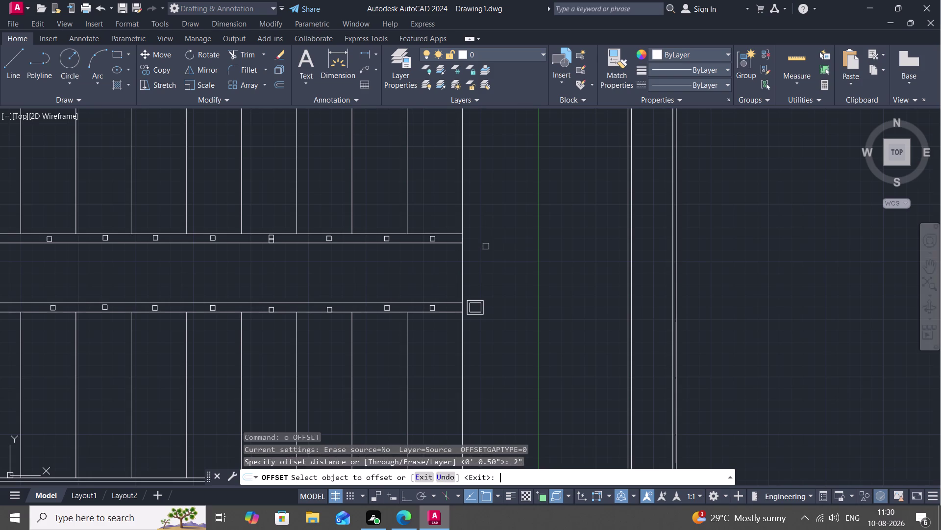
click(462, 259)
click(448, 263)
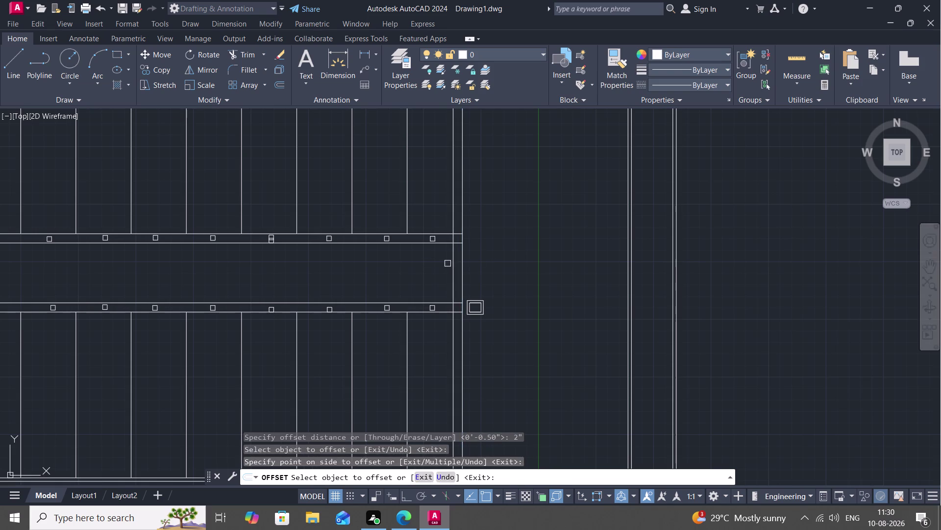
scroll(down, 3)
key(Escape)
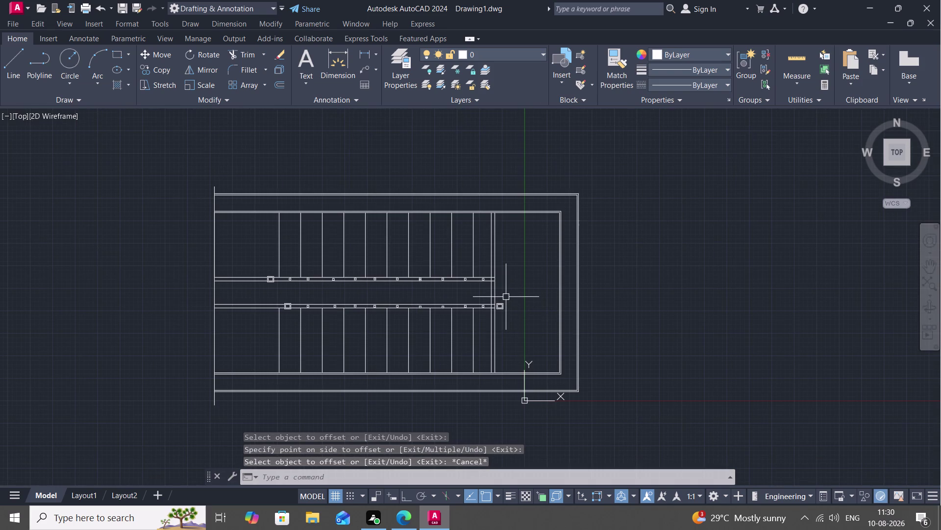
Start a new trim around the doubled landing line.
text(tr)
key(space)
scroll(up, 3)
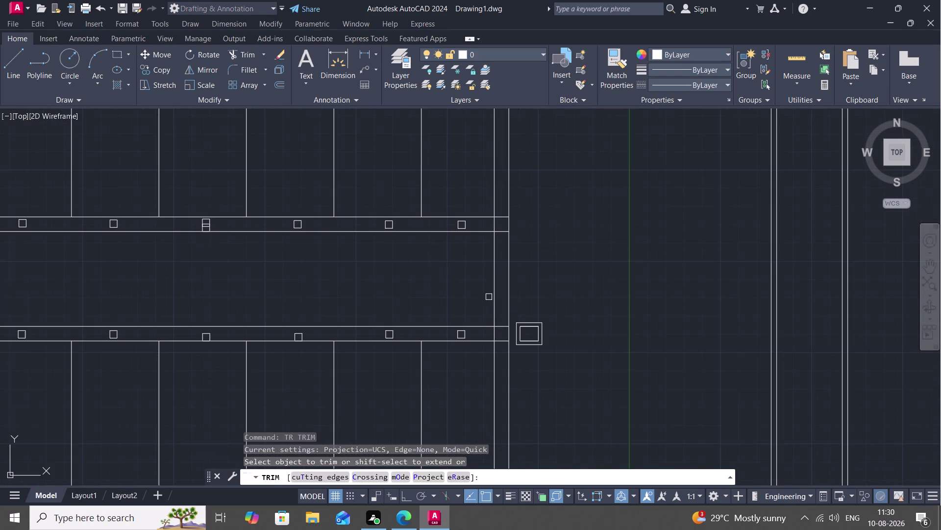
Trim the rail ends and tread-line overhangs beyond the new landing line.
click(494, 334)
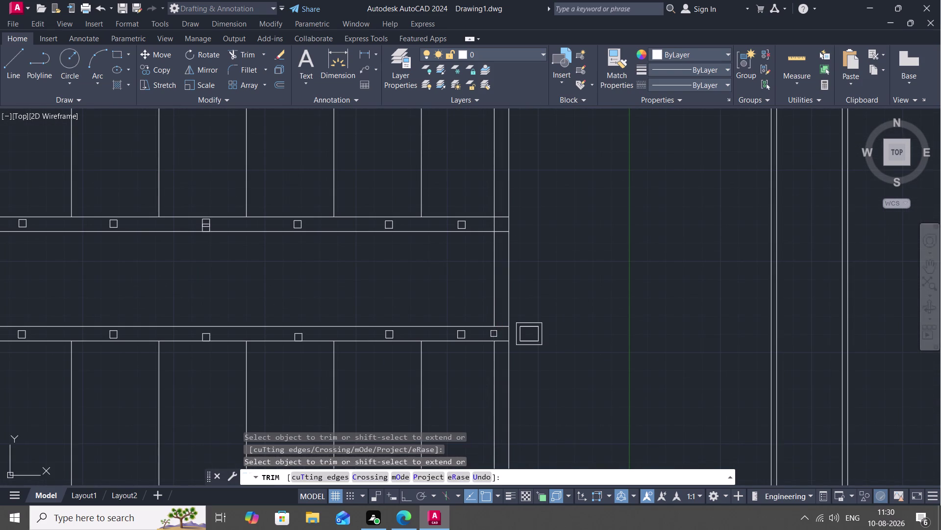
click(492, 357)
scroll(down, 3)
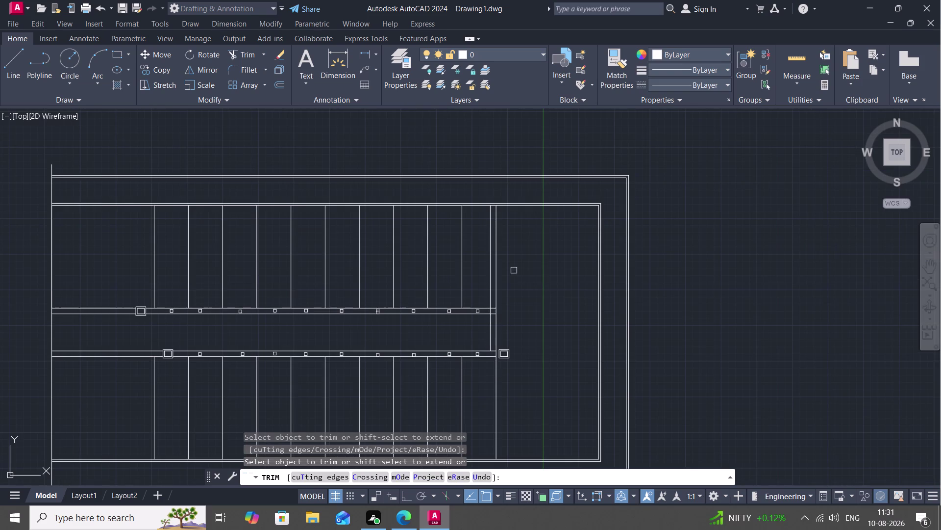
scroll(up, 3)
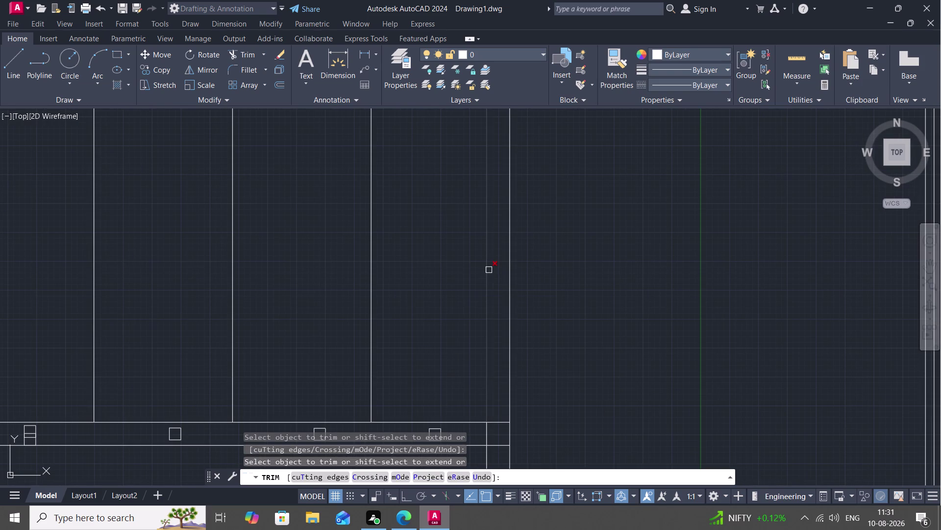
click(487, 269)
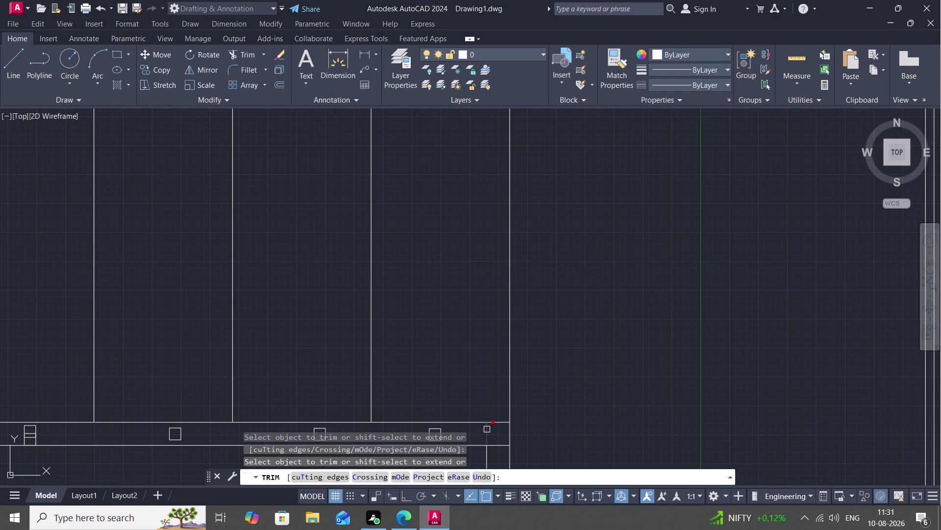
click(487, 429)
key(Escape)
scroll(down, 3)
key(Escape)
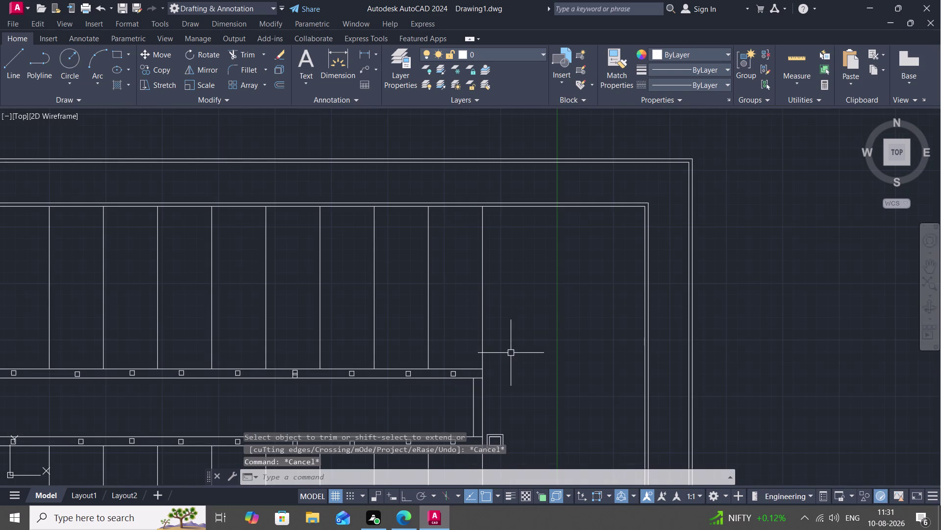
Trim the overshooting rail line ends near the right-hand post.
scroll(up, 3)
middle_drag(503, 358, 560, 247)
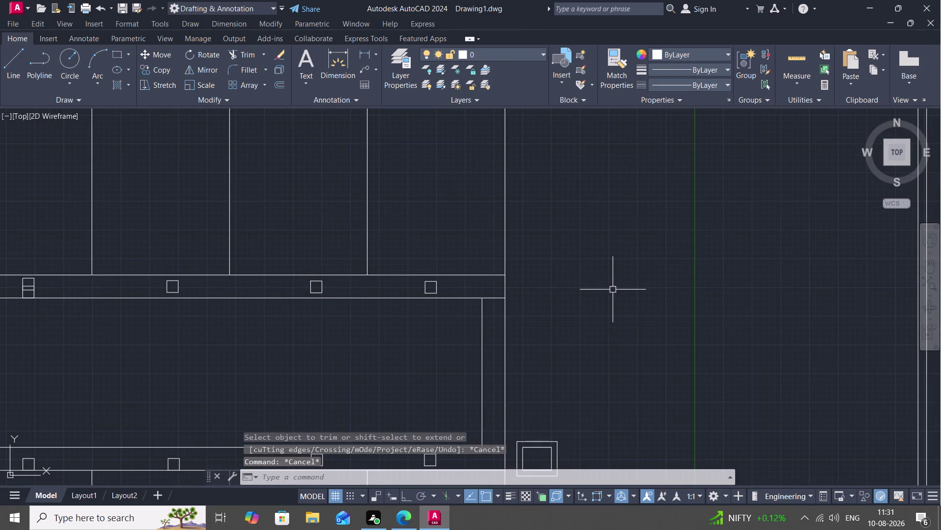
scroll(down, 3)
middle_drag(563, 276, 589, 242)
text(t)
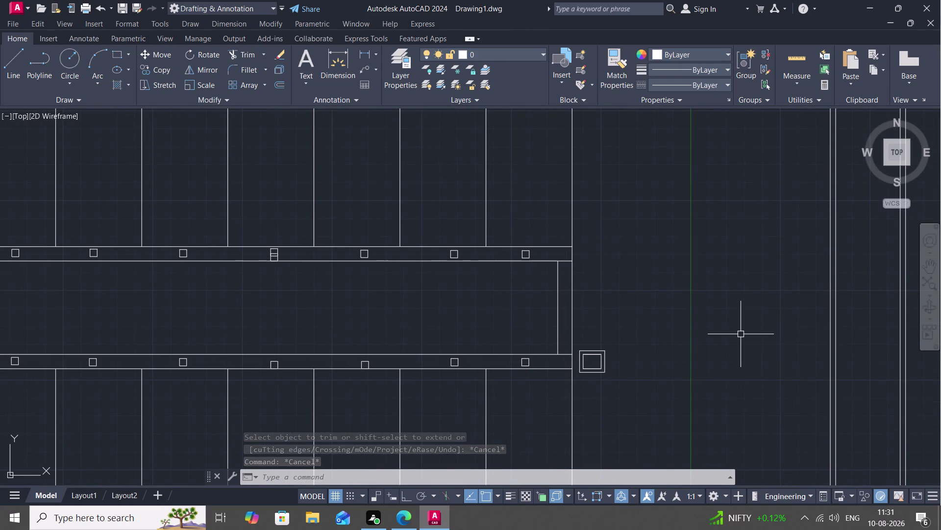
text(r)
key(space)
scroll(up, 3)
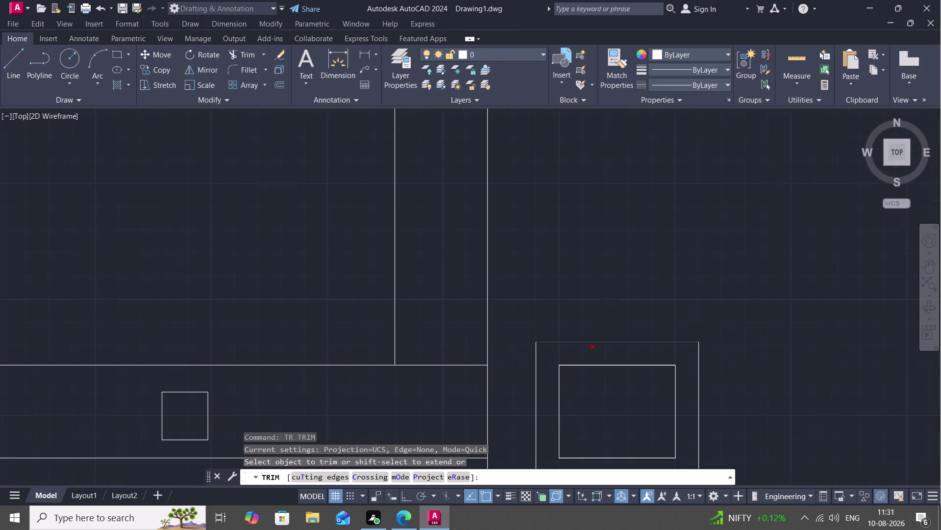
click(441, 365)
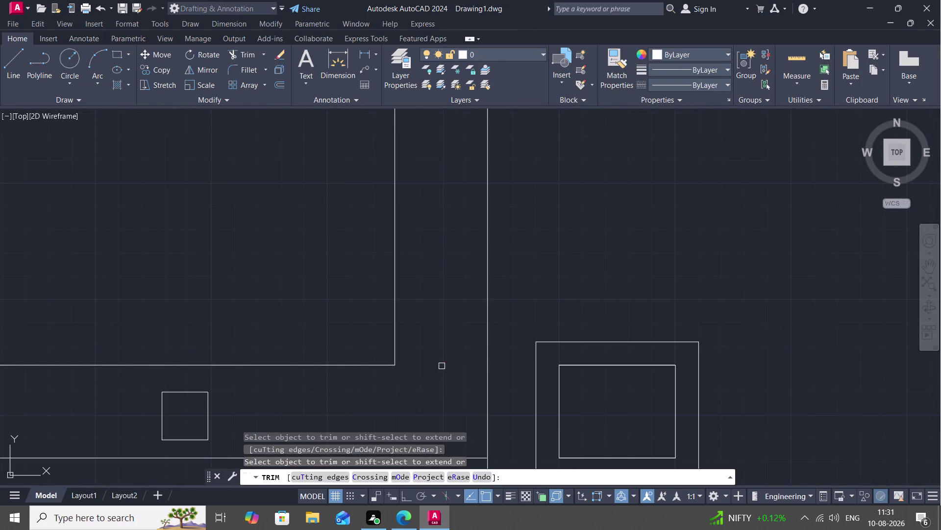
scroll(down, 3)
click(449, 202)
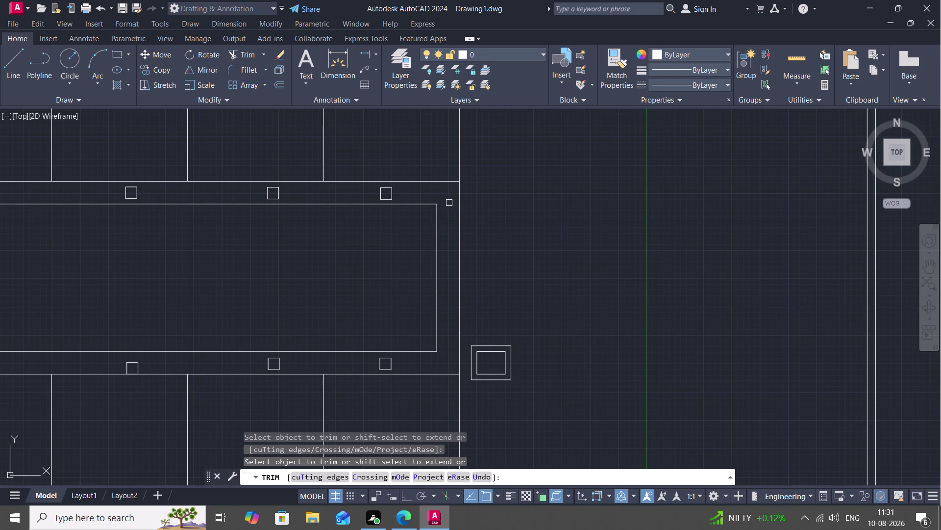
key(Escape)
scroll(down, 3)
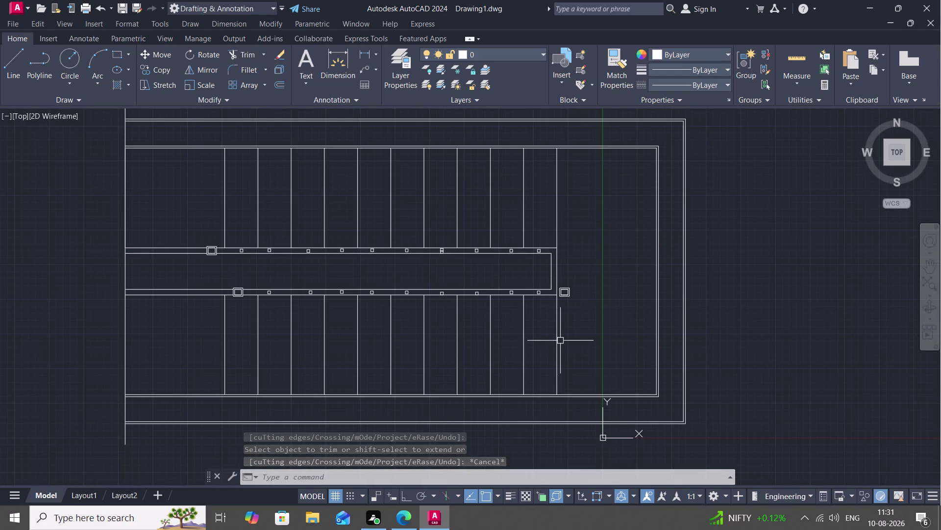
Load ACAD_ISO02W100 through the Linetype Manager and set it as the current linetype.
key(Escape)
middle_drag(573, 328, 603, 325)
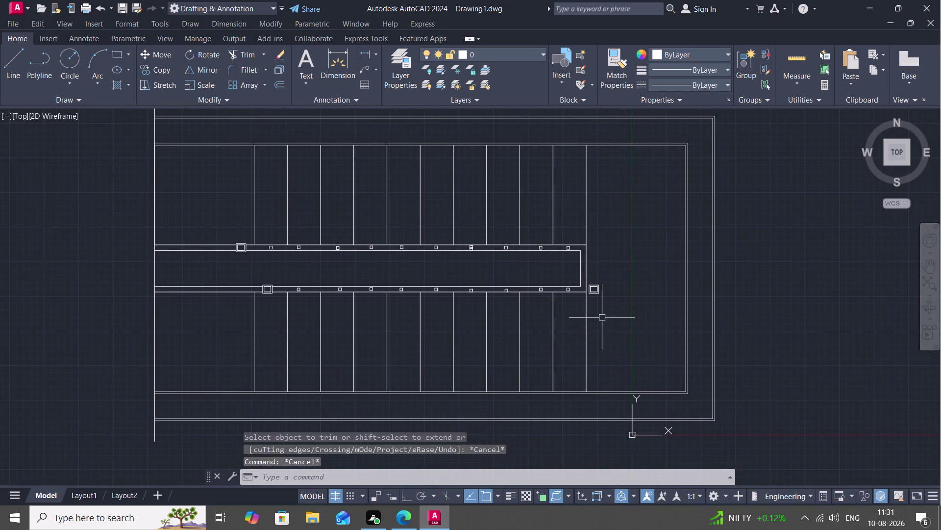
click(720, 85)
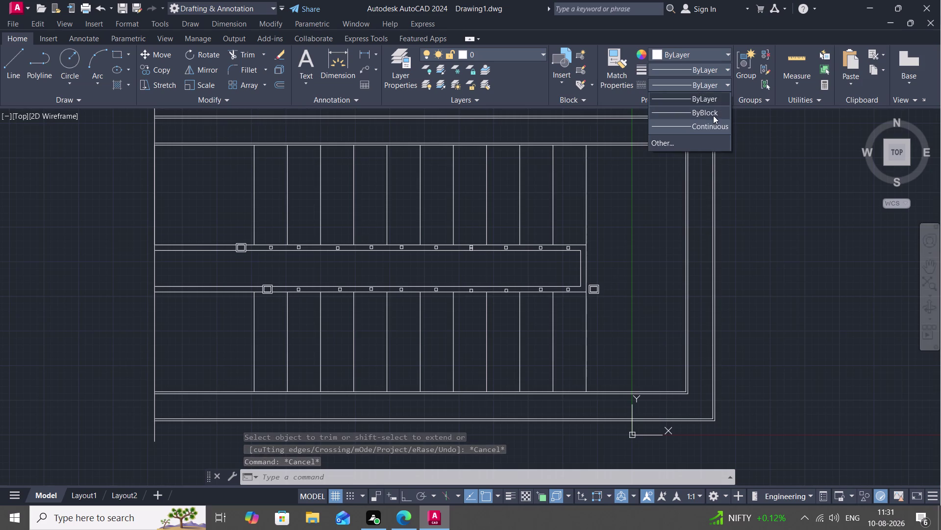
click(702, 136)
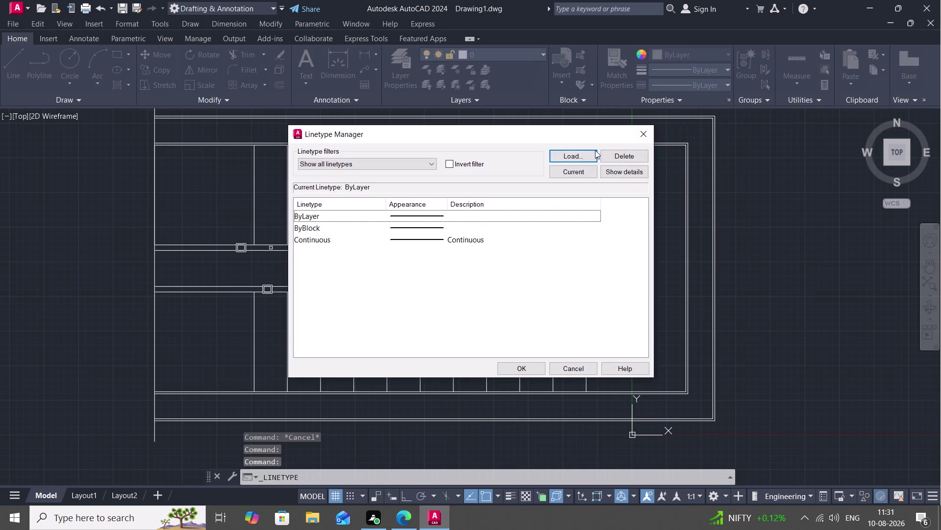
click(581, 149)
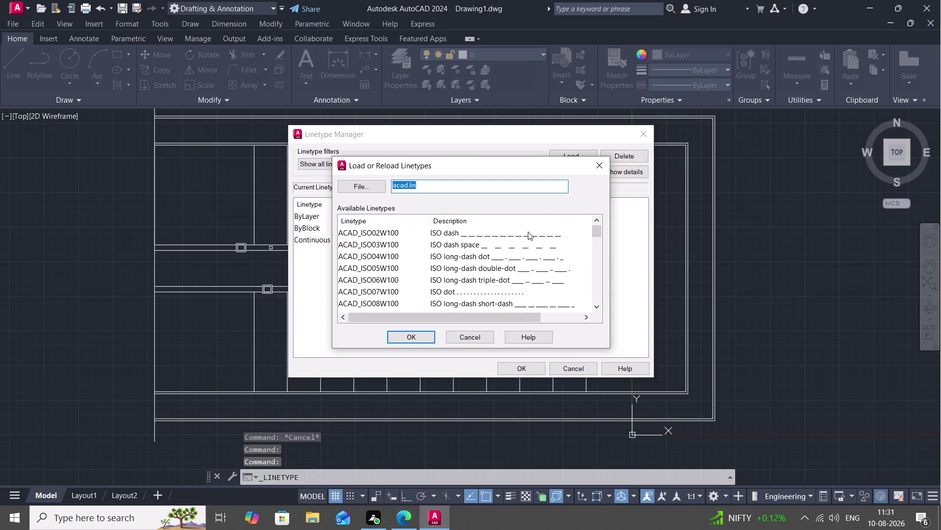
click(528, 232)
click(411, 339)
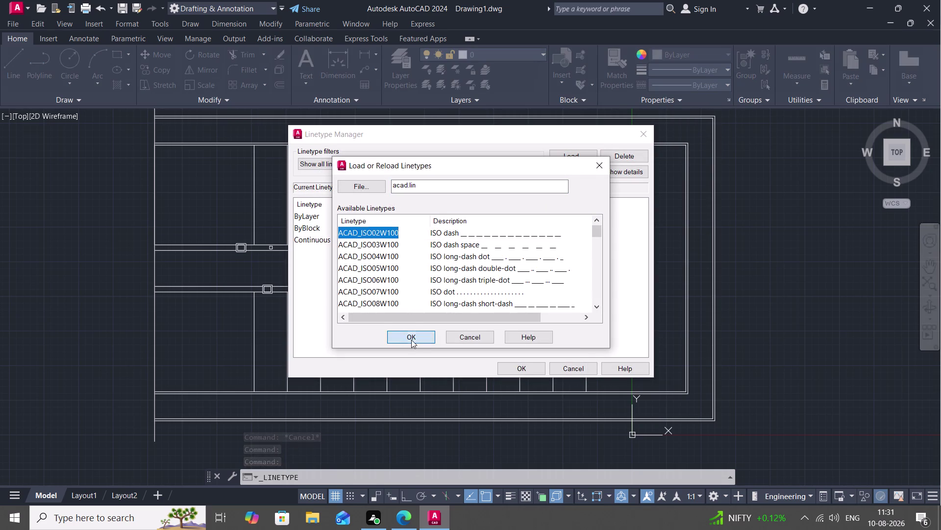
click(508, 366)
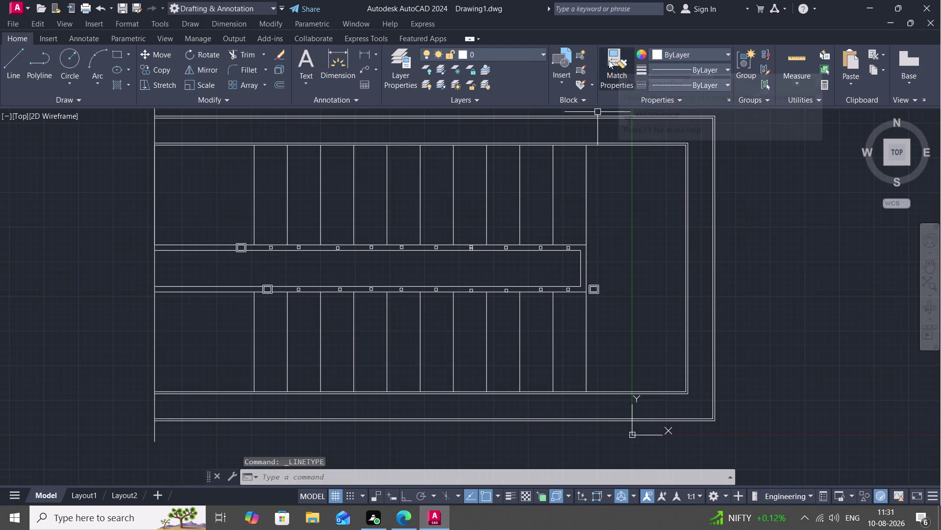
click(676, 85)
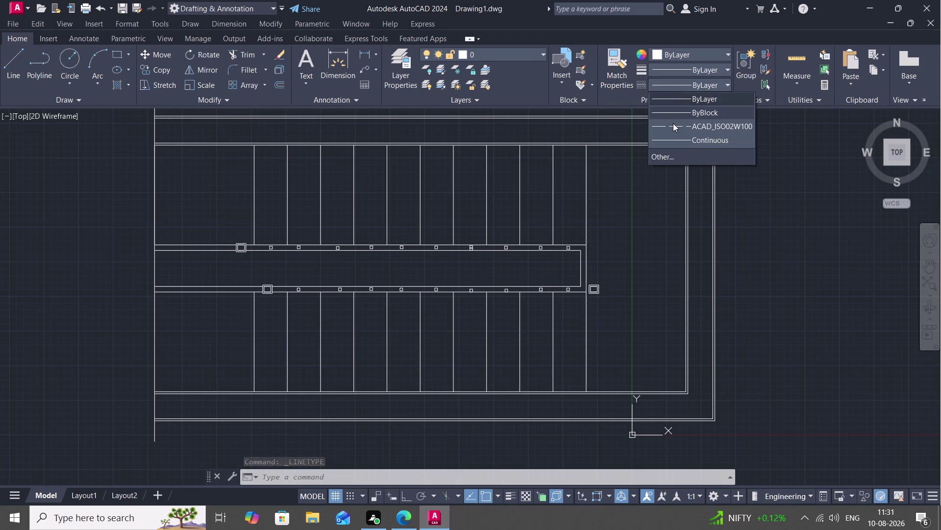
click(672, 126)
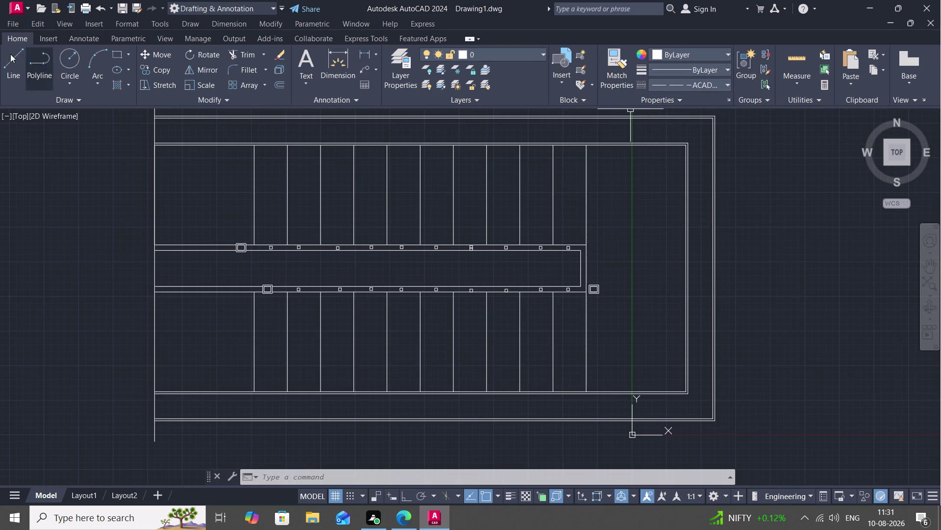
Draw a dashed test line about 3'-3" long right of the plan.
click(7, 56)
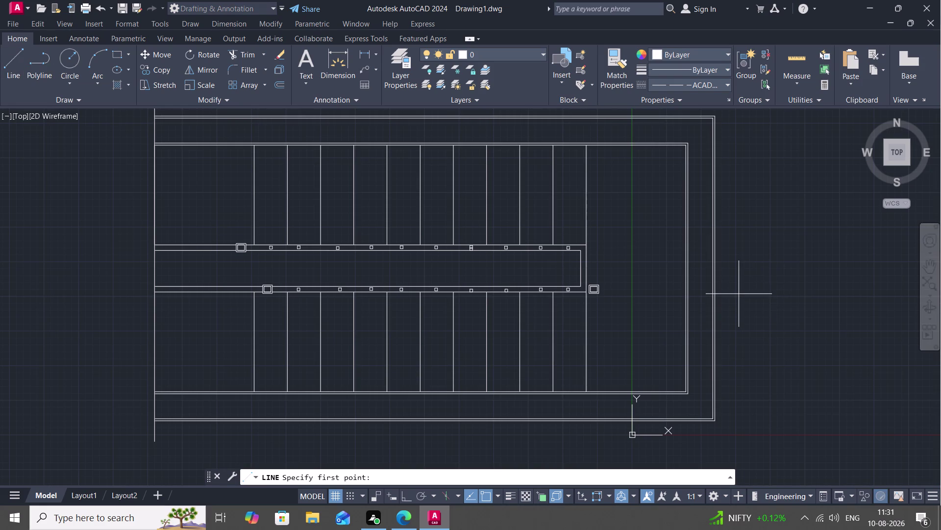
drag(739, 294, 745, 294)
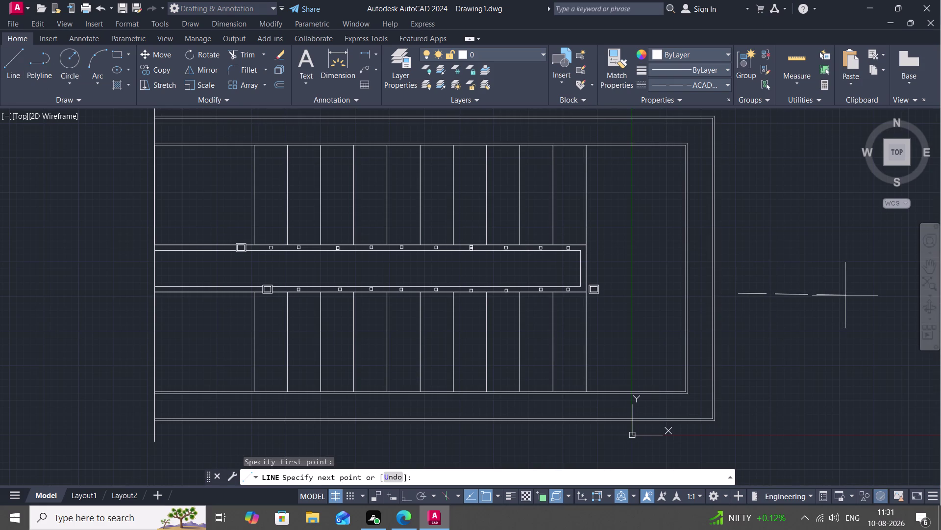
click(846, 295)
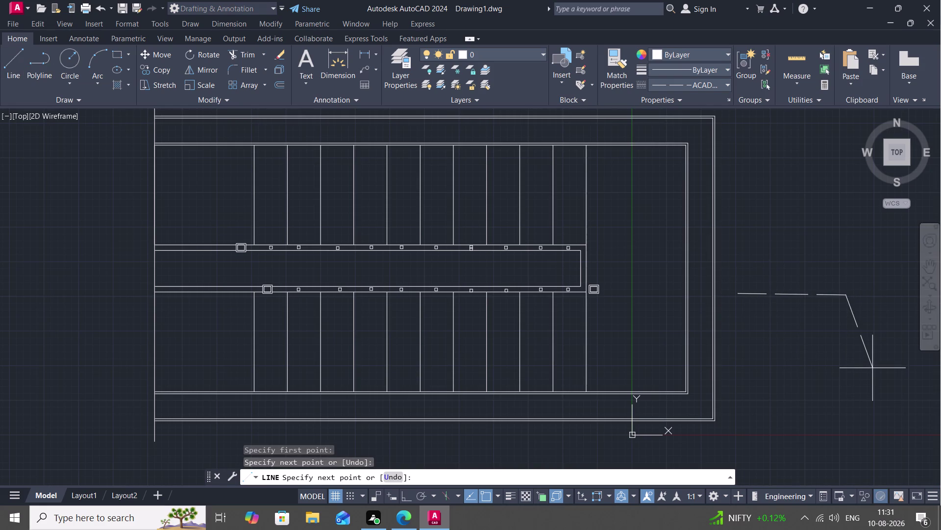
key(Escape)
Select the test line and open its properties with PR.
click(785, 296)
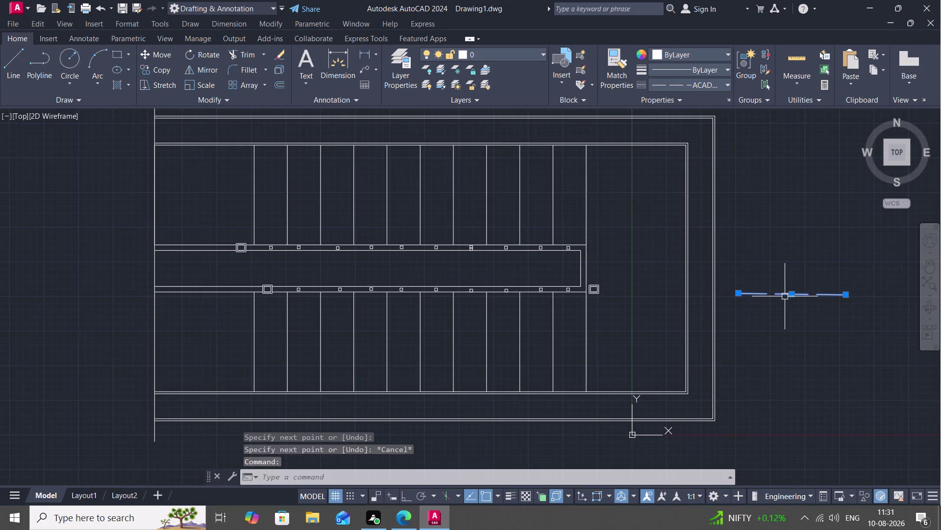
key(p)
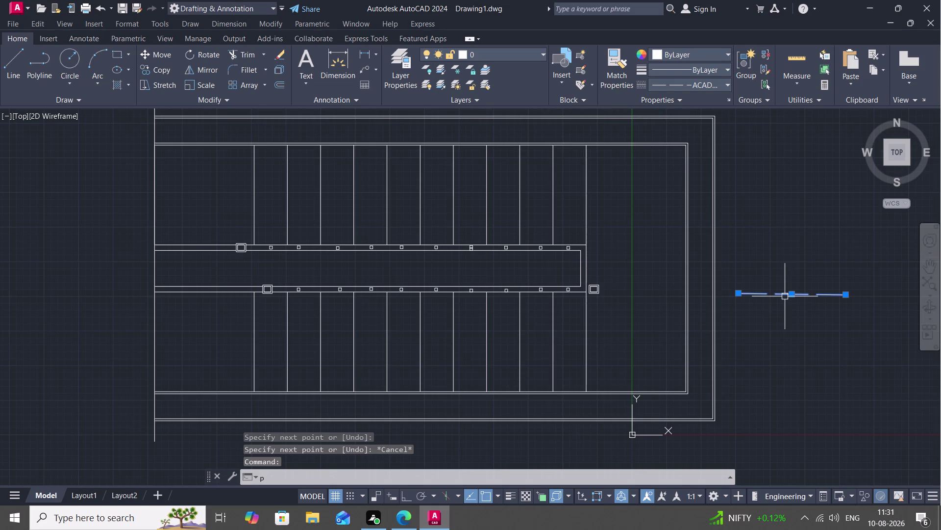
key(r)
key(space)
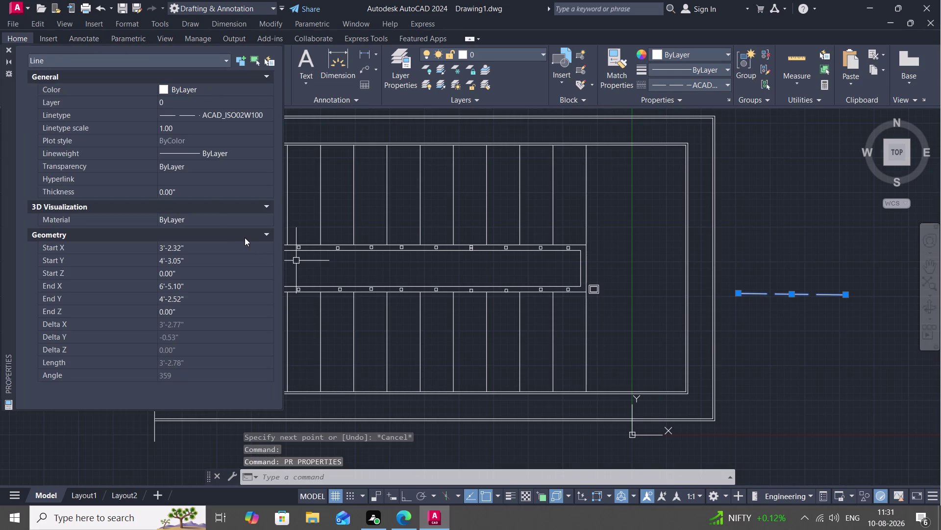
Set the test line's linetype scale to 0.50, correcting a mistyped value.
click(185, 126)
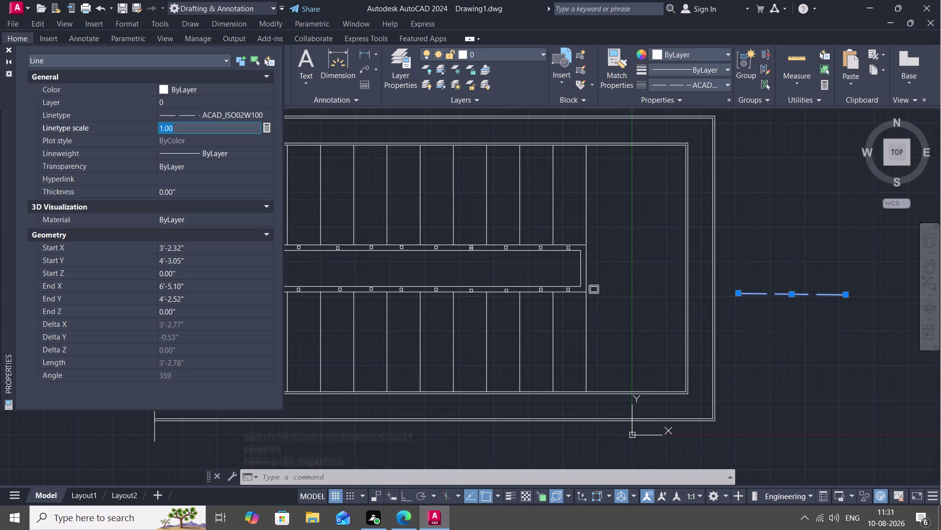
key(BackSpace)
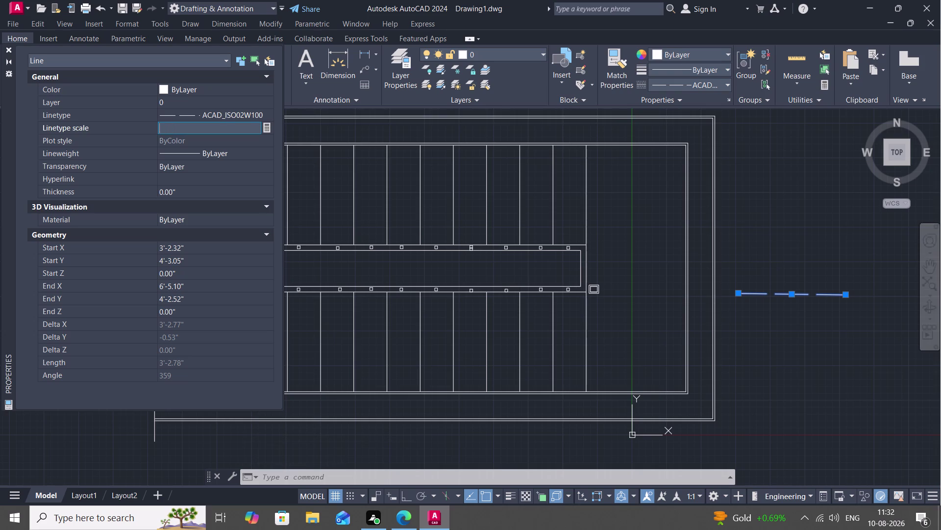
text(o.5)
key(Return)
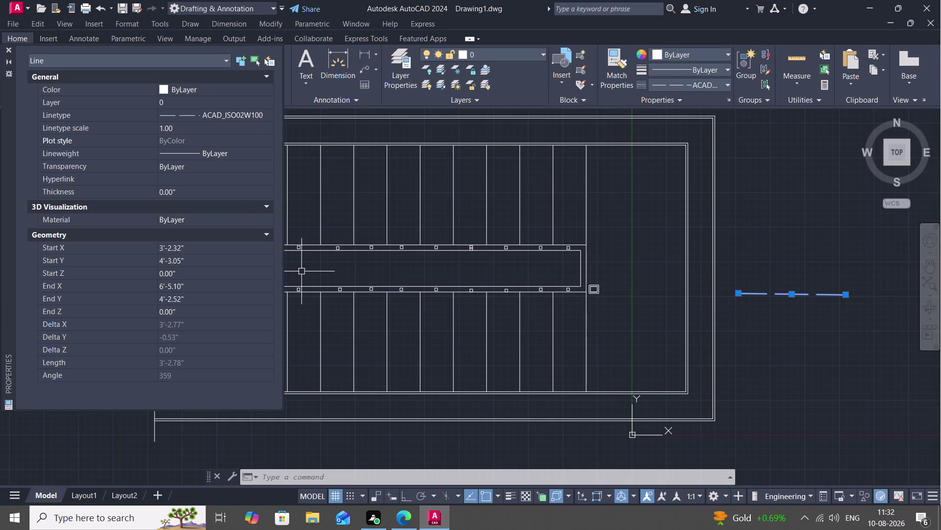
click(178, 127)
key(BackSpace)
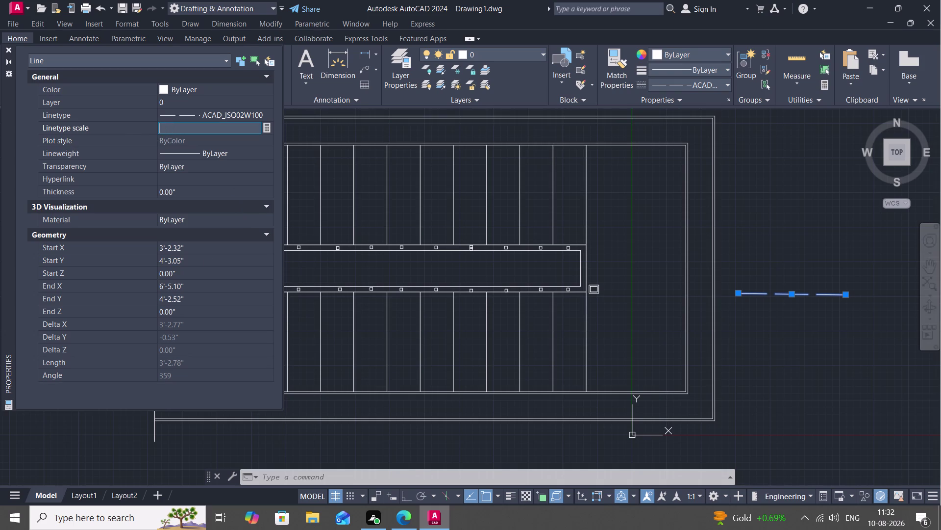
text(0.5)
key(Return)
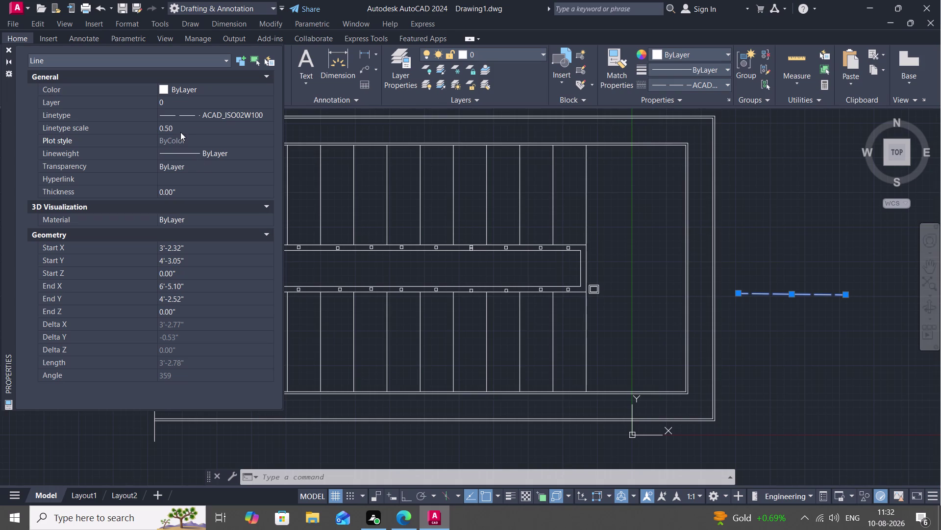
Reduce the linetype scale to 0.30, deselect, and close the Properties palette.
click(176, 123)
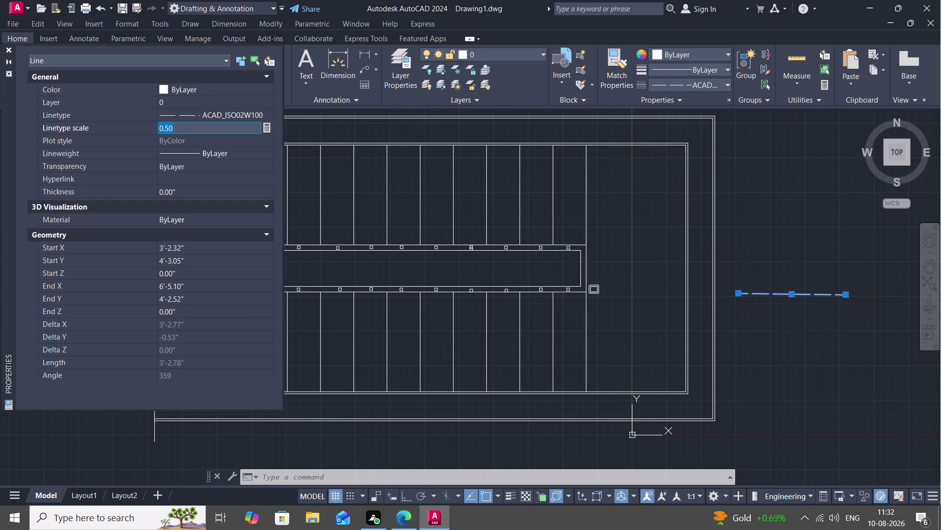
key(BackSpace)
text(0.)
key(3)
key(Return)
key(Escape)
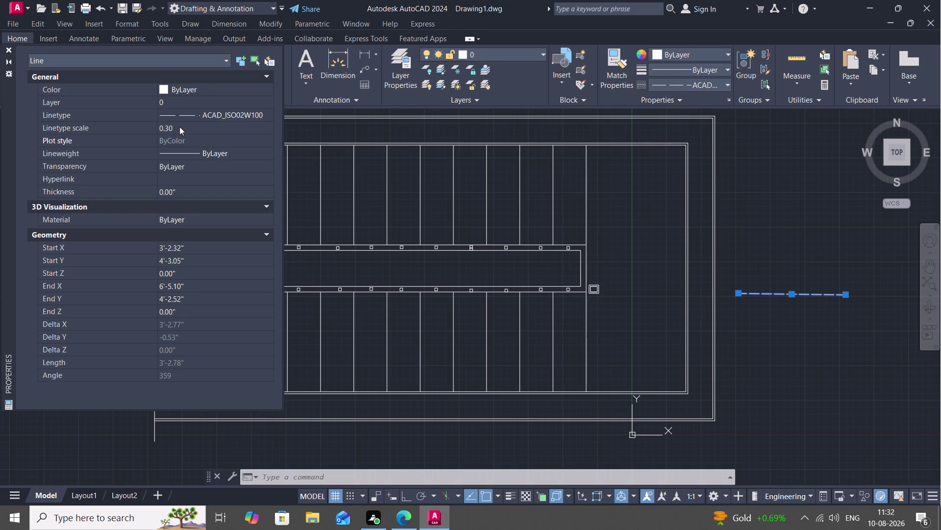
key(Escape)
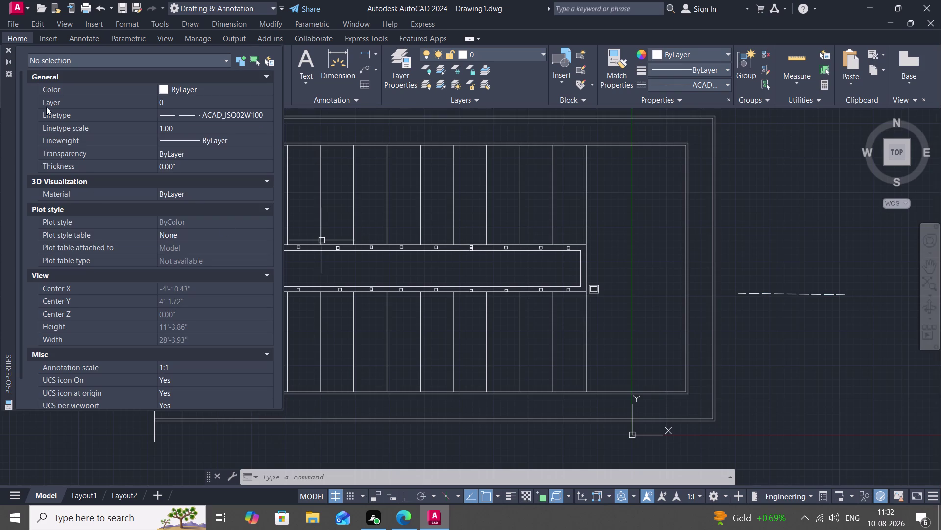
click(5, 45)
click(9, 51)
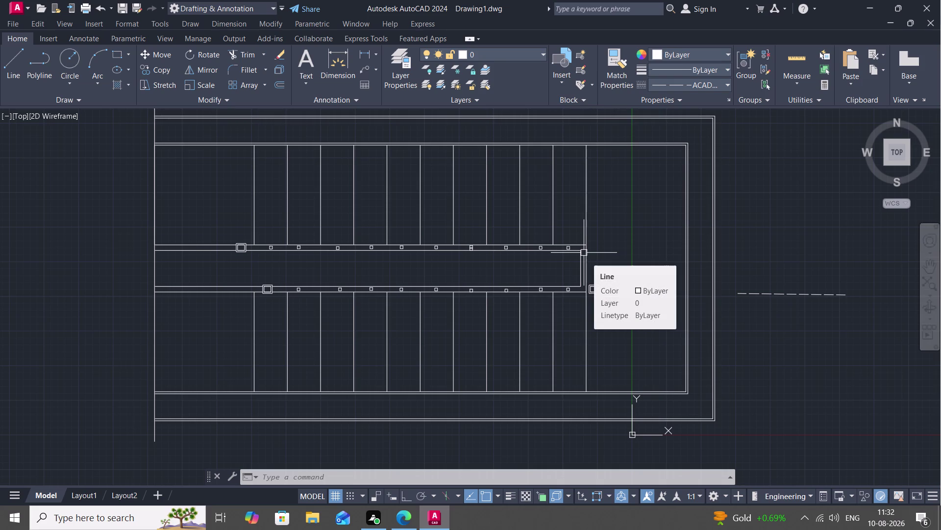
Start OFFSET at 1" and copy the first tread line beside itself.
text(o)
key(space)
key(1)
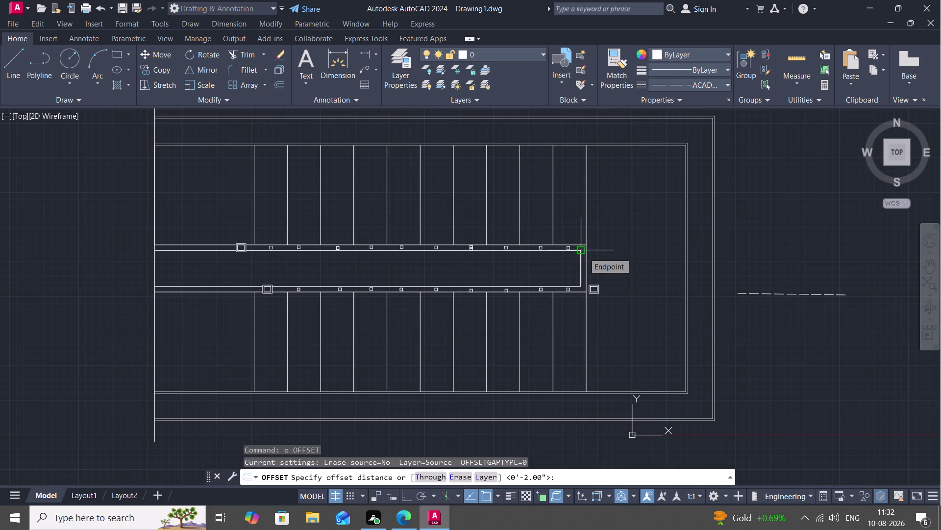
text(")
key(space)
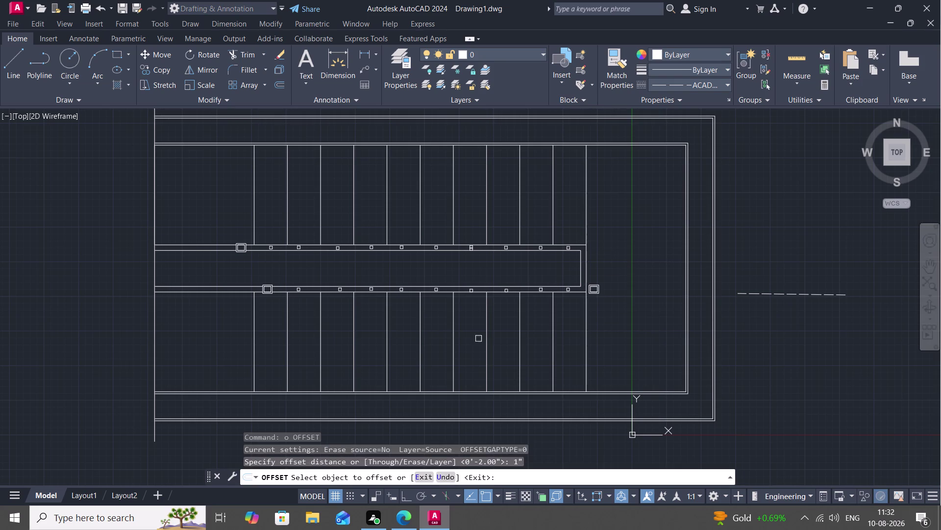
click(256, 320)
click(260, 323)
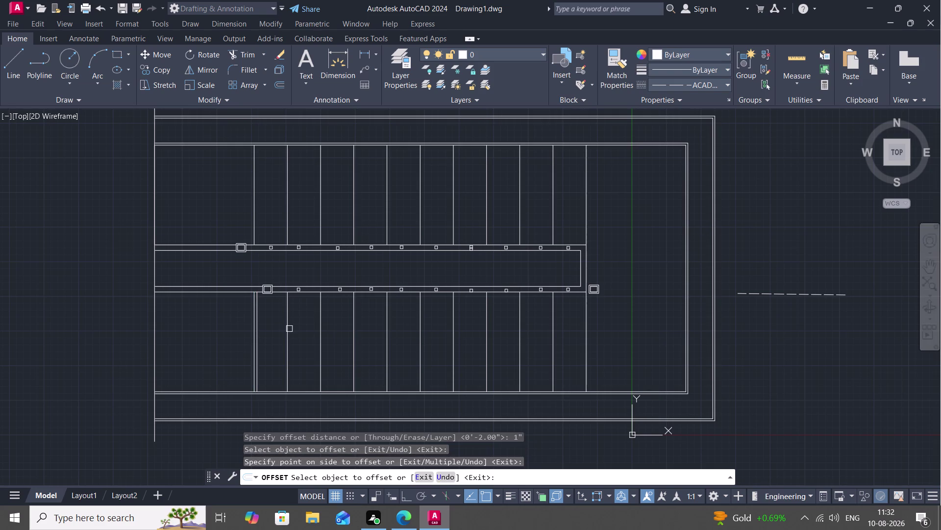
Offset each remaining lower-flight tread line 1" to one side.
click(289, 328)
click(300, 334)
click(321, 343)
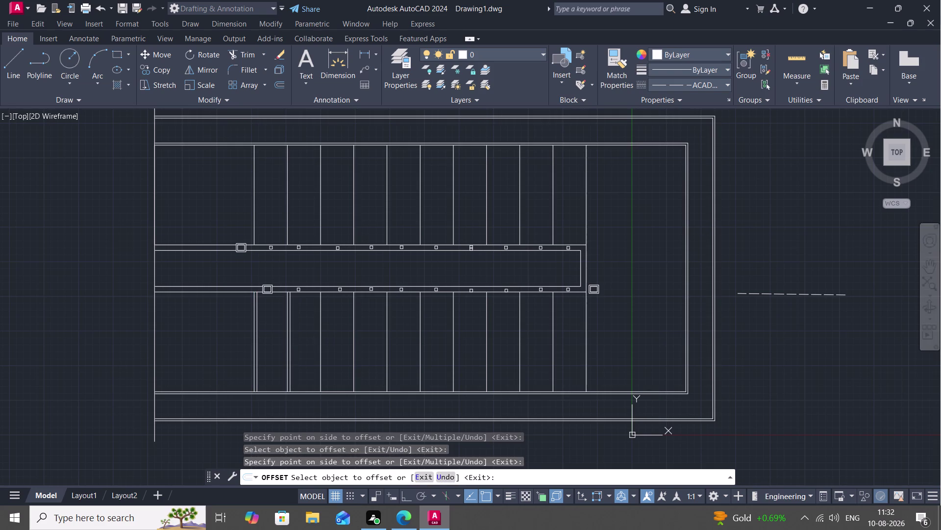
click(340, 353)
click(356, 359)
click(366, 366)
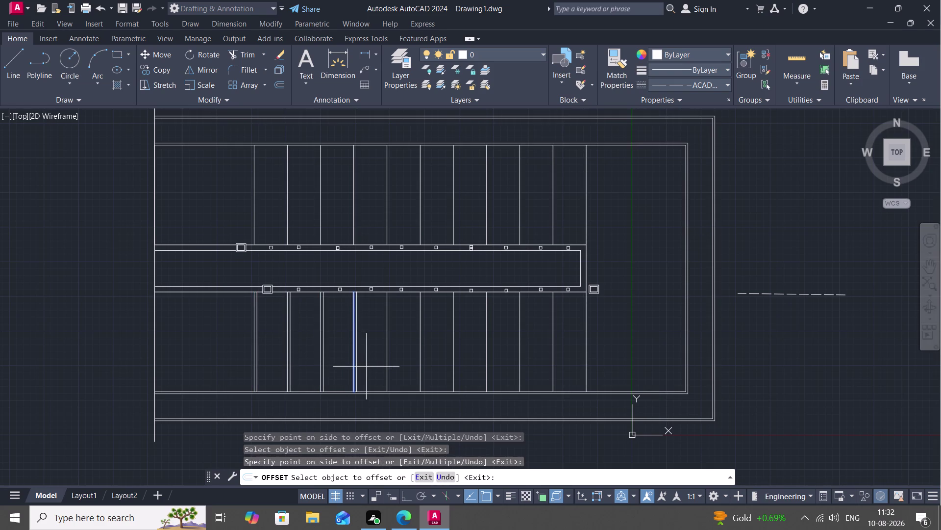
click(389, 360)
click(393, 361)
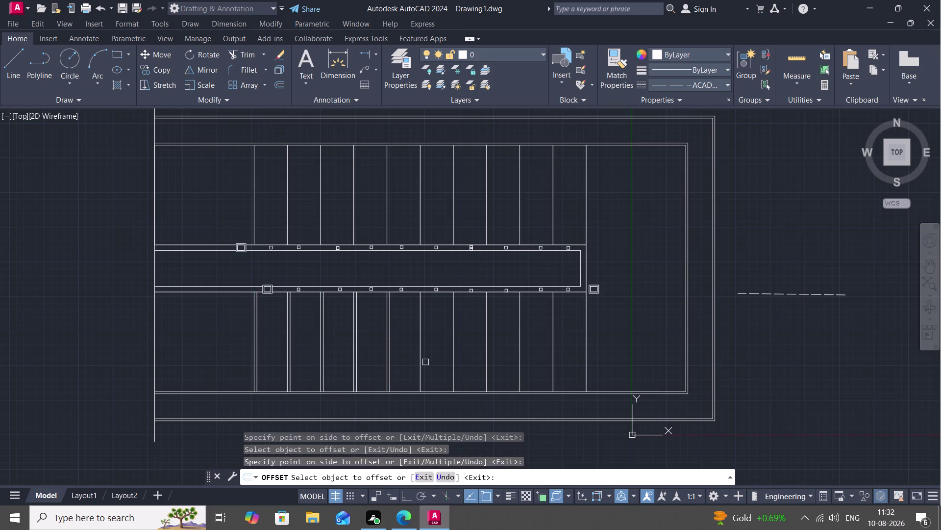
click(420, 356)
click(426, 359)
click(455, 352)
click(466, 362)
click(488, 356)
click(498, 361)
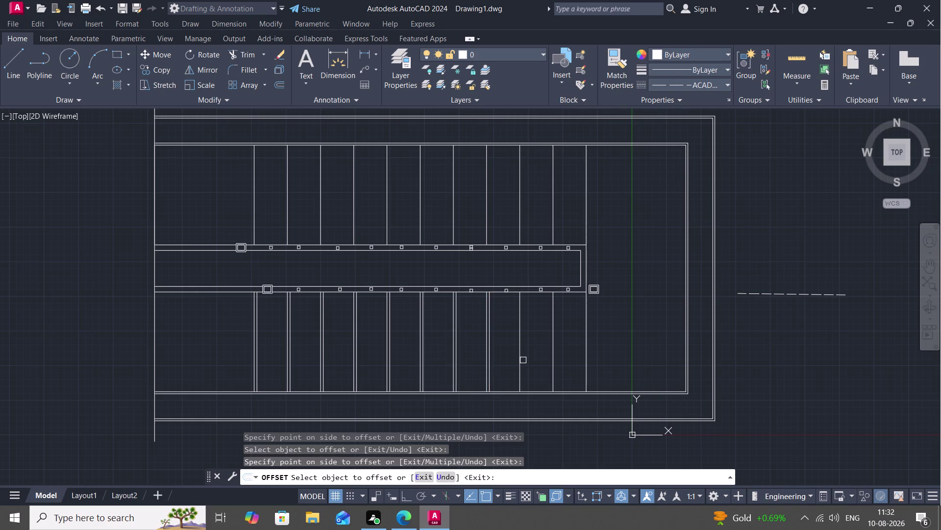
click(524, 360)
click(522, 358)
click(540, 360)
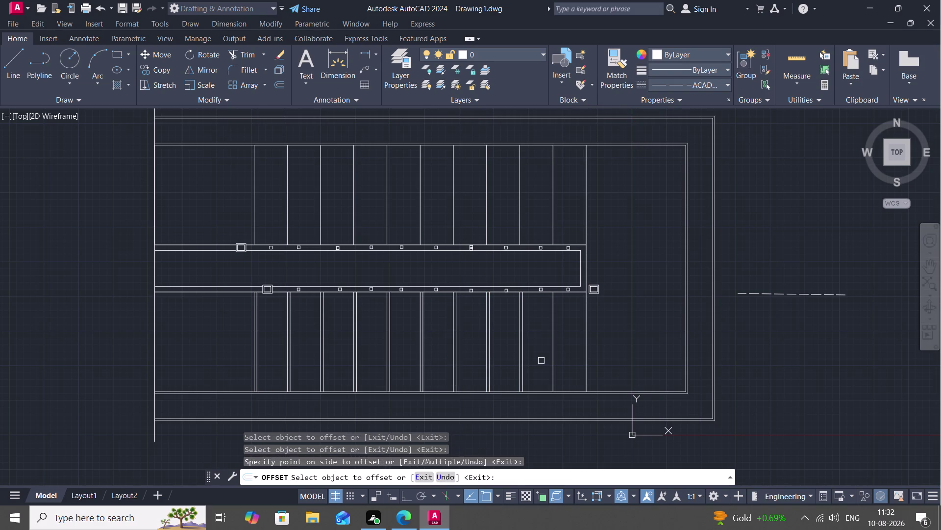
click(557, 359)
click(555, 356)
click(572, 357)
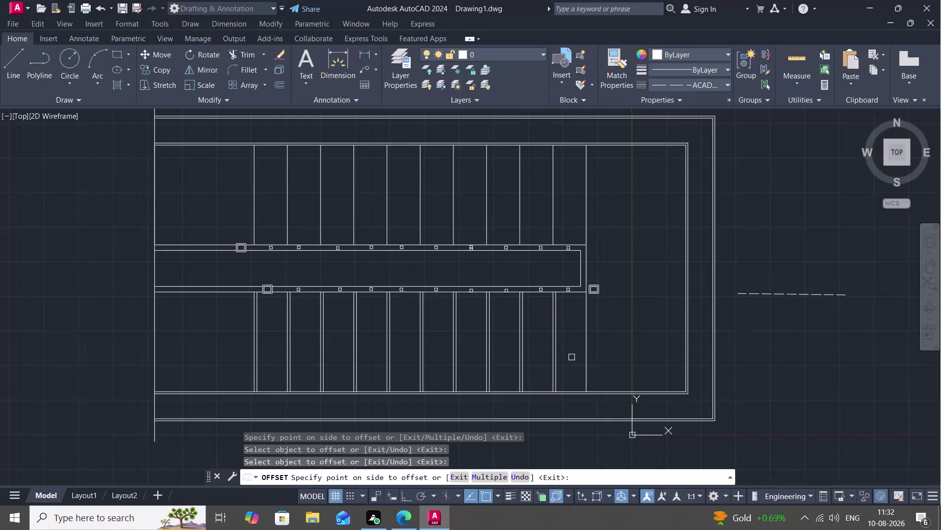
click(589, 362)
click(594, 365)
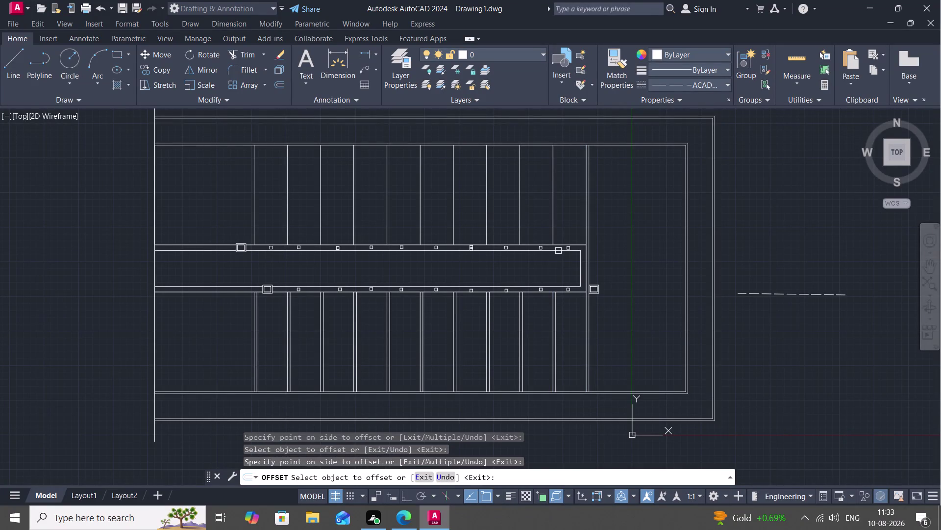
Offset the landing-edge tread line and the upper-flight tread lines 1" to one side.
click(553, 218)
click(542, 214)
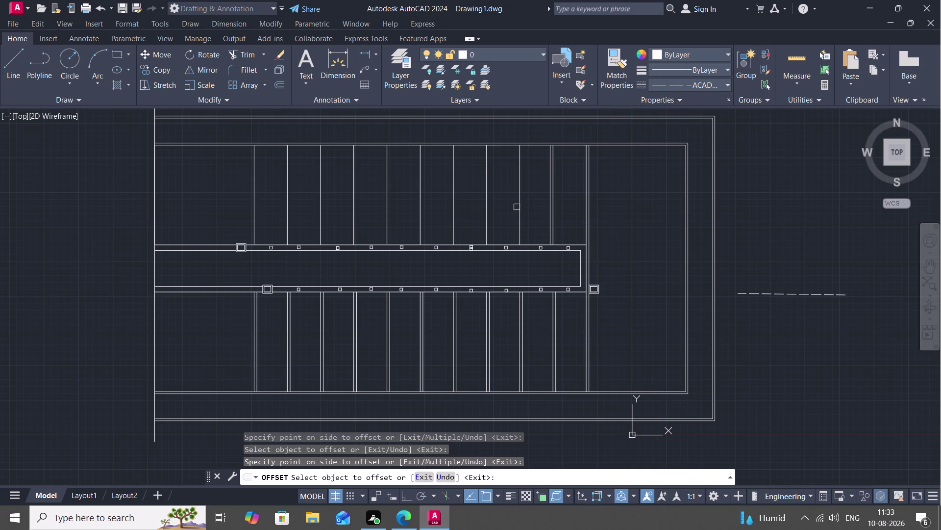
click(519, 207)
click(496, 217)
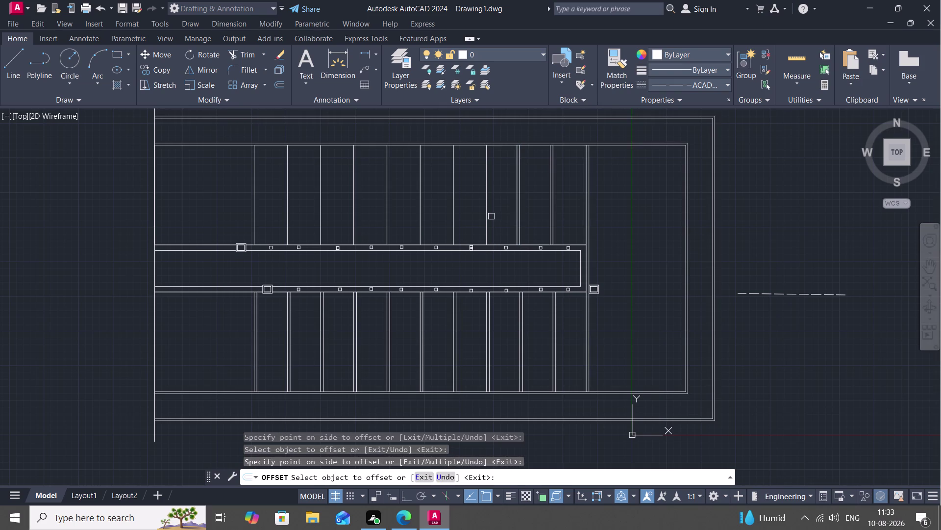
click(486, 215)
click(468, 216)
click(451, 212)
click(431, 218)
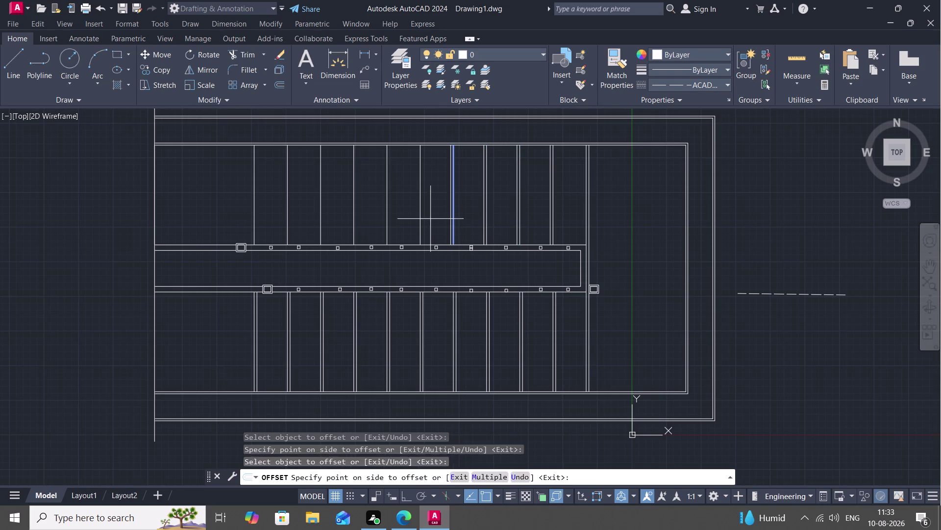
click(419, 221)
click(407, 224)
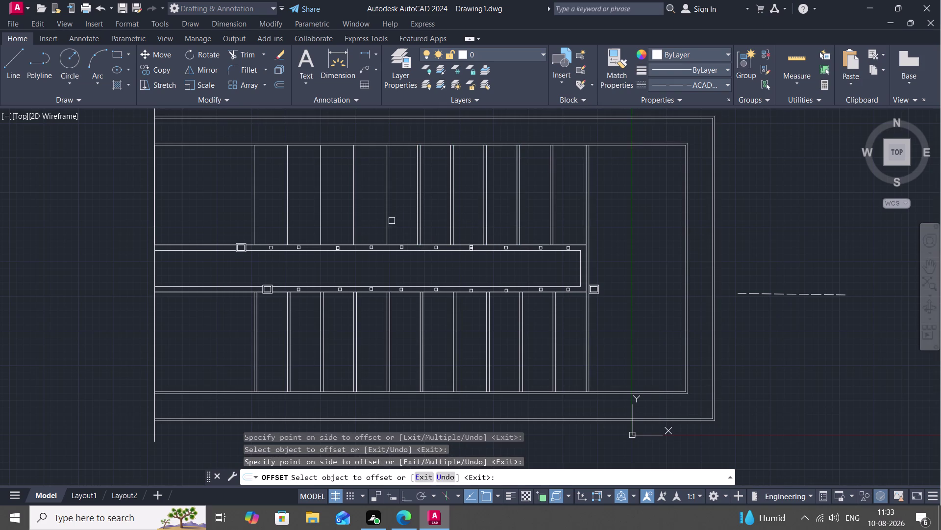
click(388, 219)
click(373, 219)
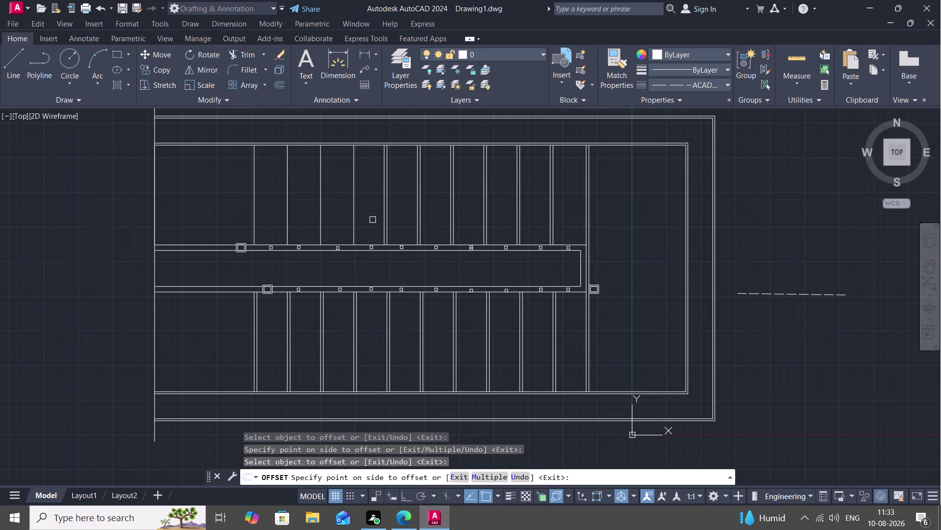
click(351, 222)
click(333, 222)
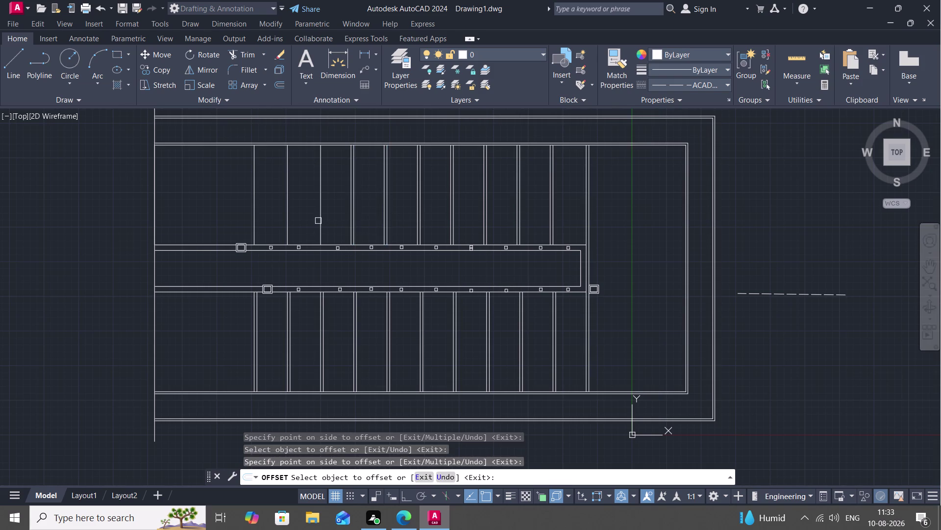
click(322, 222)
click(307, 226)
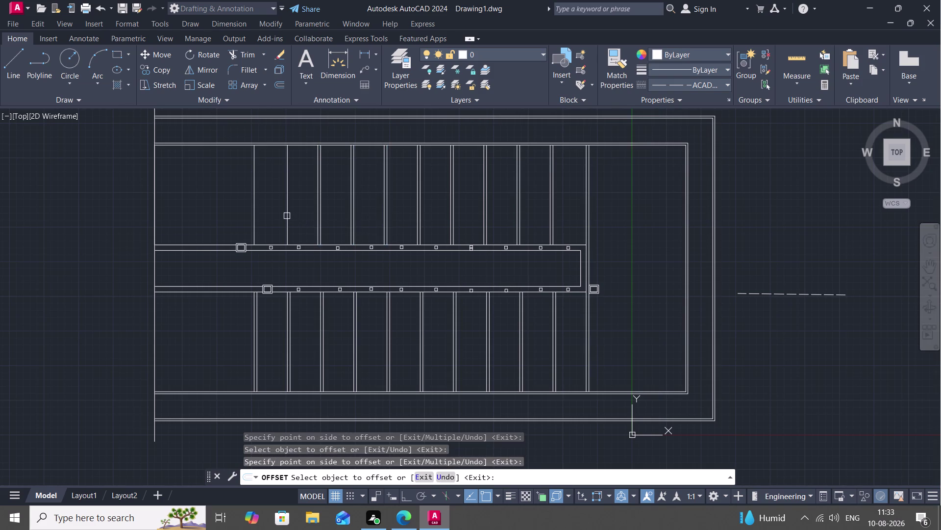
click(287, 216)
click(276, 215)
click(251, 216)
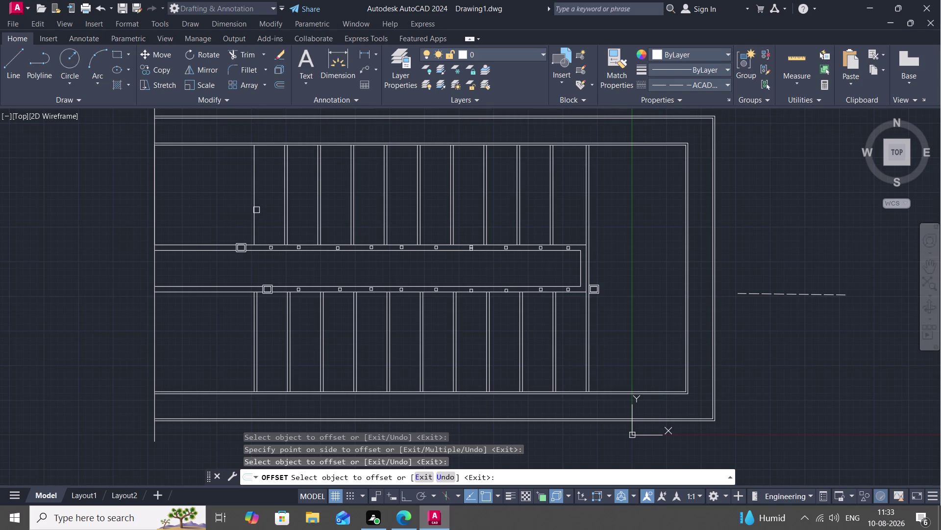
click(254, 209)
Finish offsetting, then match the dashed line's style onto the first lower-flight tread copies.
click(241, 209)
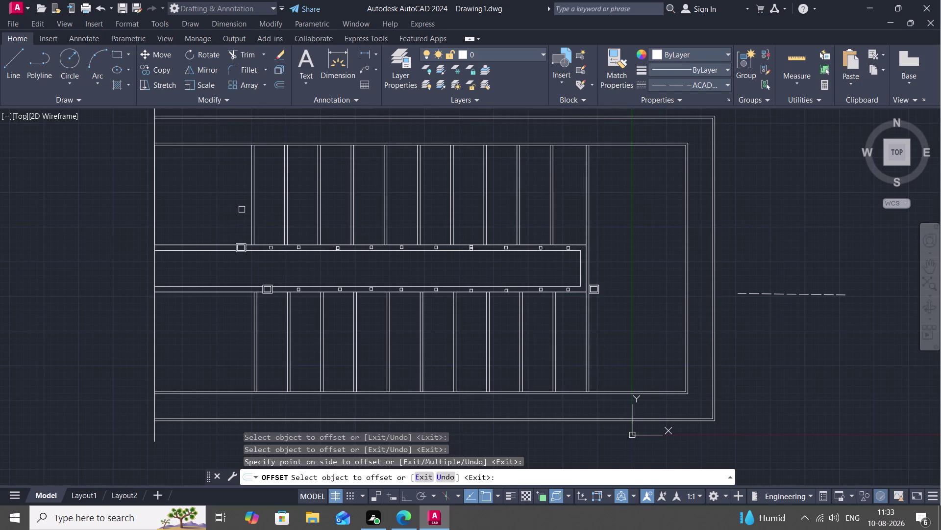
key(Escape)
click(612, 57)
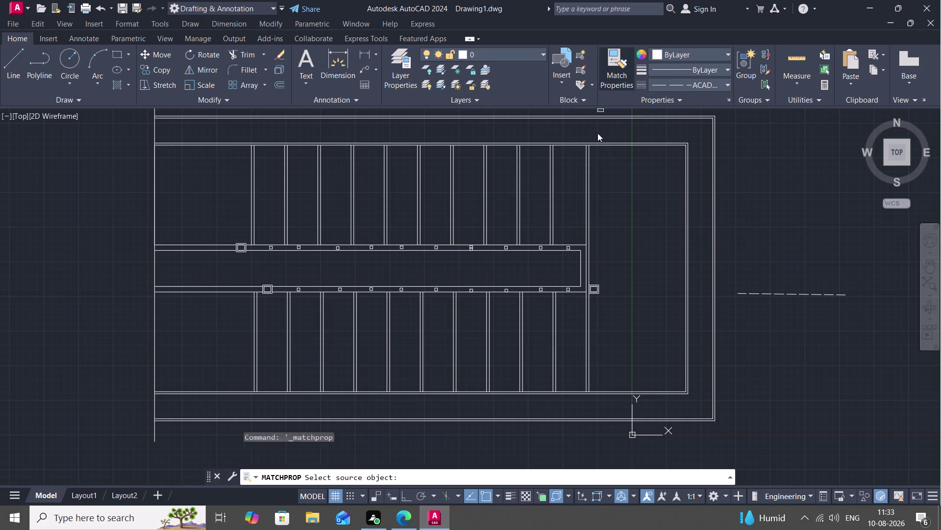
click(802, 295)
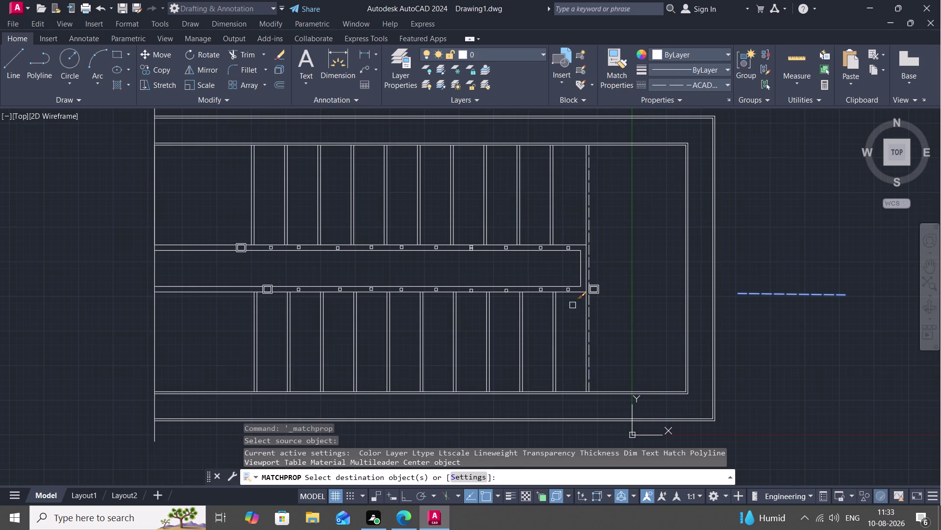
click(588, 309)
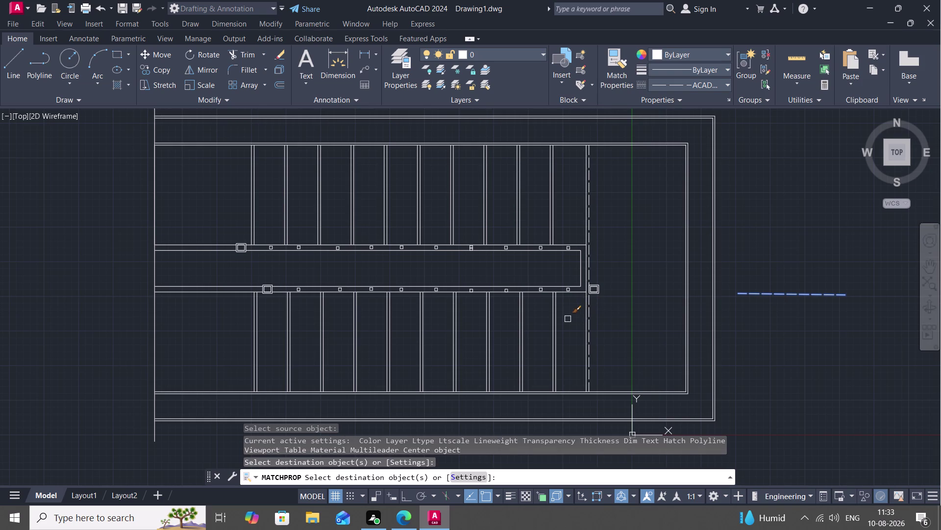
click(556, 322)
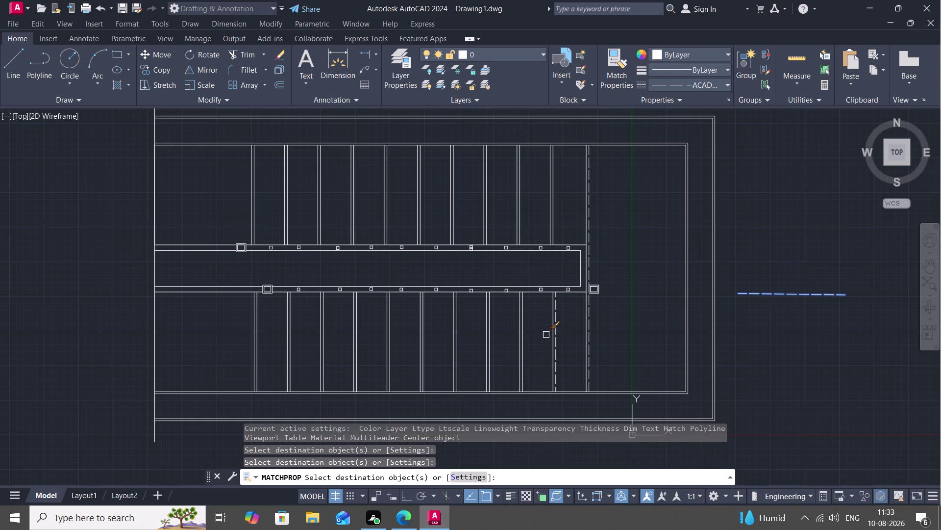
scroll(up, 3)
middle_drag(522, 345, 542, 309)
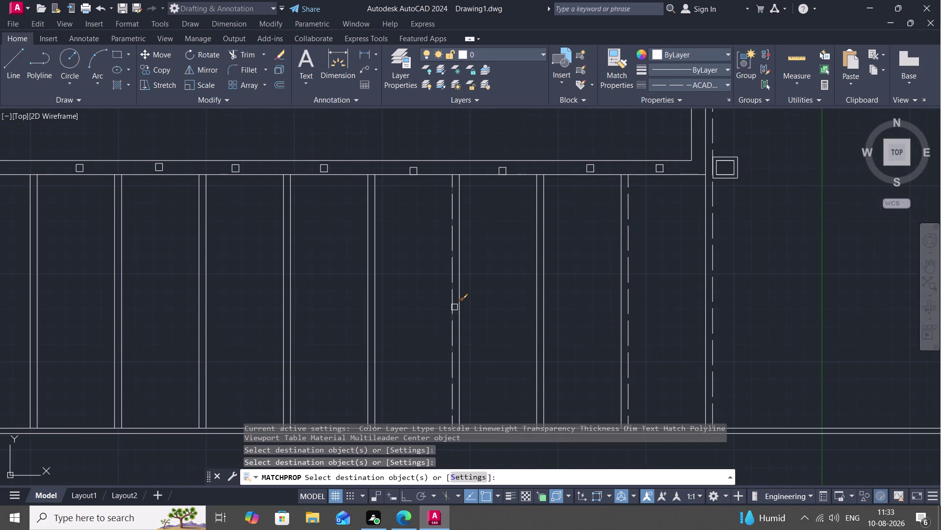
click(462, 309)
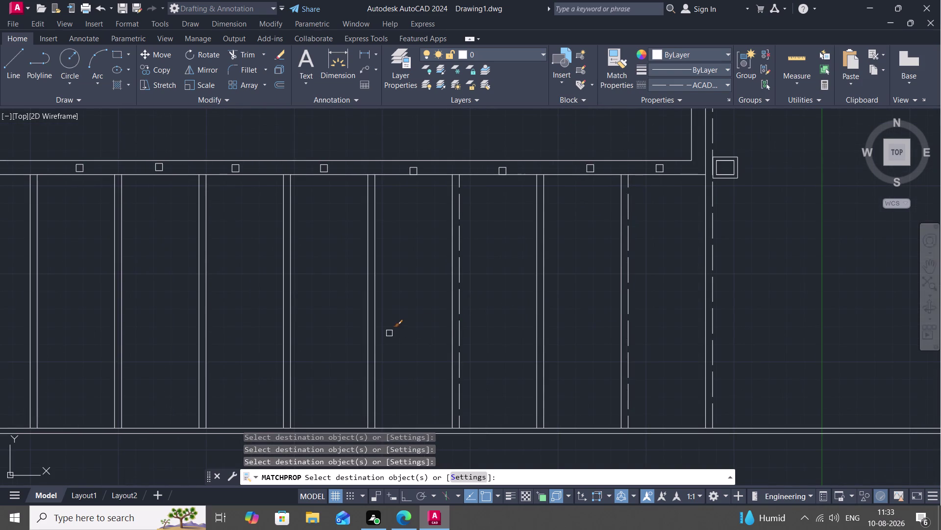
click(376, 324)
click(289, 316)
Make the remaining lower-flight tread lines dashed.
middle_drag(215, 316, 343, 273)
scroll(down, 3)
click(340, 276)
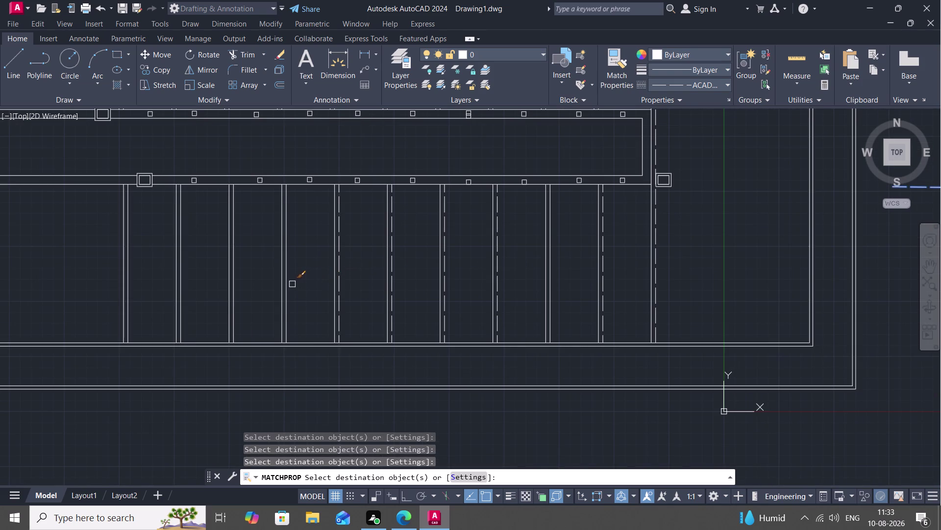
click(288, 281)
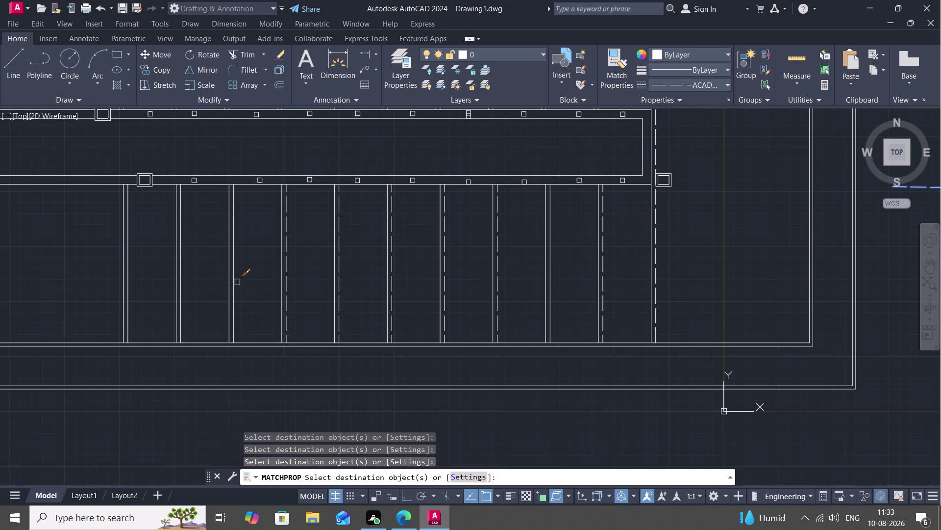
click(233, 281)
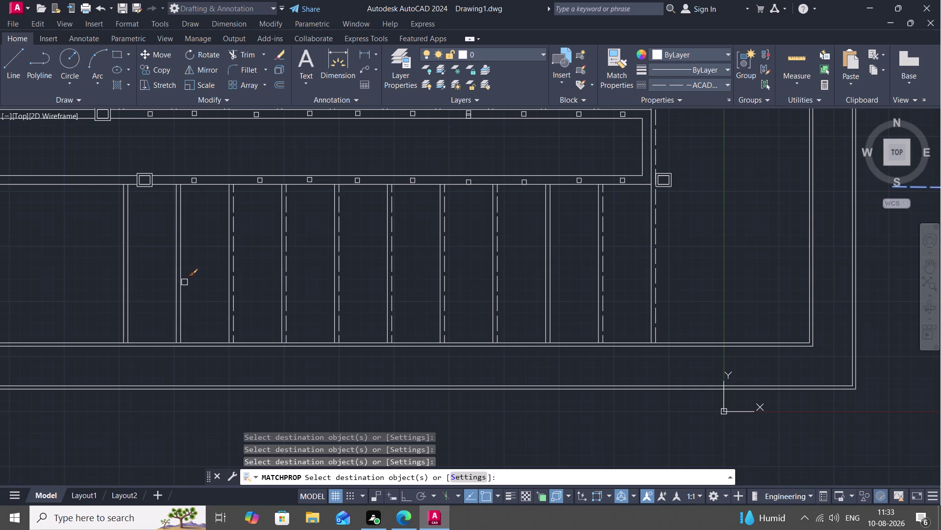
click(183, 281)
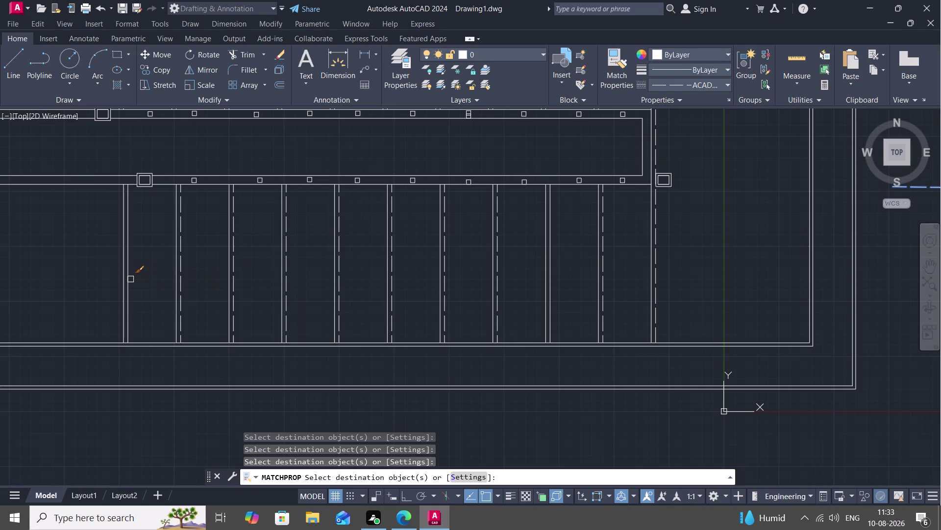
click(128, 279)
Make the upper-flight tread lines dashed, then end property matching.
middle_drag(156, 259, 153, 288)
scroll(down, 3)
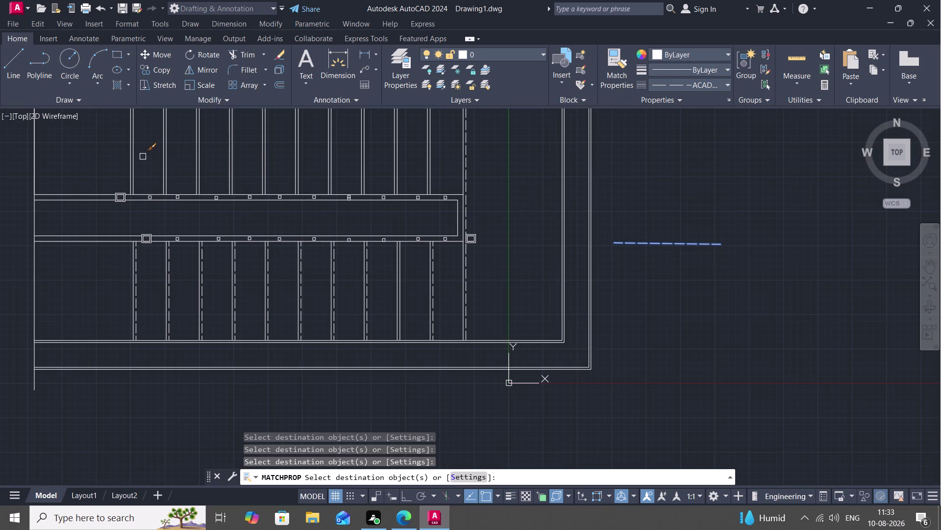
scroll(up, 3)
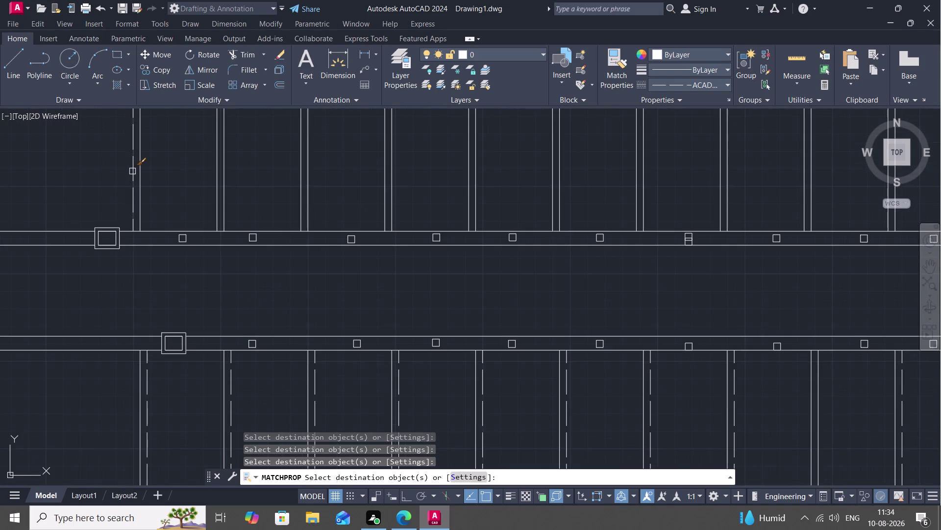
click(133, 172)
click(216, 216)
click(300, 220)
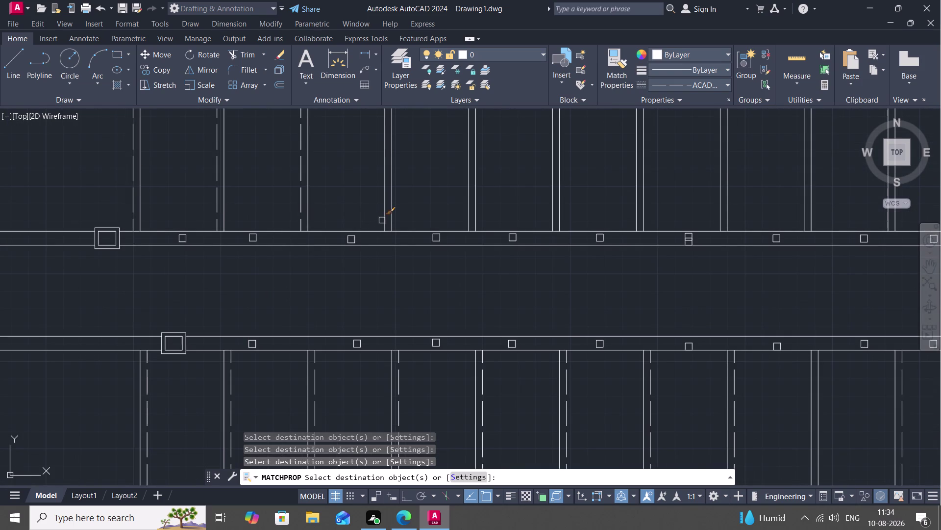
click(384, 219)
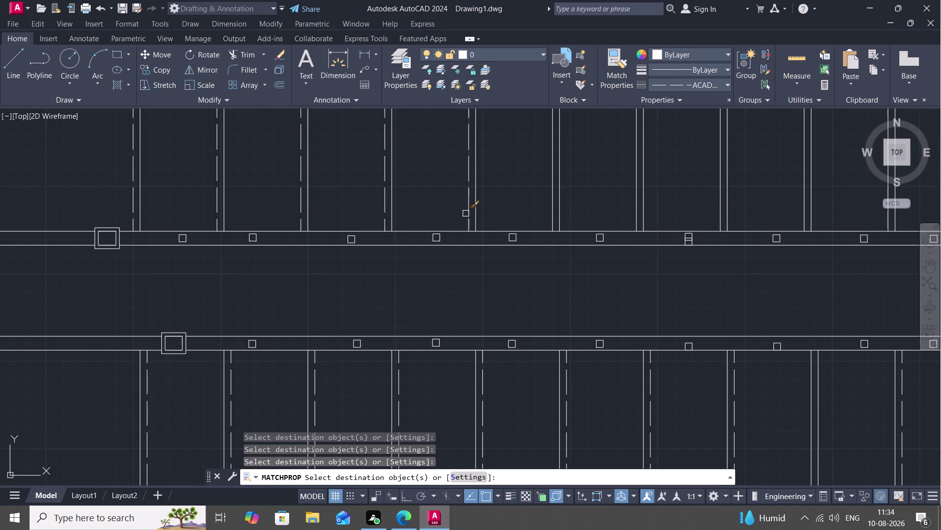
click(468, 214)
click(554, 217)
click(634, 218)
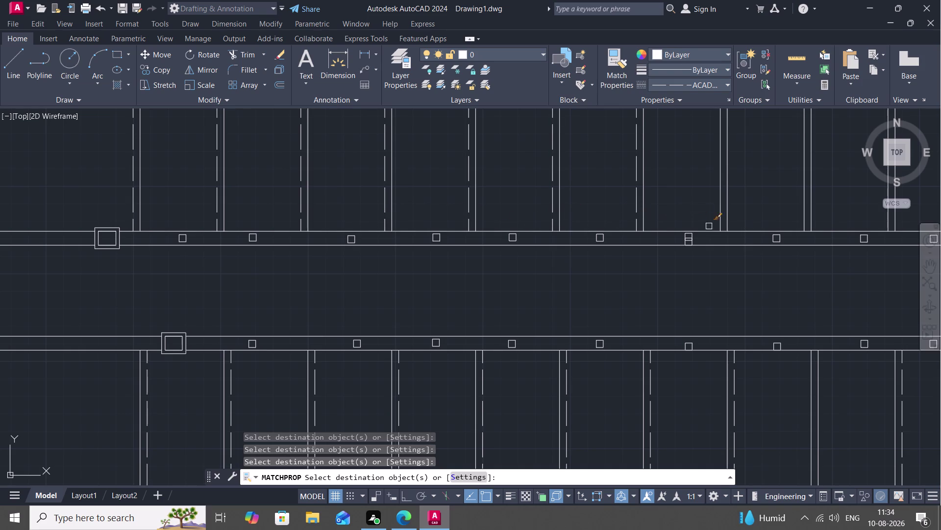
click(721, 219)
click(804, 215)
scroll(down, 3)
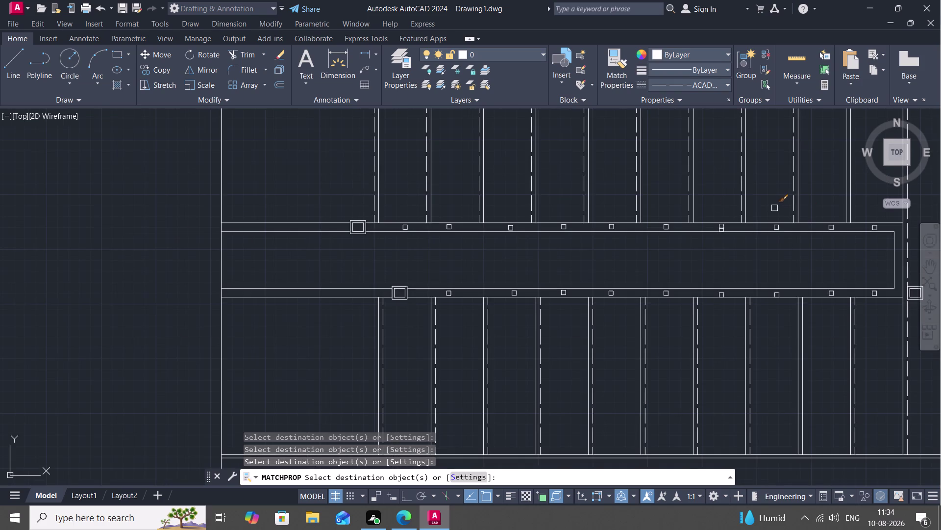
scroll(down, 3)
middle_drag(685, 216, 615, 229)
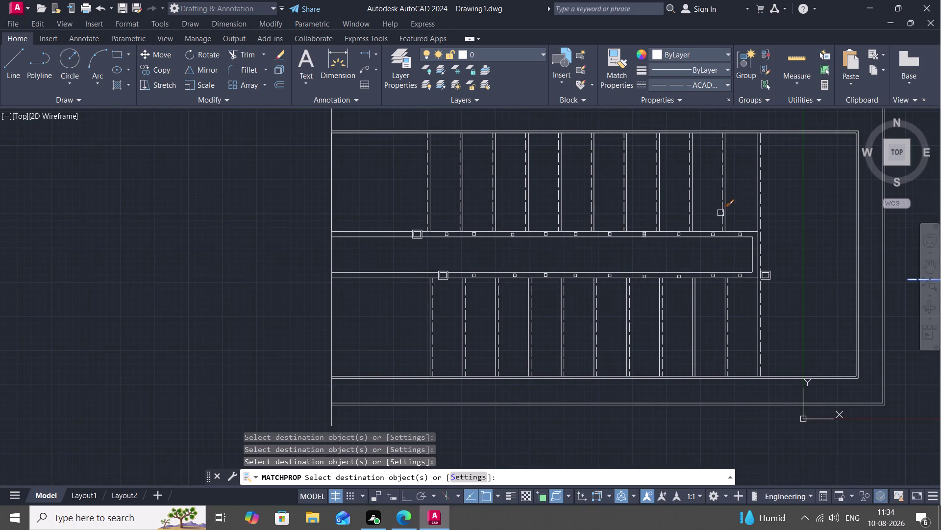
click(722, 213)
click(756, 219)
key(Escape)
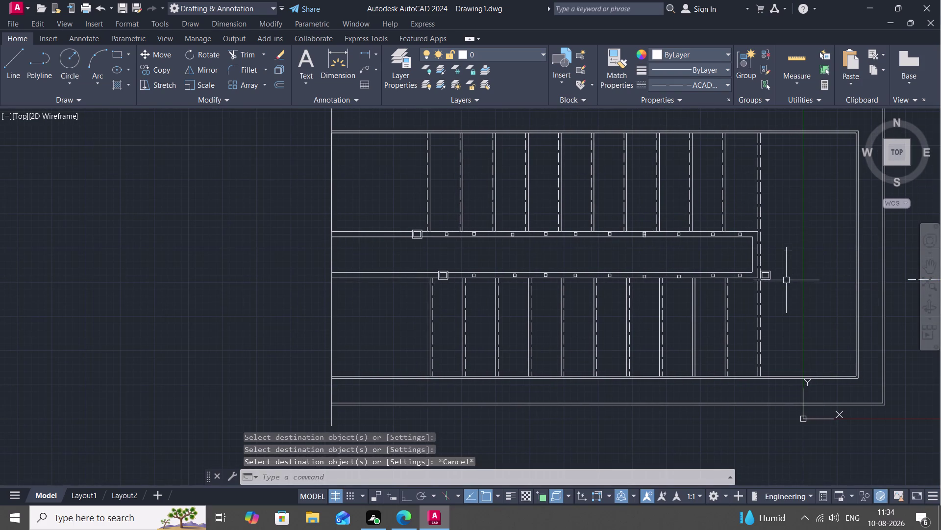
Try trimming a line piece near the landing's right end, then cancel.
scroll(up, 3)
text(t)
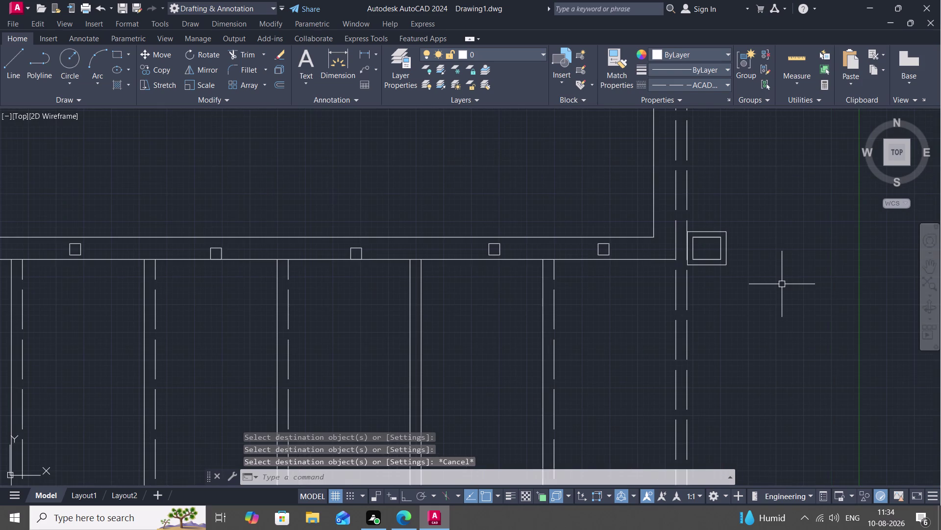
text(r)
key(space)
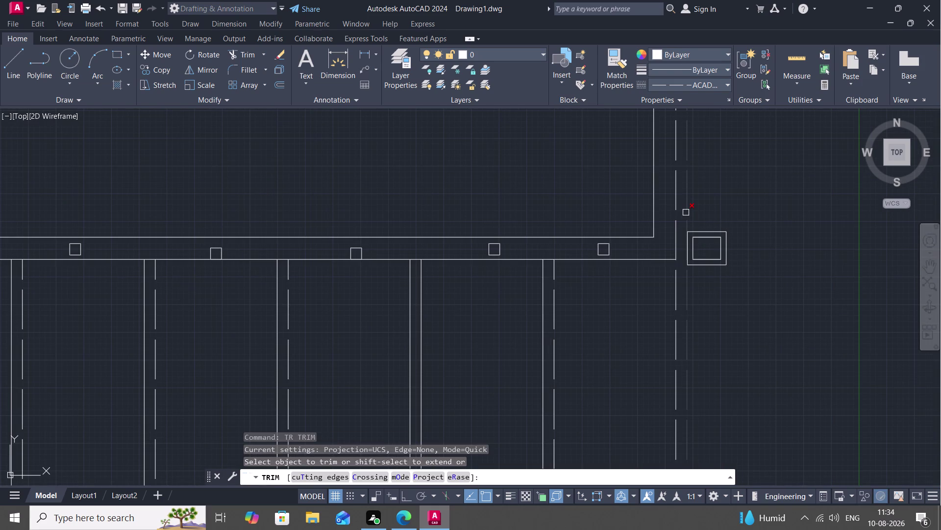
middle_drag(686, 212, 675, 260)
scroll(down, 3)
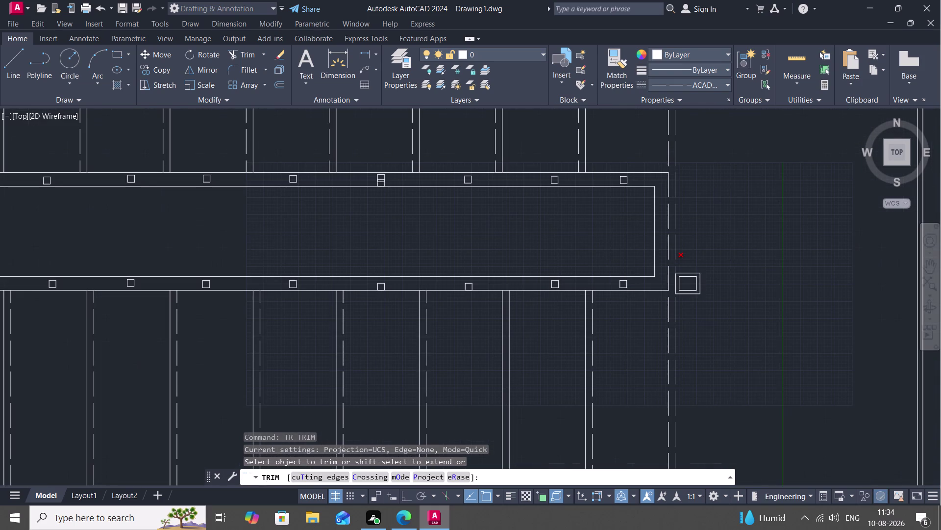
click(675, 261)
key(Escape)
scroll(down, 3)
middle_drag(708, 341, 679, 295)
scroll(up, 3)
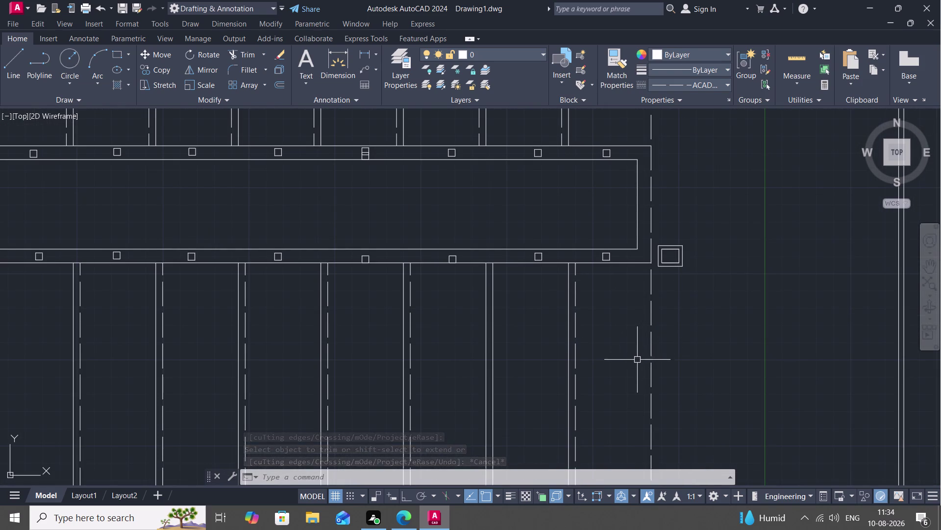
Break the dashed tread line at a point beside the landing with BREAKATPOINT.
text(bre)
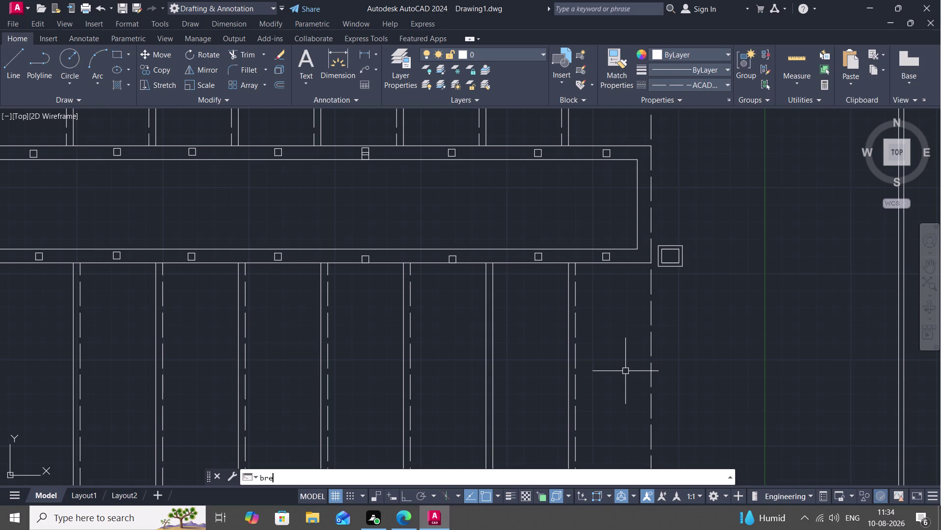
text(a)
key(space)
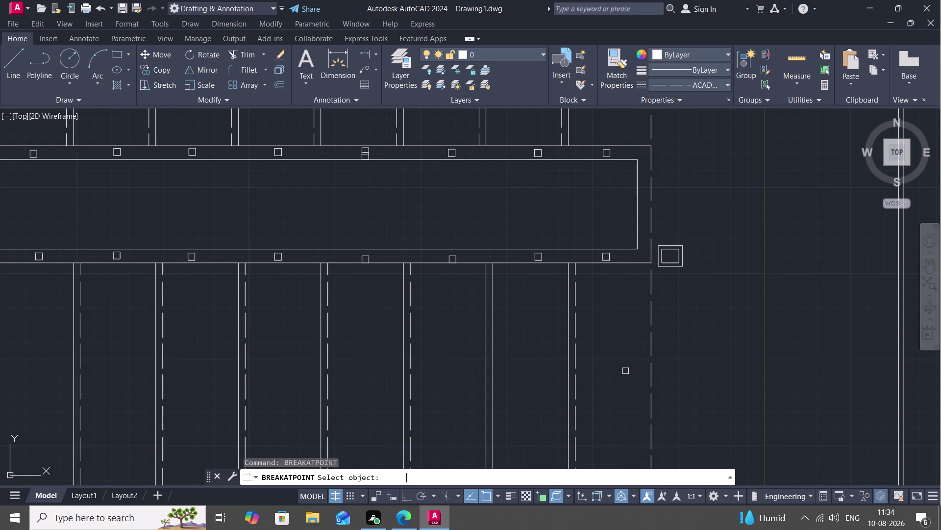
click(652, 349)
click(653, 263)
scroll(down, 3)
middle_drag(651, 295, 645, 259)
key(Escape)
key(o)
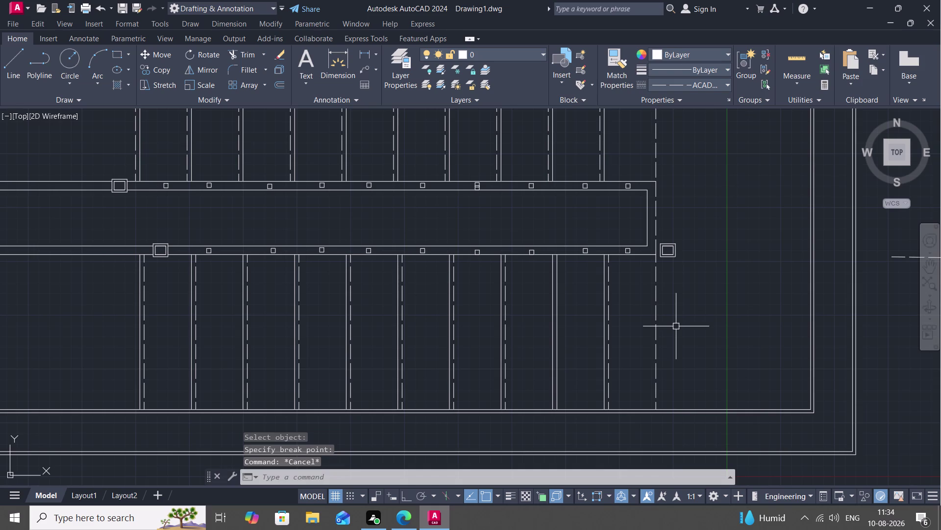
key(space)
Offset a tread line toward the landing at the current distance.
key(space)
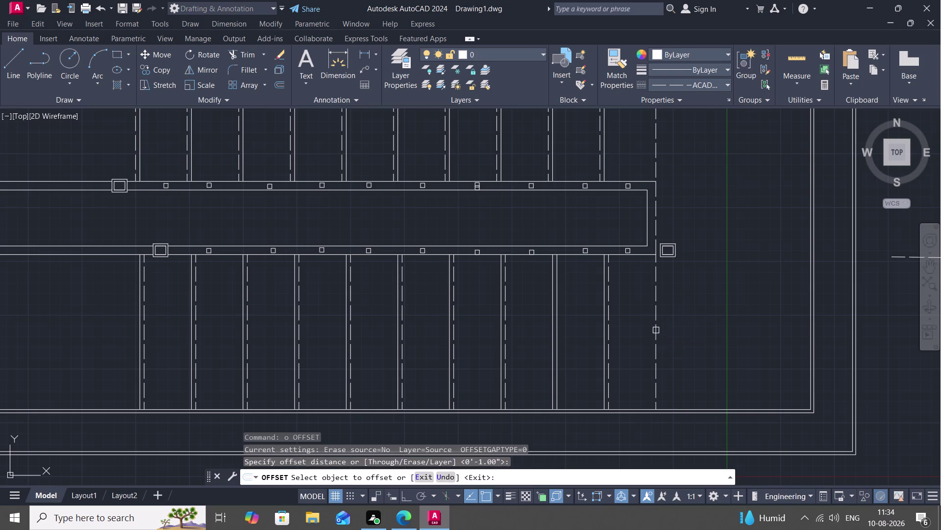
click(657, 330)
click(679, 330)
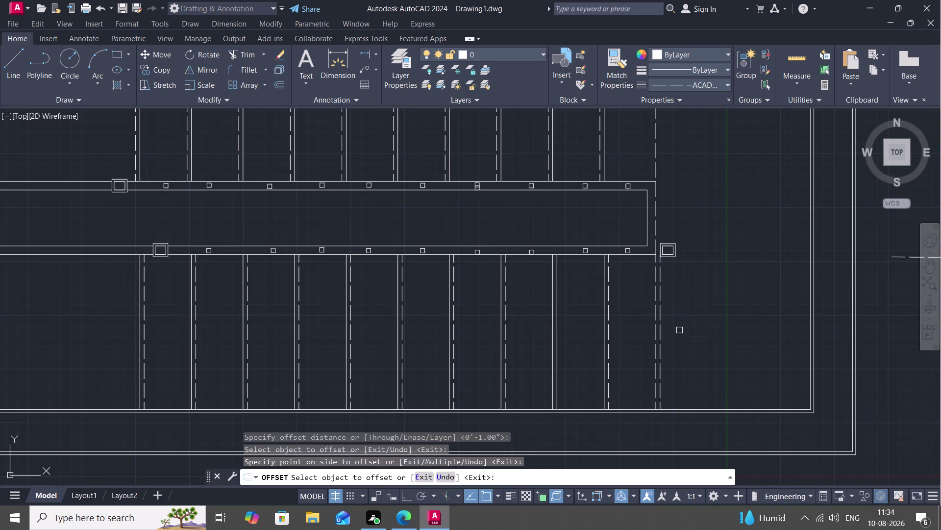
key(Escape)
Match properties from a source line onto the new offset line.
scroll(down, 3)
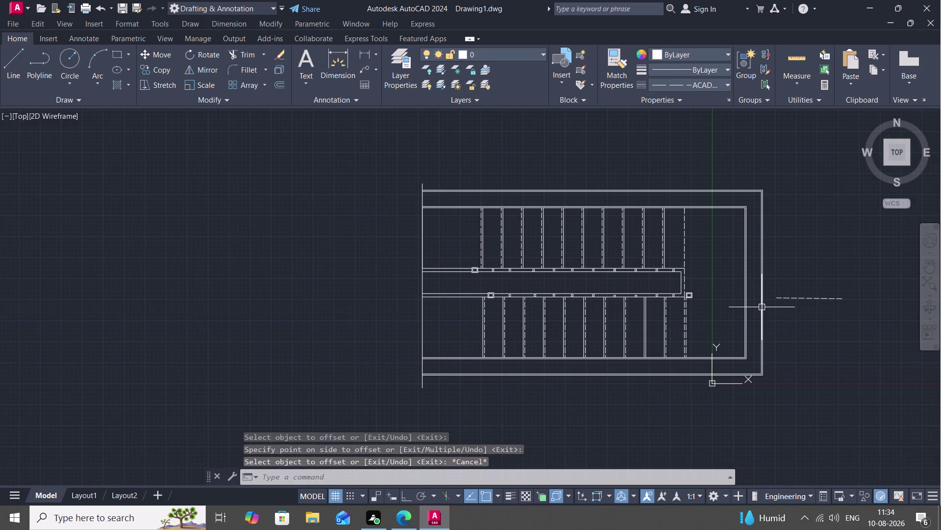
click(627, 76)
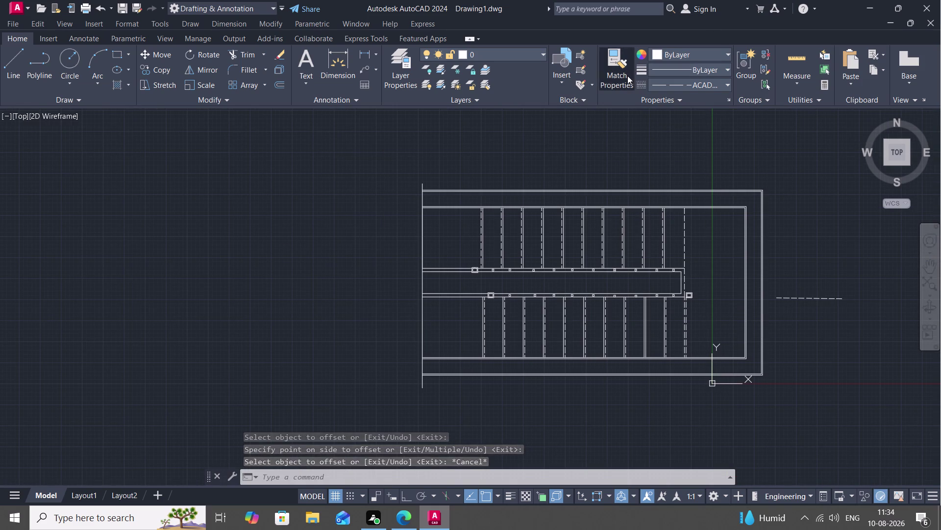
click(711, 190)
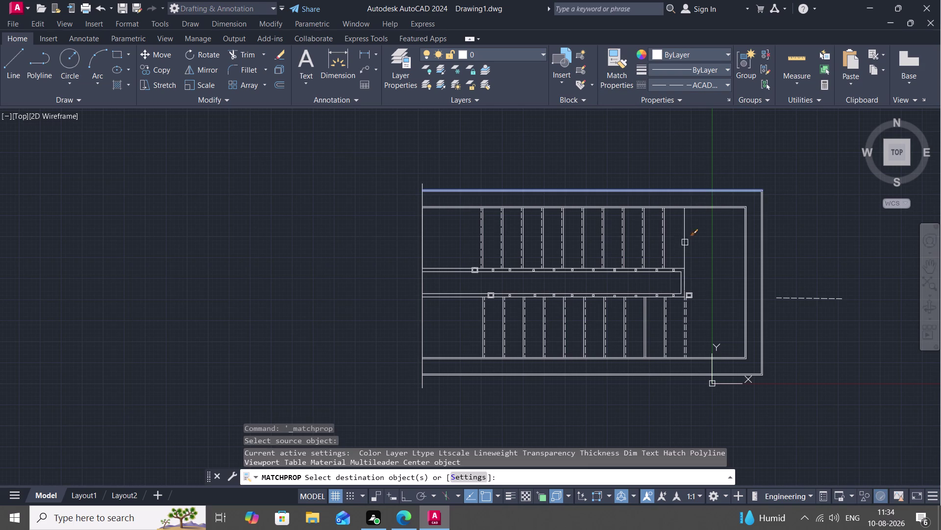
scroll(up, 3)
middle_drag(711, 360, 706, 325)
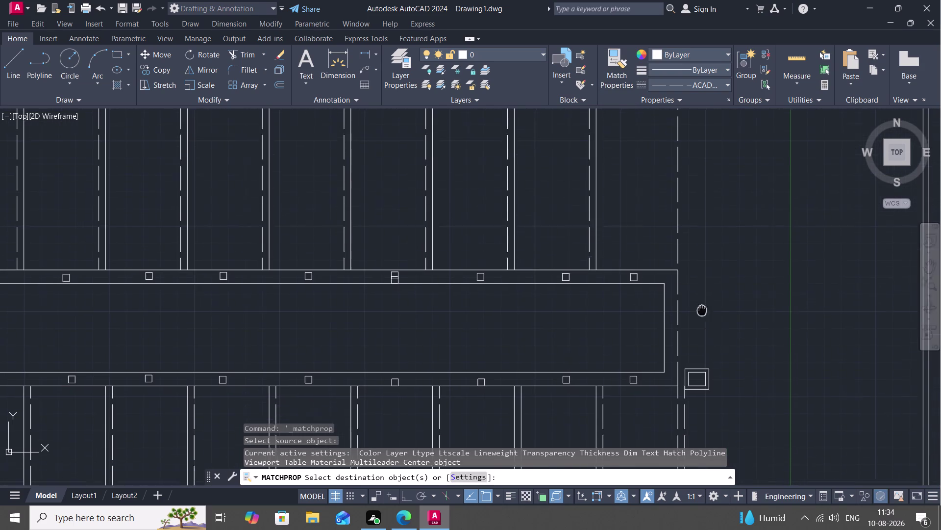
middle_drag(706, 325, 652, 153)
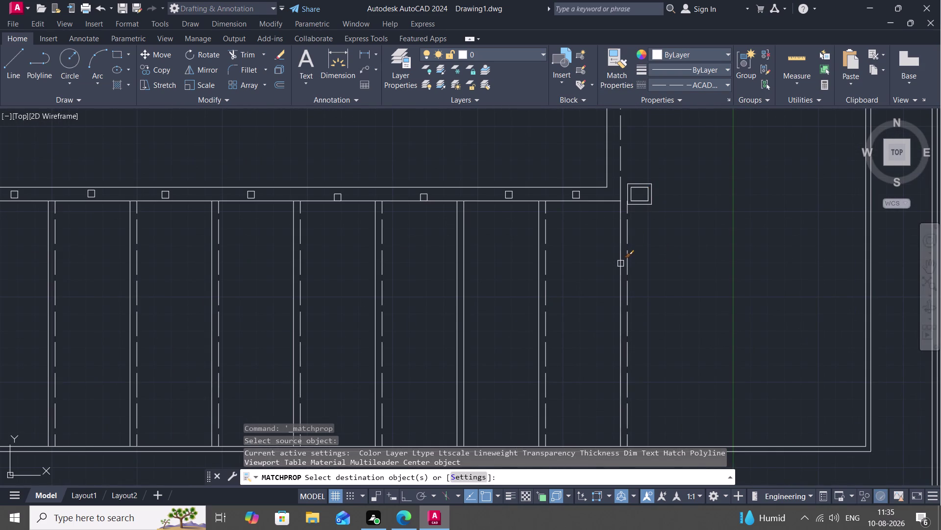
click(621, 263)
key(Escape)
Offset another tread line toward the landing at the same distance.
middle_drag(750, 151, 733, 242)
scroll(down, 3)
text(o)
key(space)
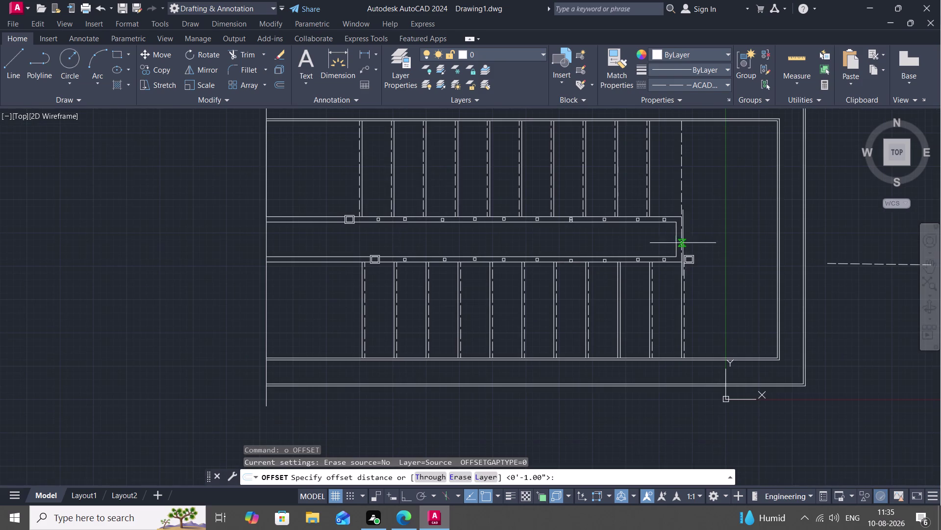
key(space)
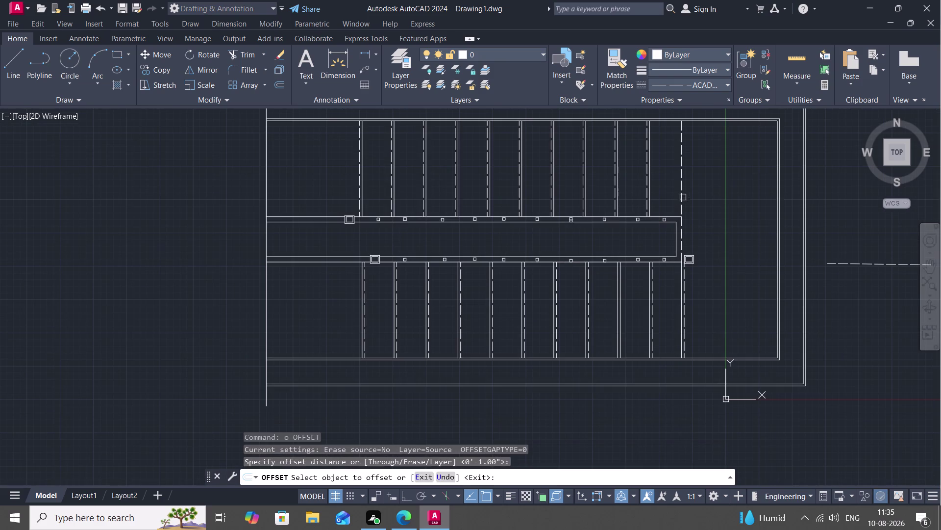
click(680, 192)
click(664, 194)
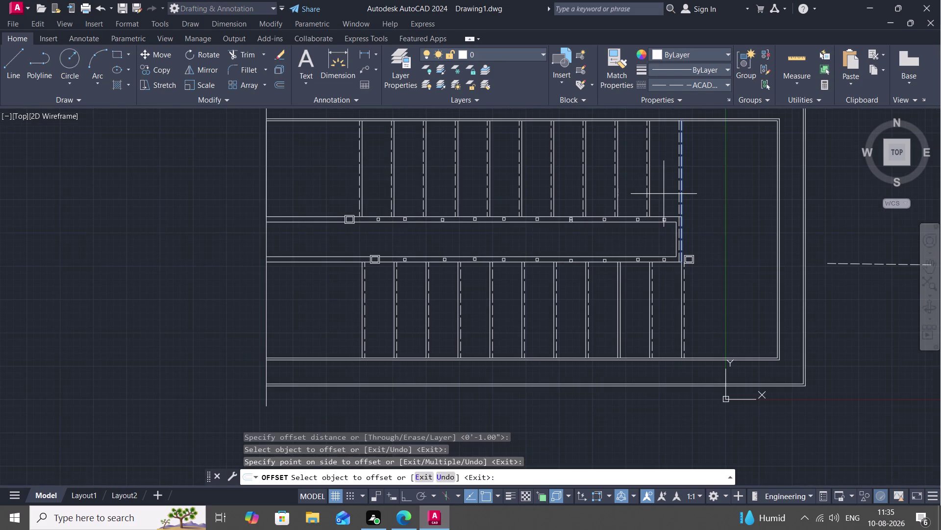
key(Escape)
Trim the new line's overhang back to the landing edge.
scroll(up, 3)
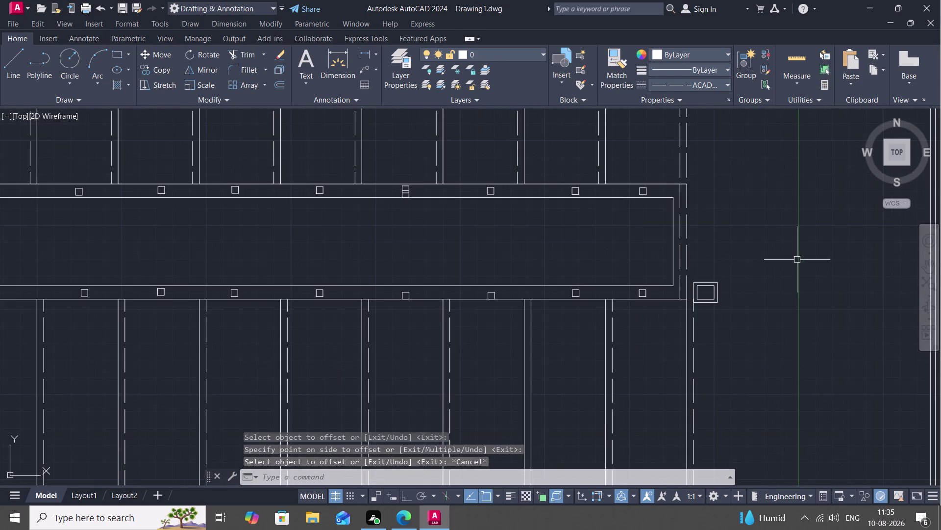
key(t)
key(r)
key(space)
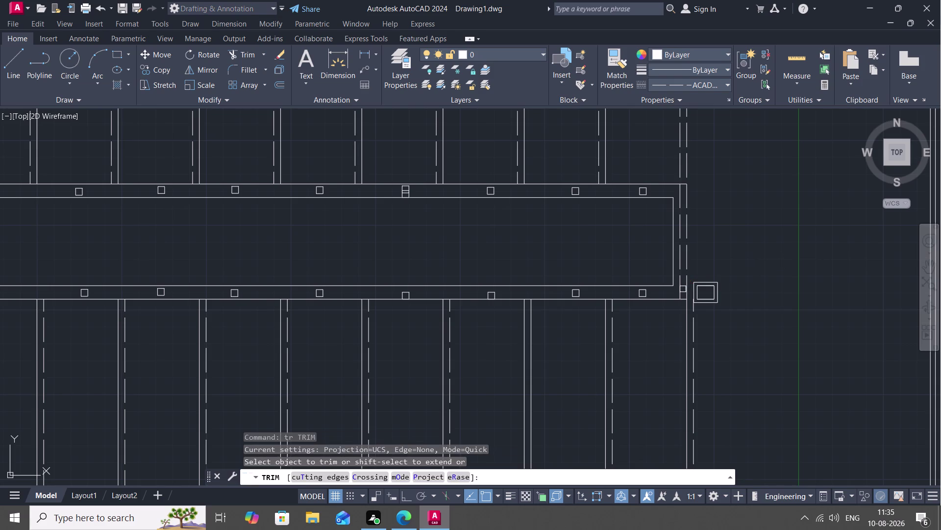
click(682, 289)
key(Escape)
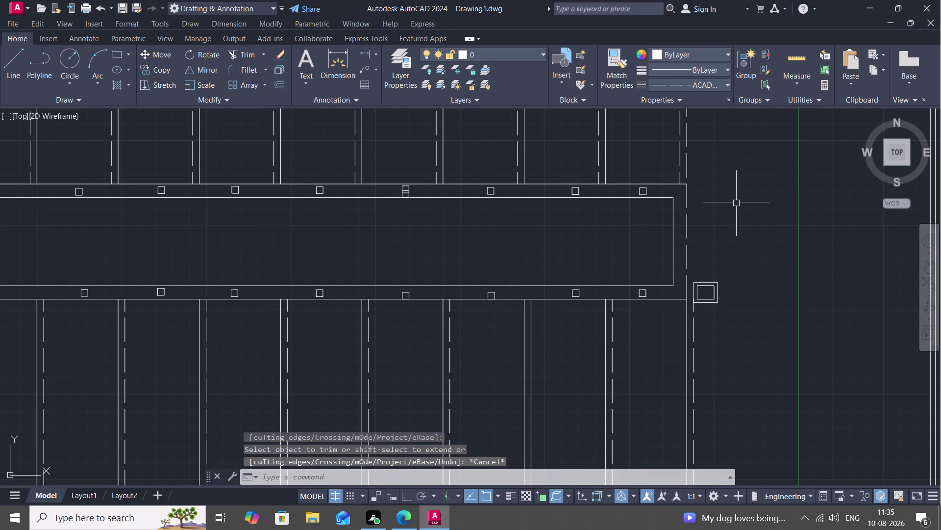
middle_drag(735, 197, 705, 282)
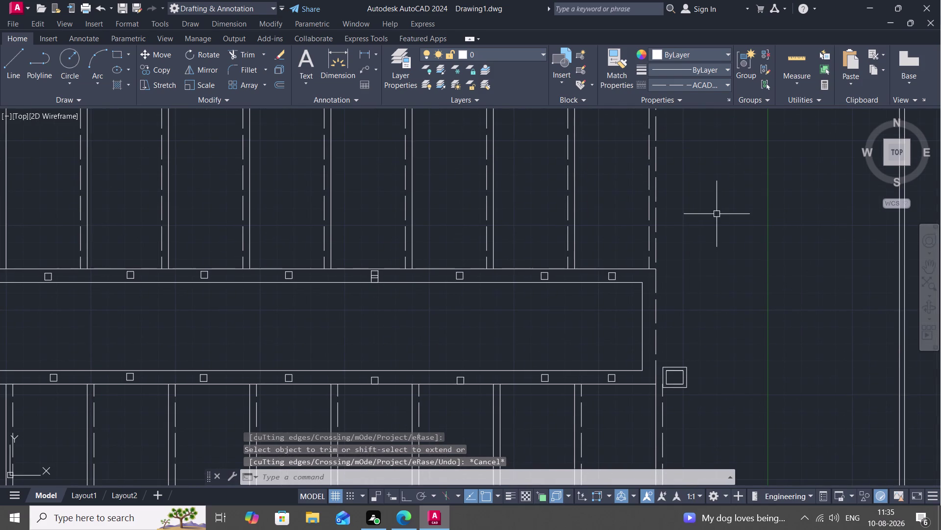
scroll(down, 3)
click(619, 63)
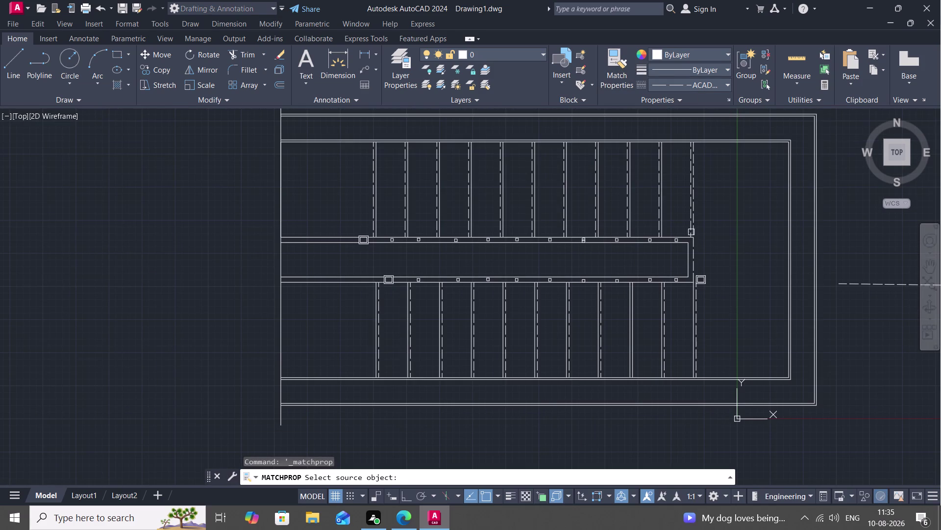
Copy the landing edge line's properties onto the new upper-flight end line.
click(686, 239)
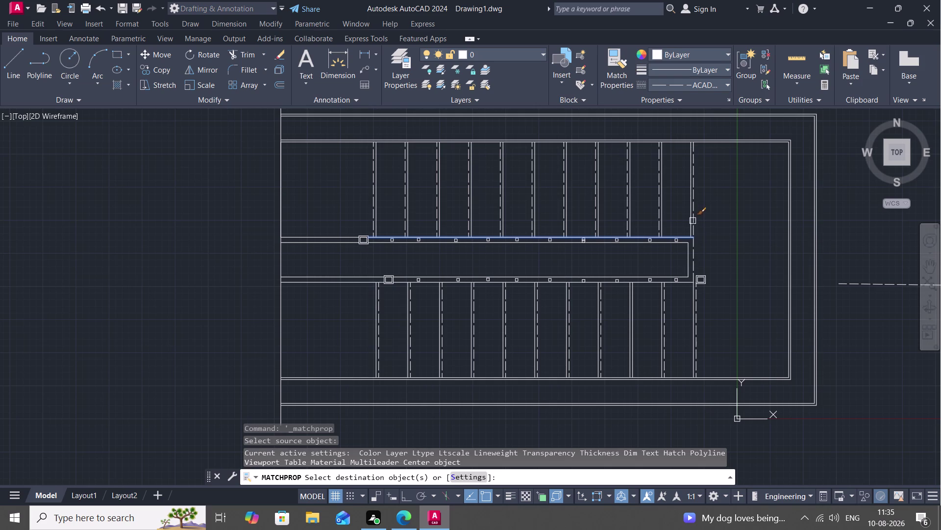
click(696, 222)
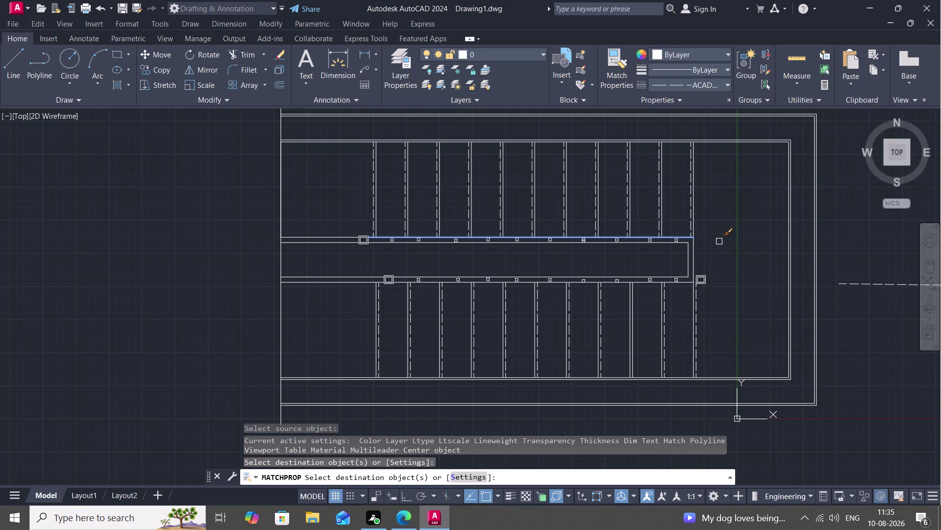
key(Escape)
scroll(down, 3)
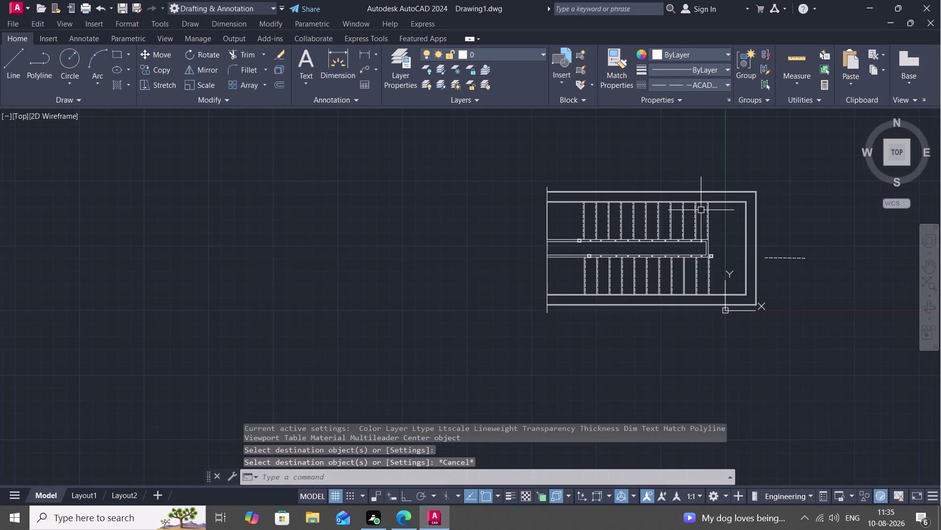
middle_drag(665, 156, 568, 126)
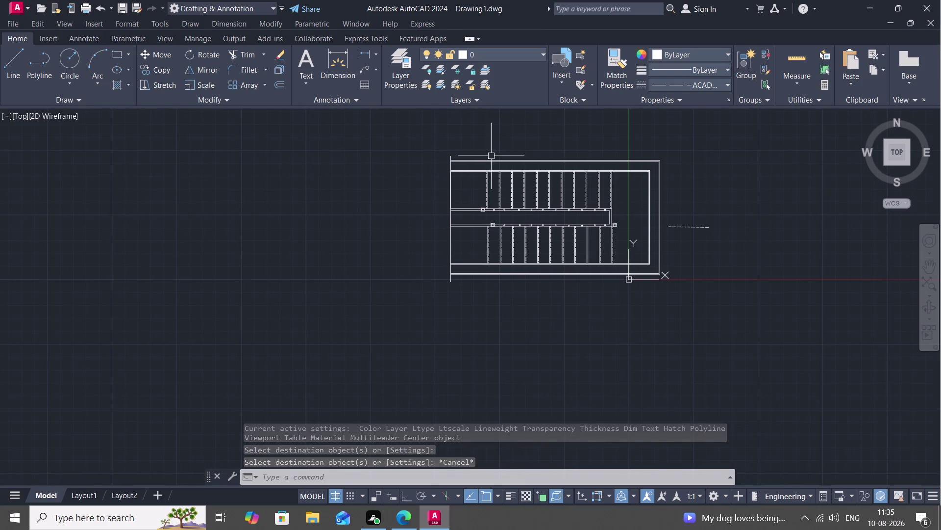
Draw a text box left of the stair plan, type 1, then cancel this first attempt.
text(t)
key(space)
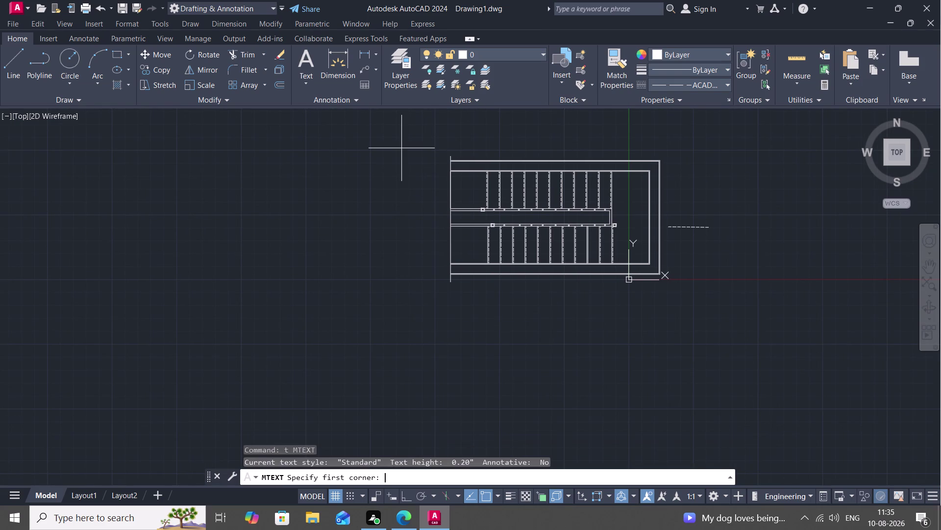
click(371, 254)
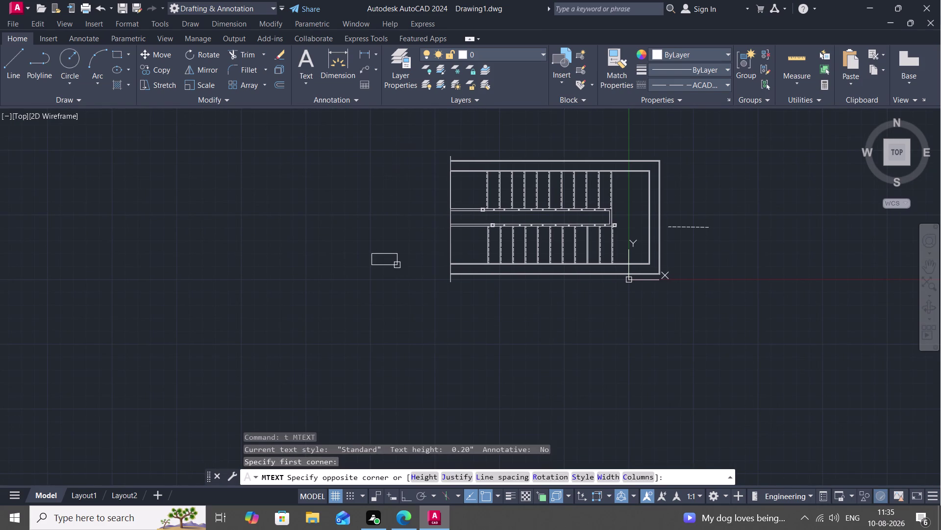
click(400, 266)
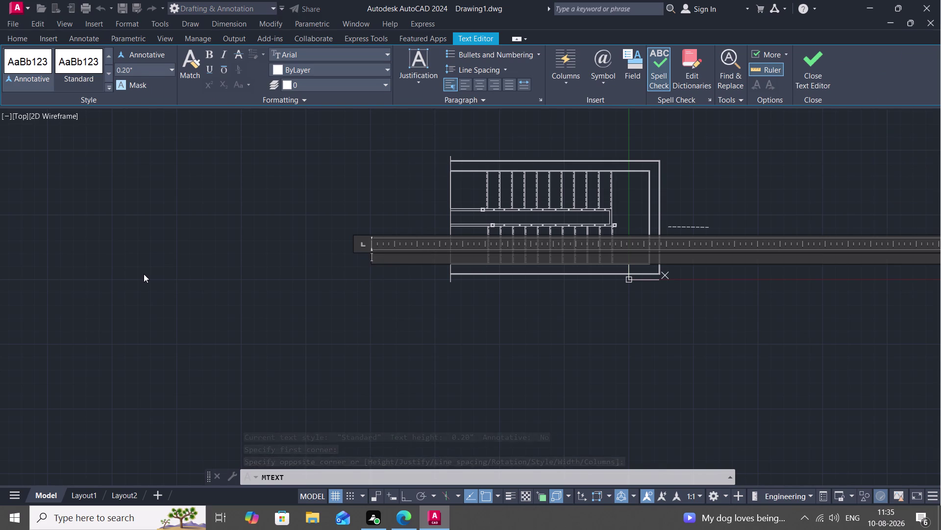
text(1)
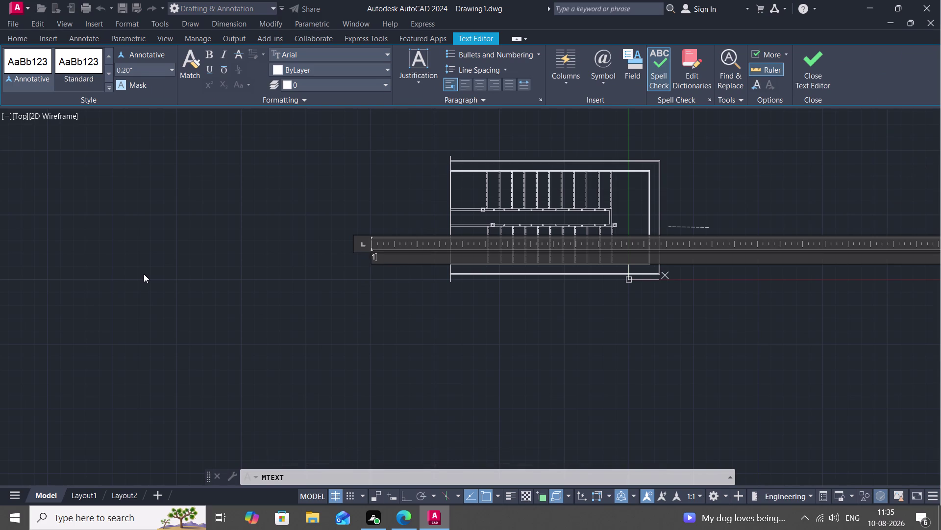
key(space)
click(199, 336)
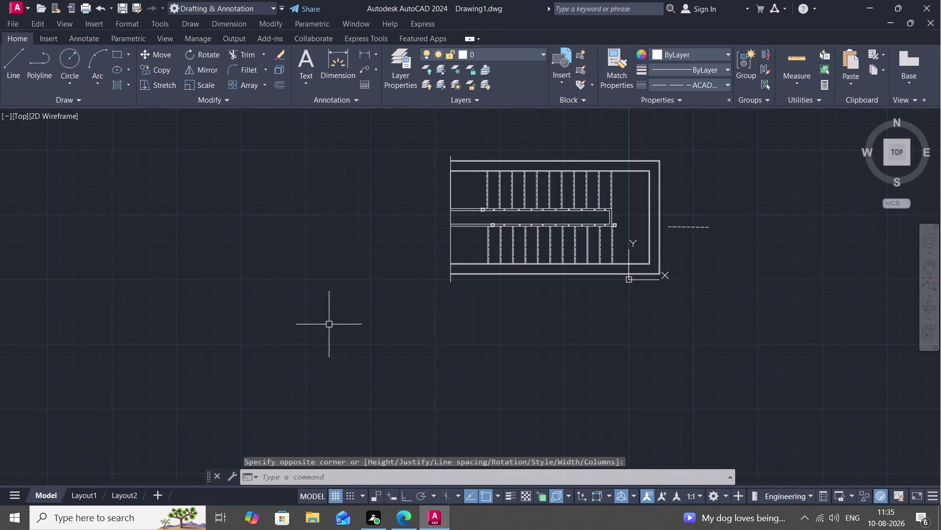
Draw a new multiline text box below-left of the stair plan.
text(t)
key(space)
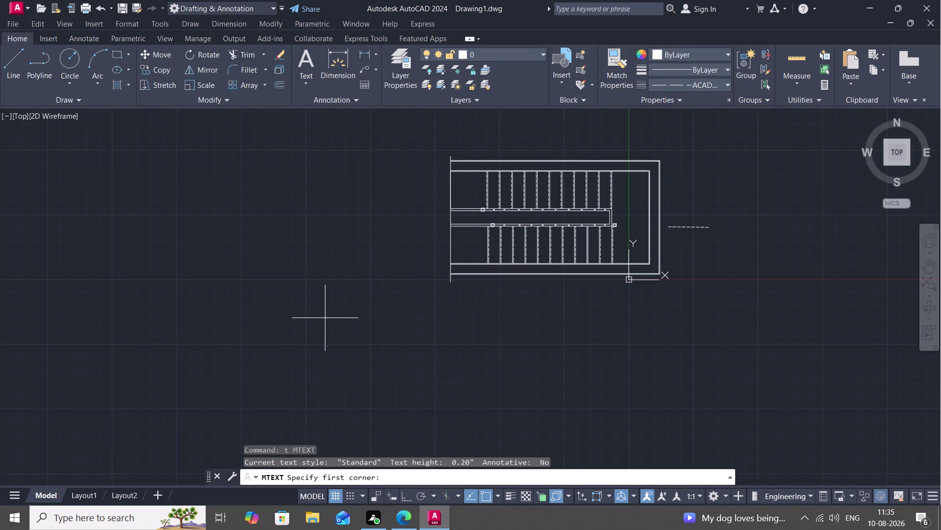
click(317, 292)
click(350, 310)
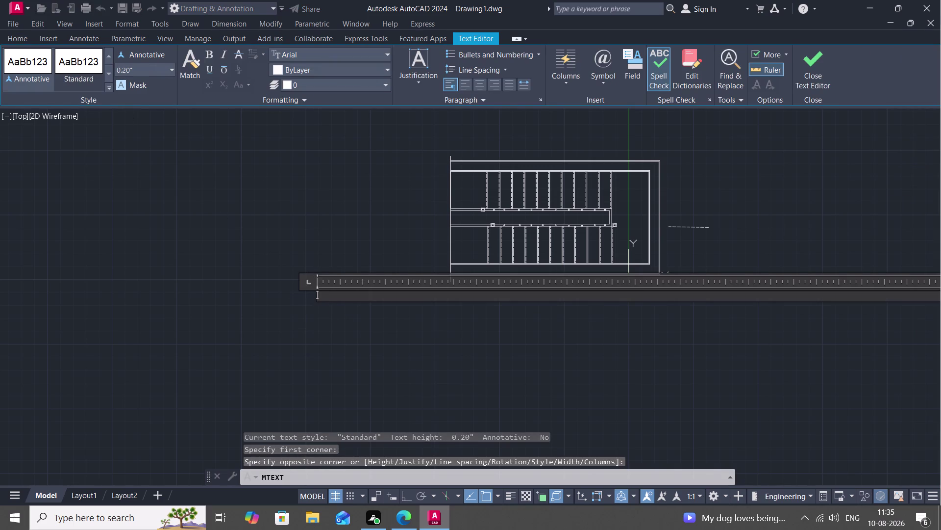
Enter a 6" text height in the Text Editor, correcting the mistyped values.
click(135, 70)
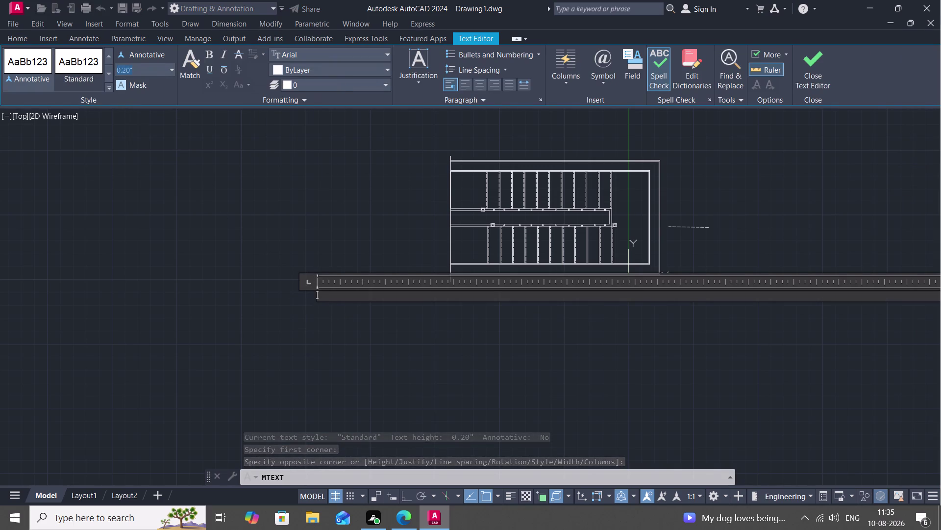
key(BackSpace)
key(o)
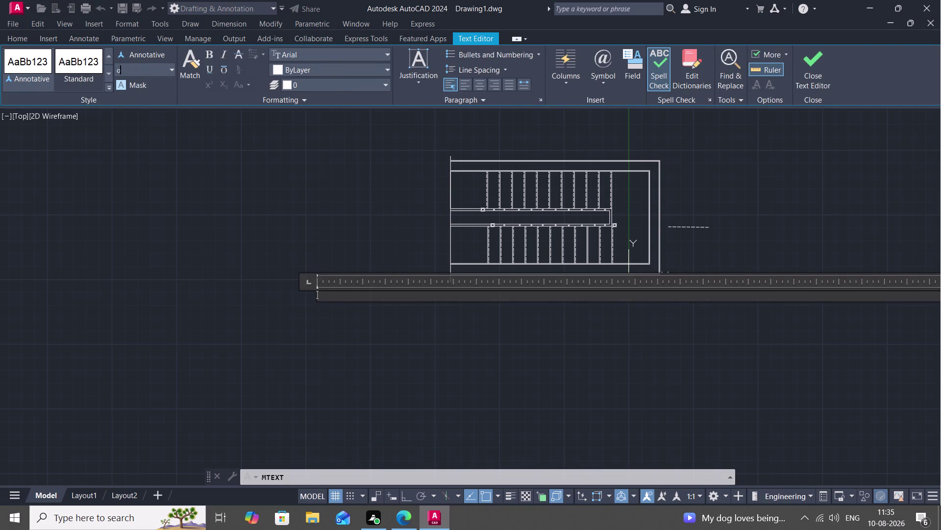
key(period)
key(5)
key(BackSpace)
text(60")
key(BackSpace)
key(BackSpace)
key(BackSpace)
key(BackSpace)
key(BackSpace)
text(6)
text(")
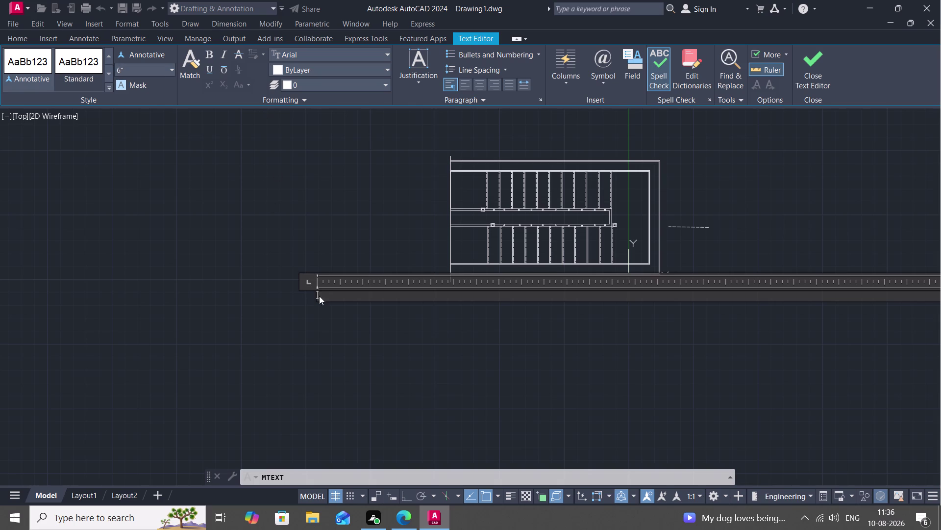
Reselect the text, reapply the 6" height, and close the Text Editor.
click(323, 291)
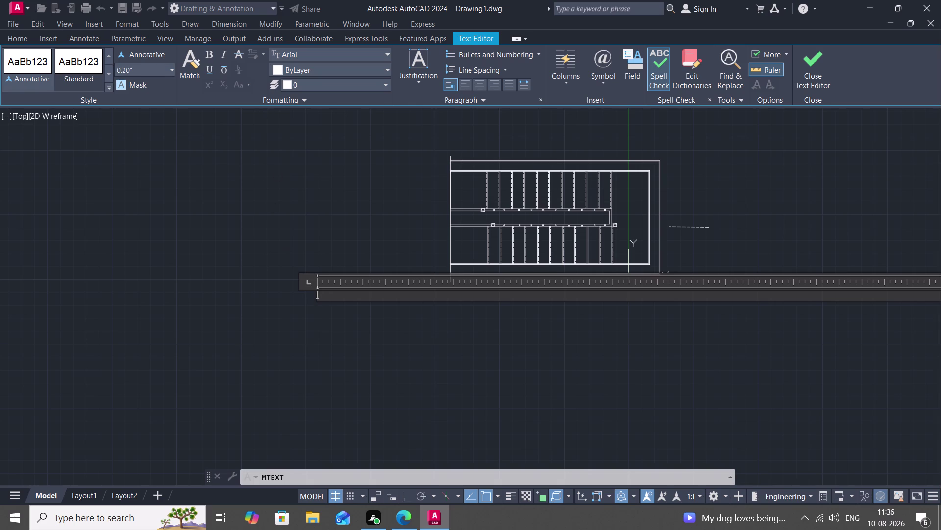
key(b)
double_click(321, 297)
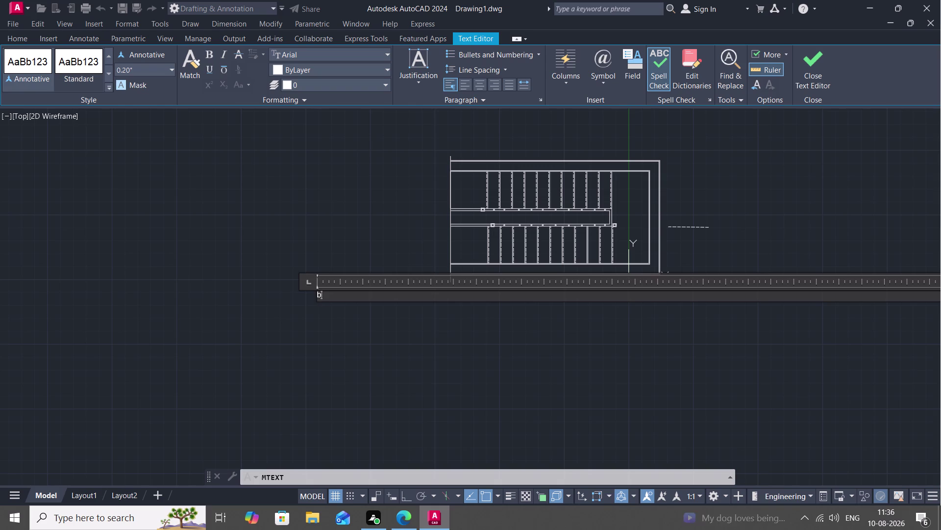
click(139, 70)
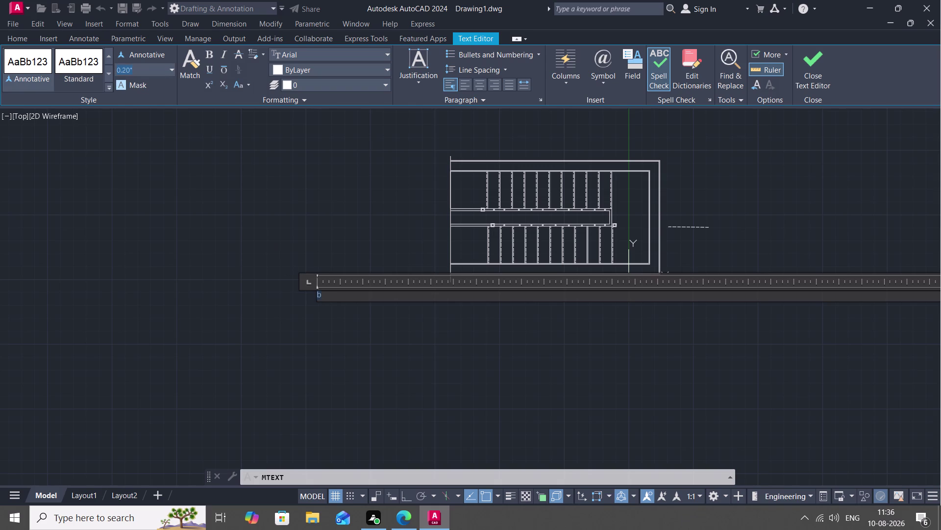
key(BackSpace)
key(BackSpace)
text(6")
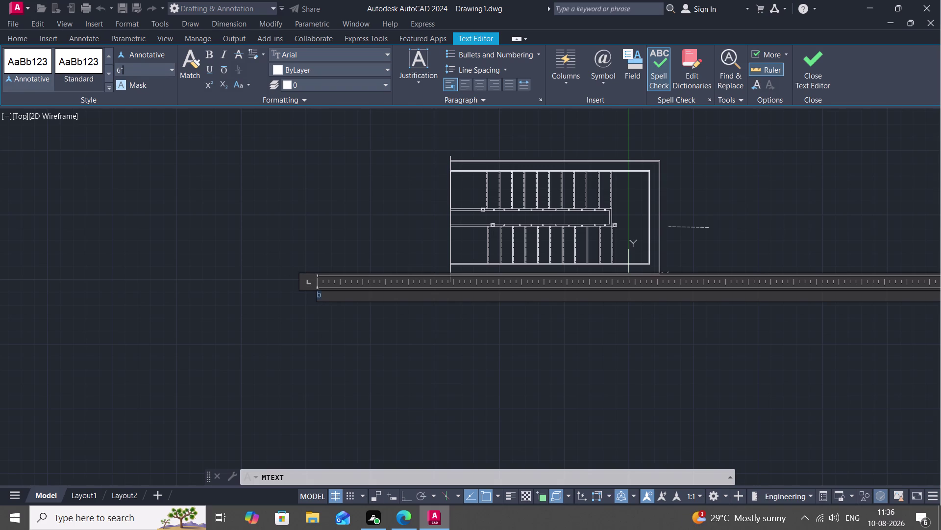
key(Return)
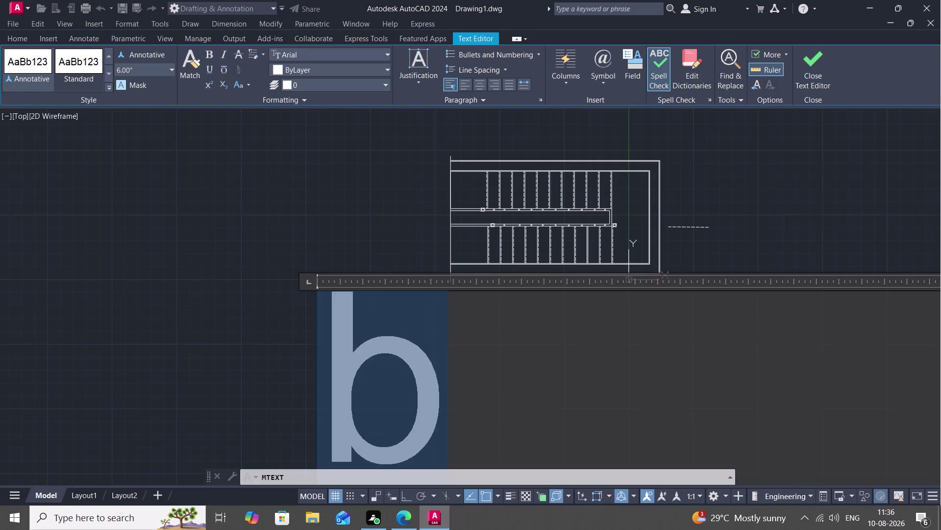
scroll(up, 3)
key(Escape)
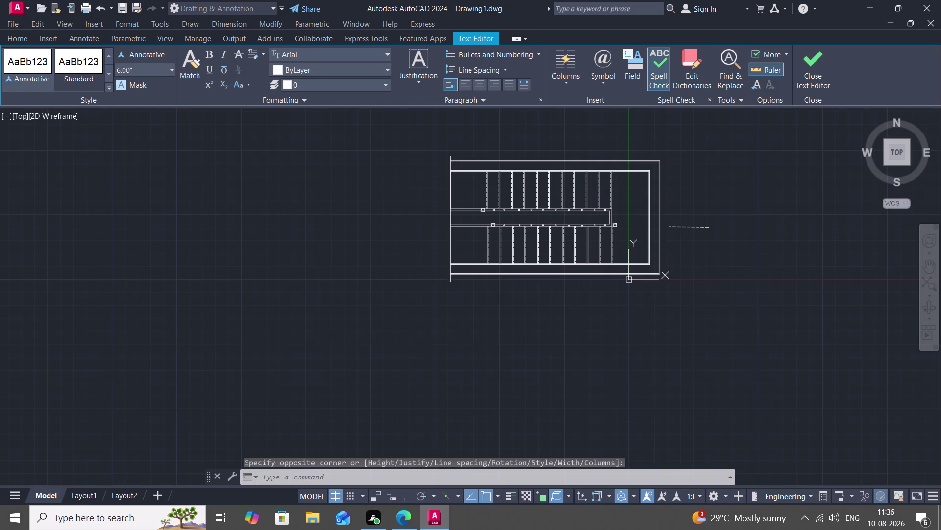
Edit the new label so it reads 1.
double_click(320, 295)
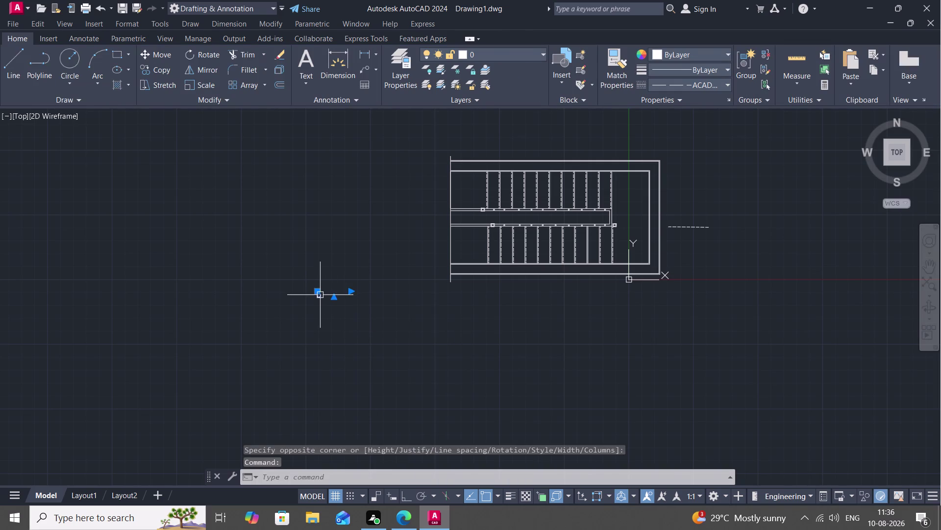
key(BackSpace)
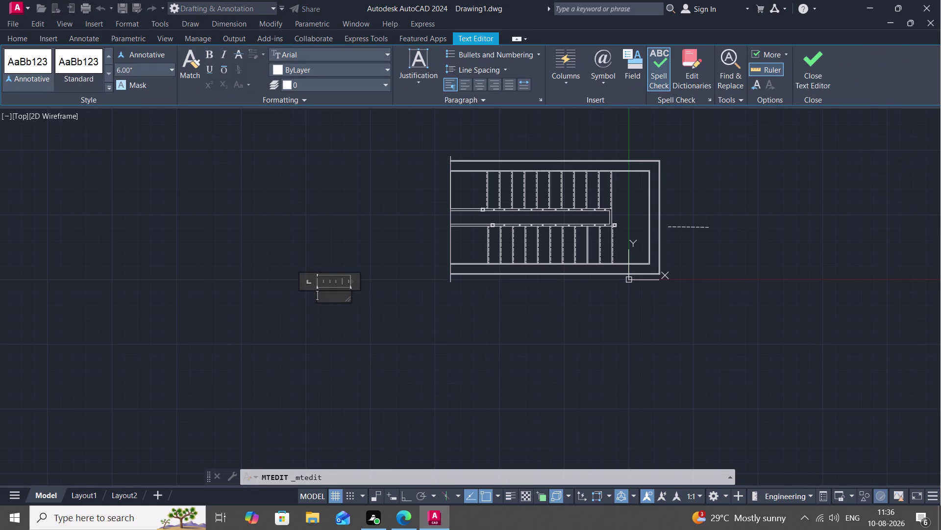
key(1)
click(317, 312)
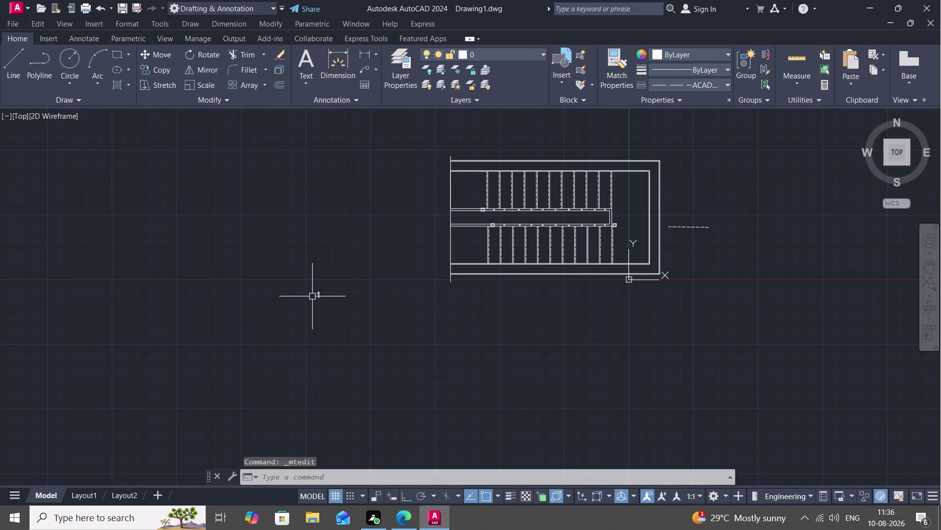
Select the 1 label for COPY and set the base point on it.
text(co)
key(space)
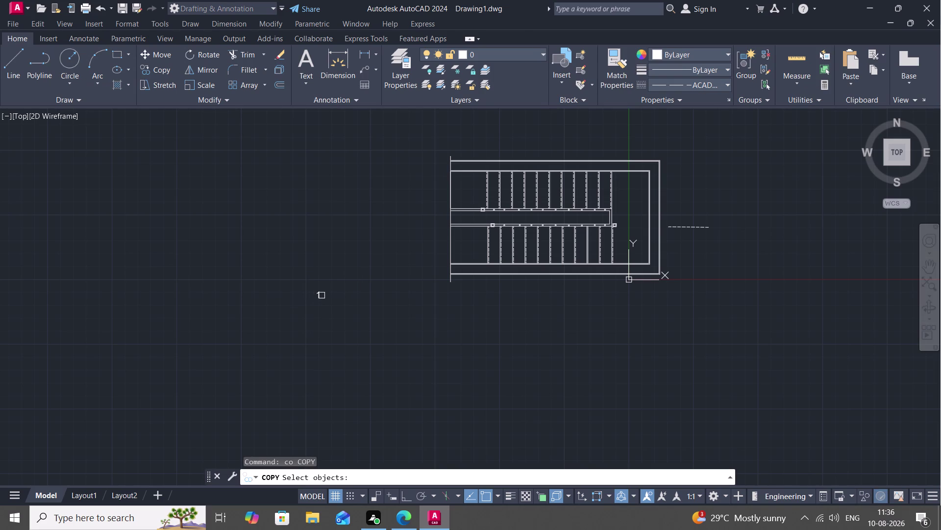
click(321, 298)
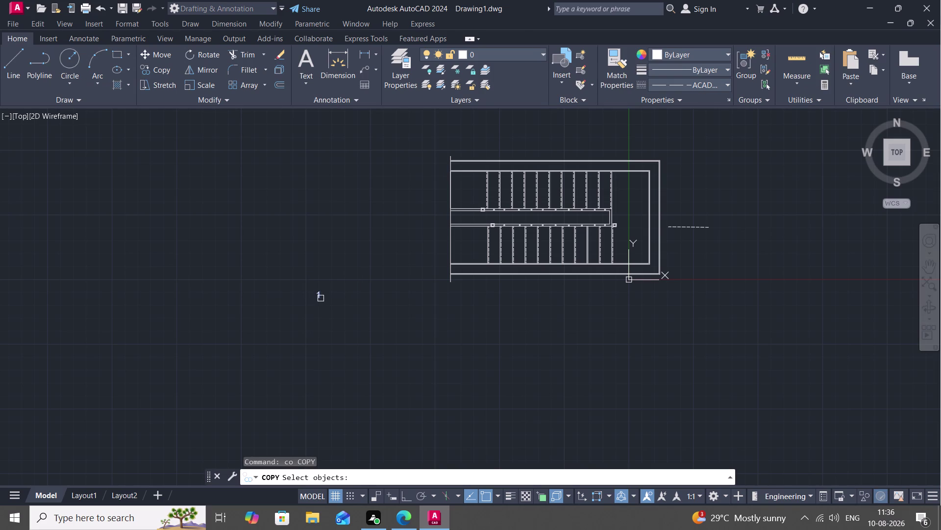
right_click(321, 298)
click(321, 298)
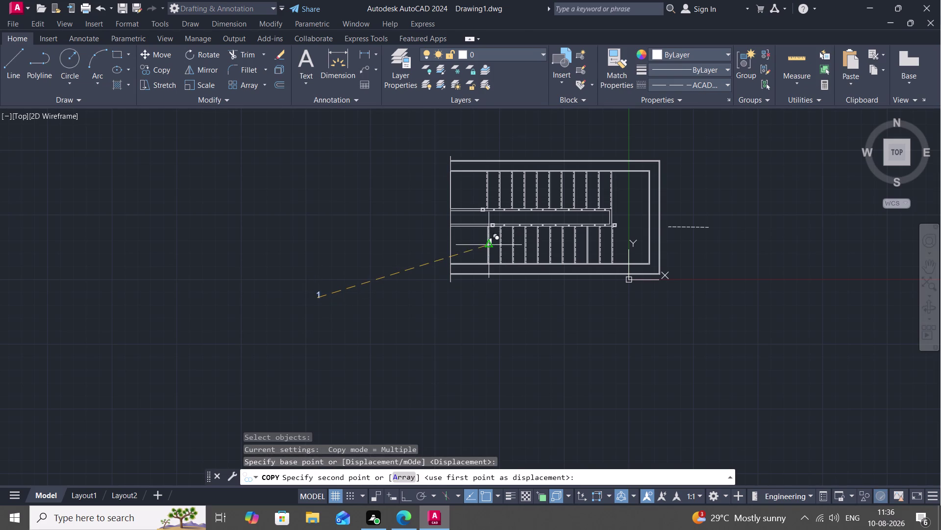
scroll(up, 3)
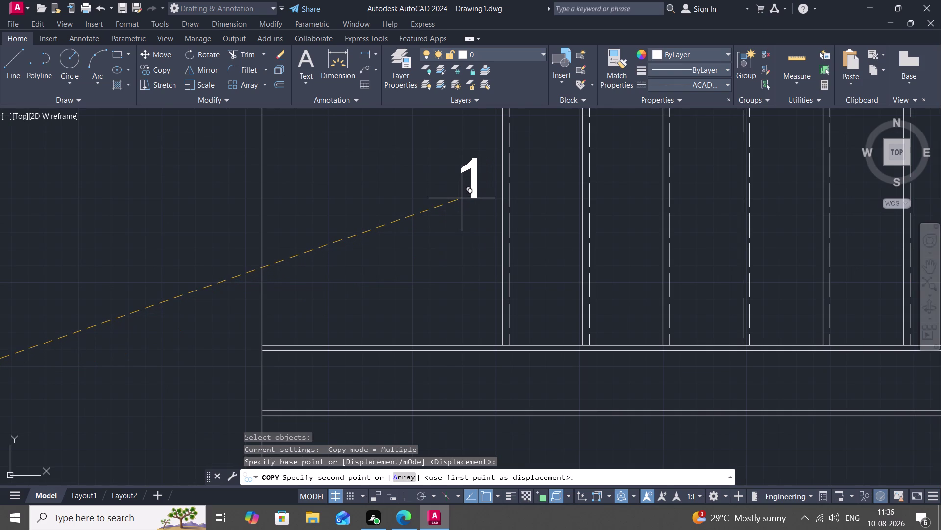
Place copies of 1 in the first five lower treads.
click(462, 198)
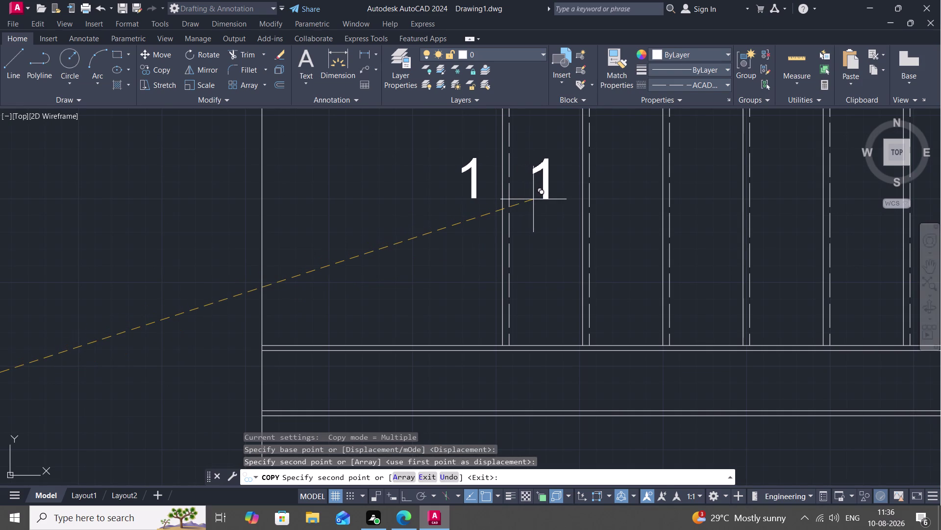
click(534, 199)
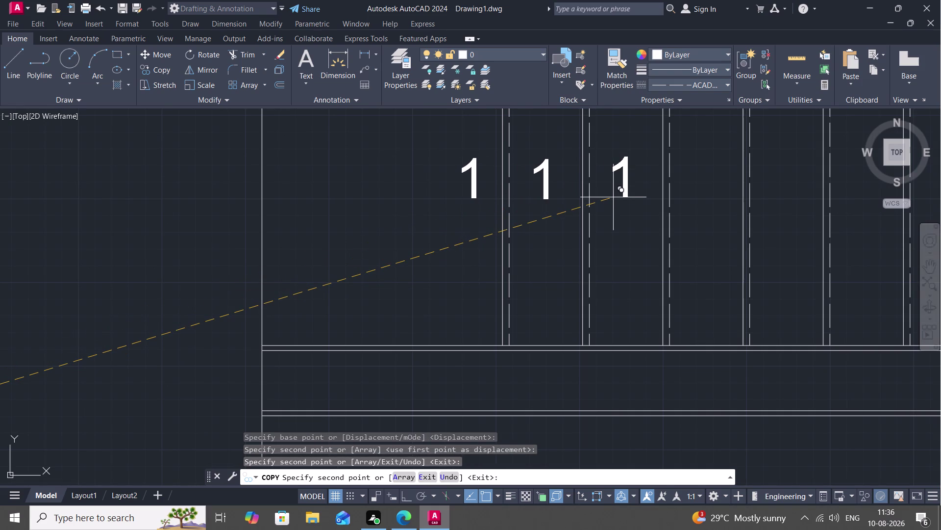
click(613, 197)
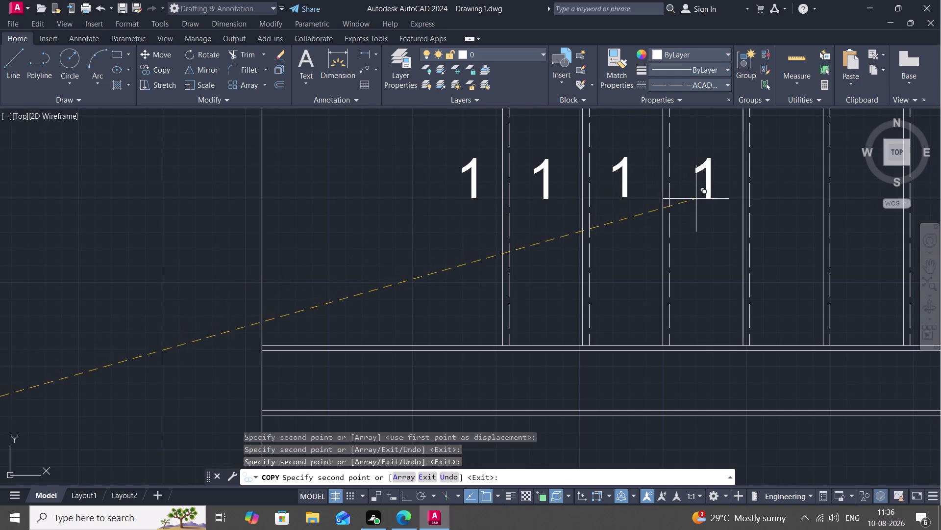
click(696, 196)
middle_drag(716, 231, 524, 286)
scroll(down, 3)
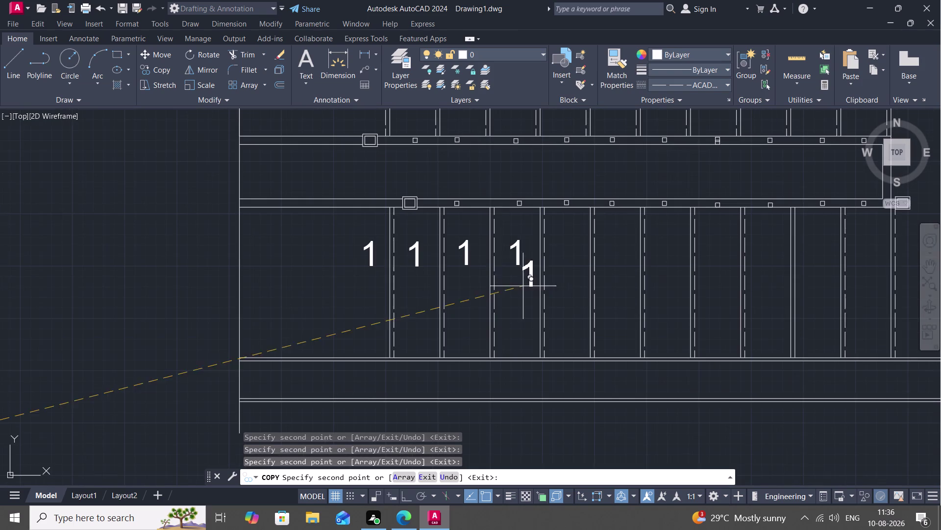
click(564, 265)
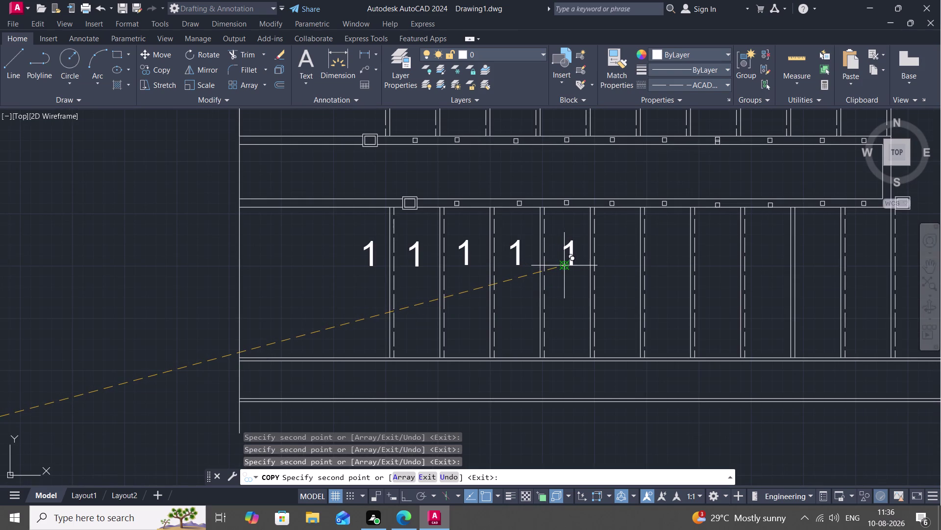
Place copies of 1 in the remaining six lower treads.
scroll(down, 3)
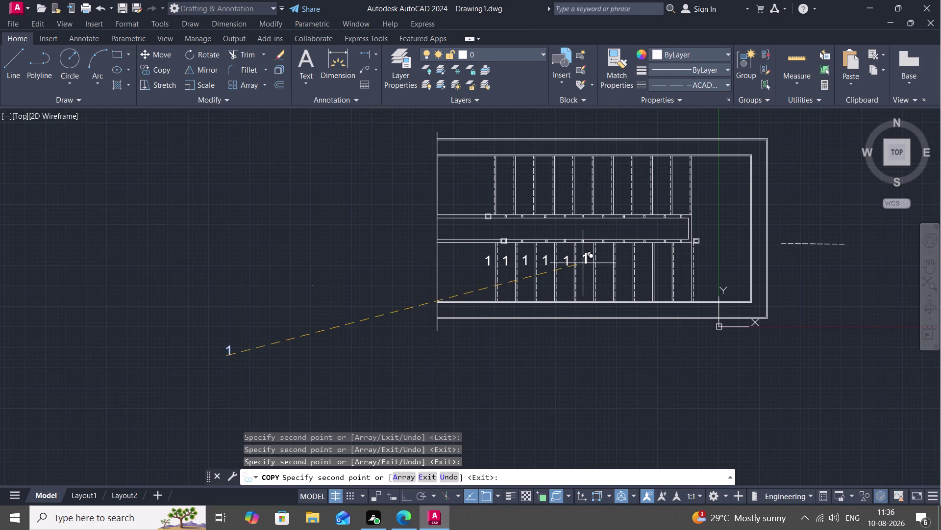
scroll(up, 3)
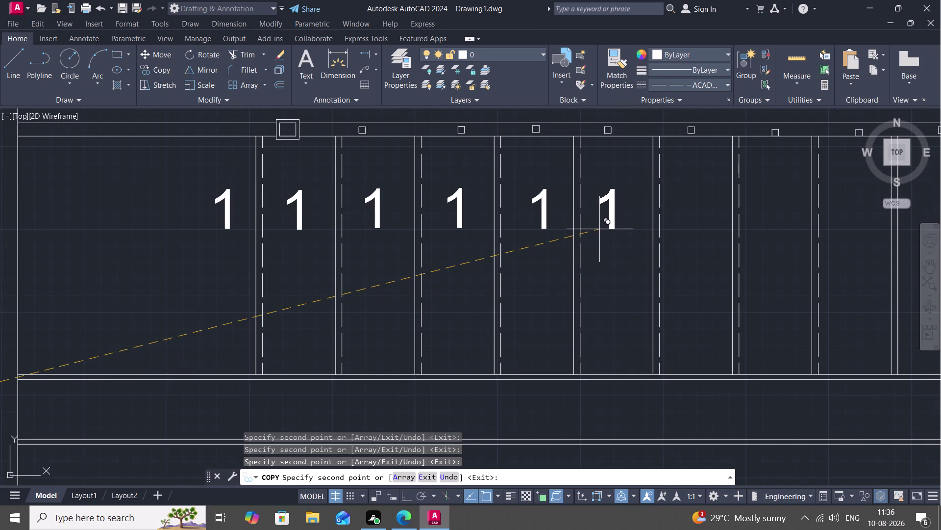
click(599, 229)
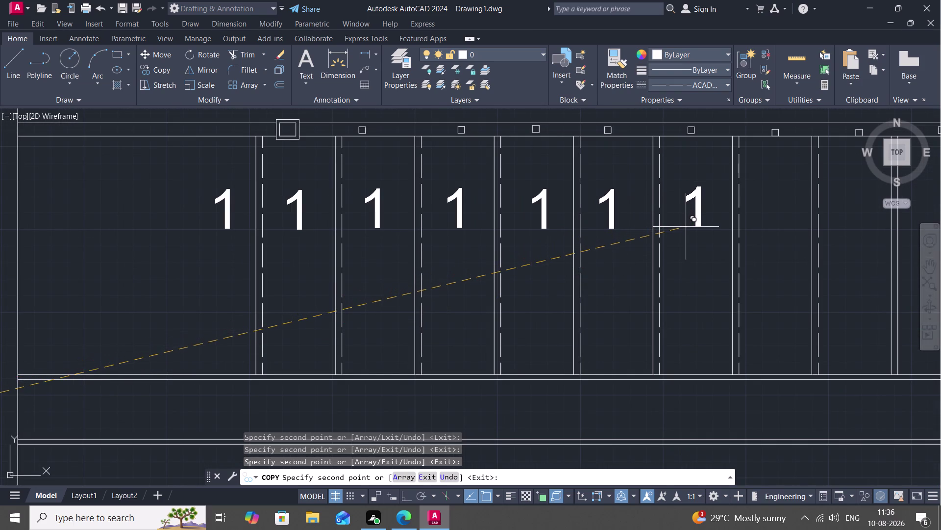
click(684, 229)
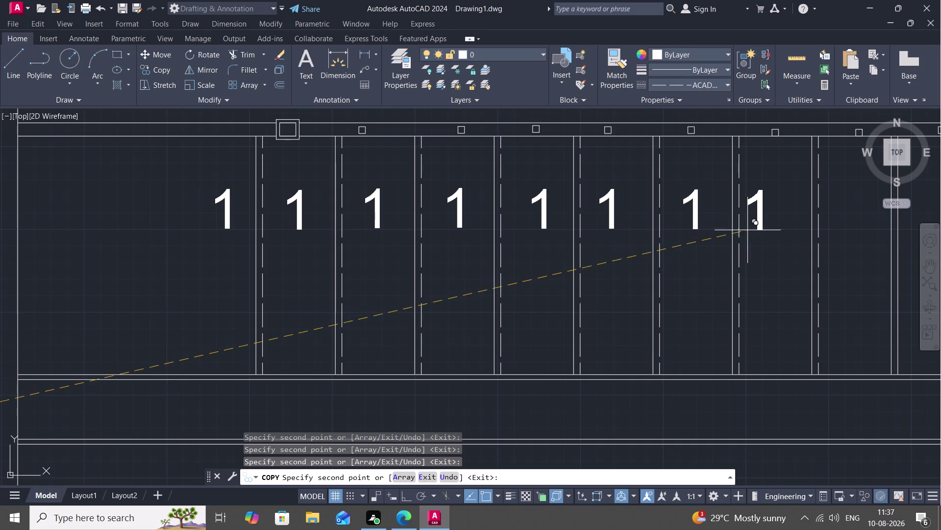
click(765, 228)
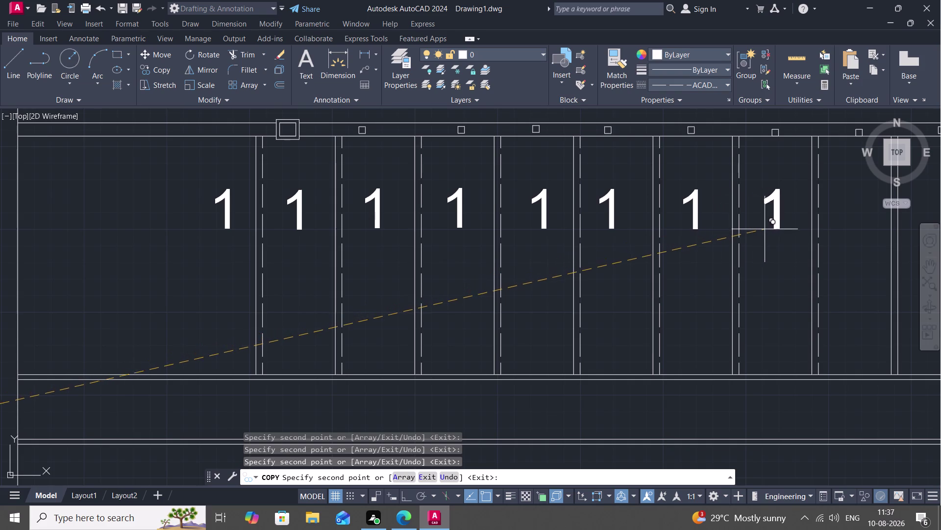
middle_drag(768, 279, 707, 303)
scroll(down, 3)
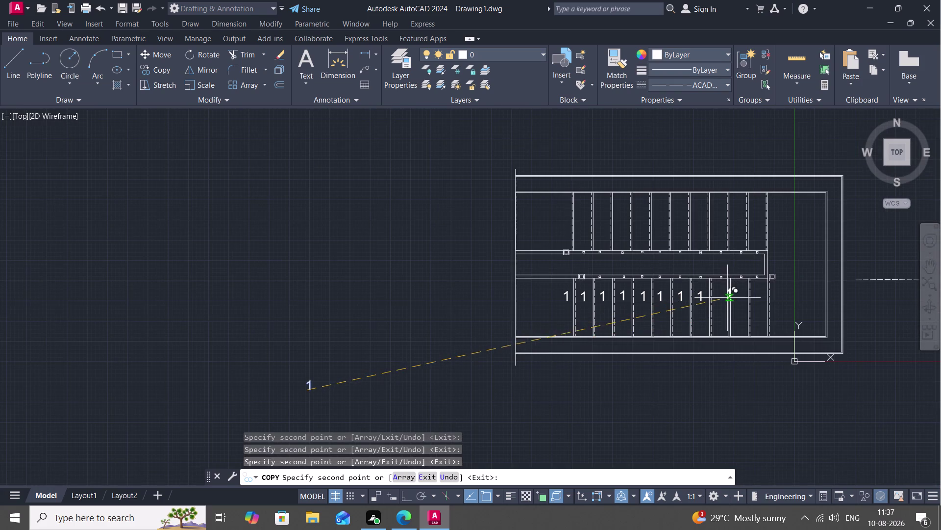
scroll(up, 3)
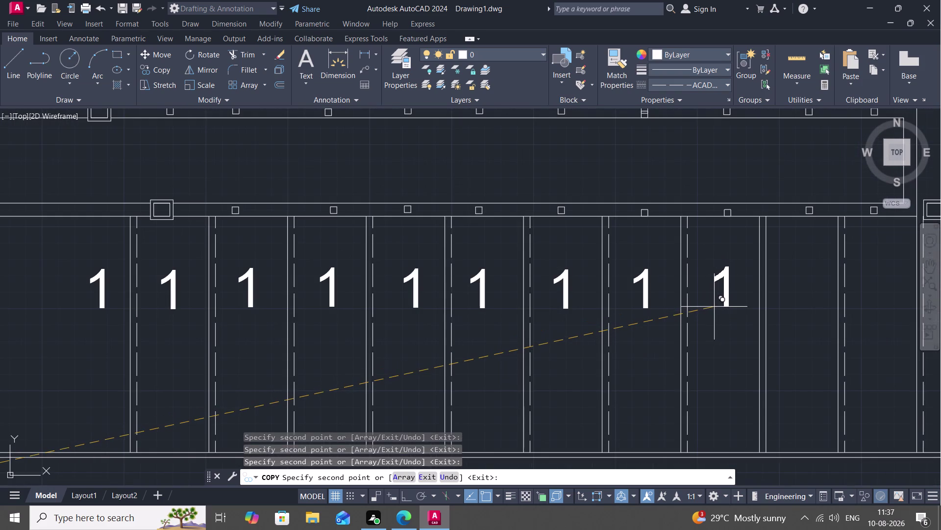
click(717, 307)
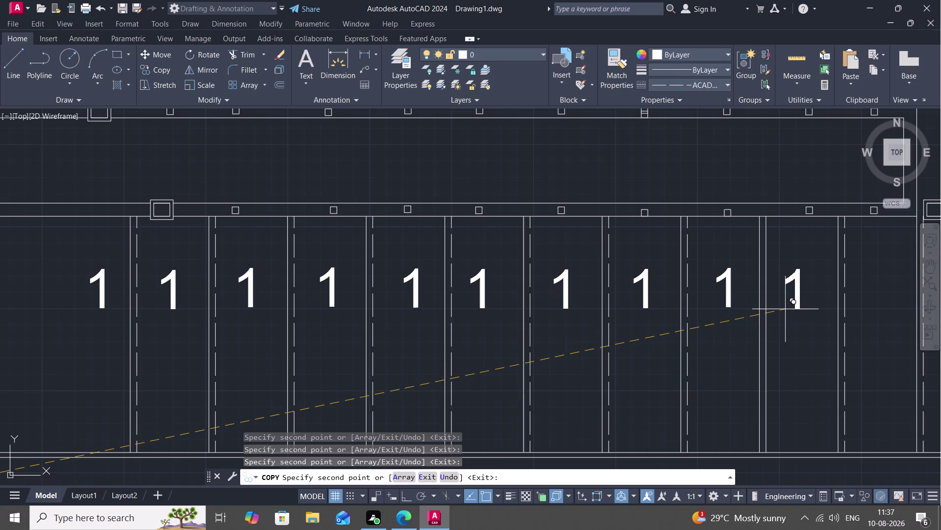
click(793, 306)
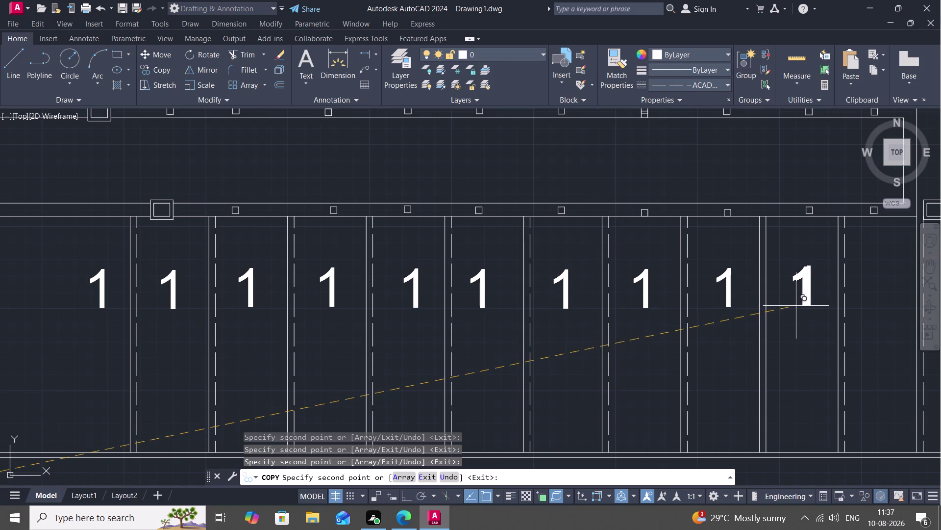
middle_drag(849, 314, 736, 336)
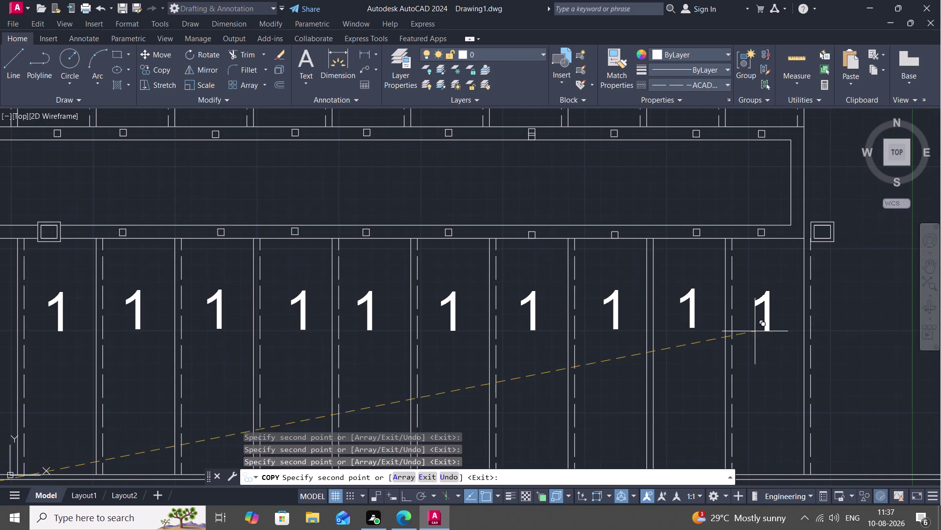
click(761, 331)
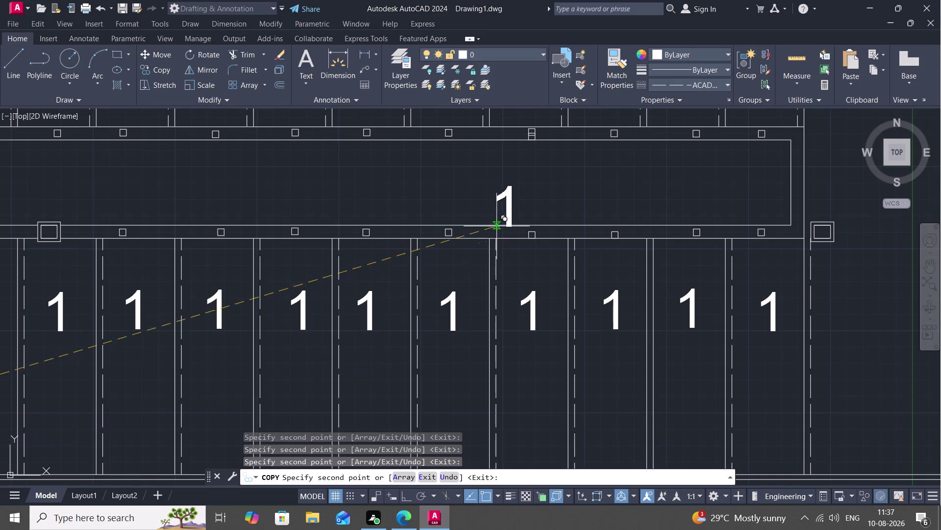
Place copies of 1 in eight treads of the upper flight, working leftward.
middle_drag(496, 216, 477, 449)
scroll(down, 3)
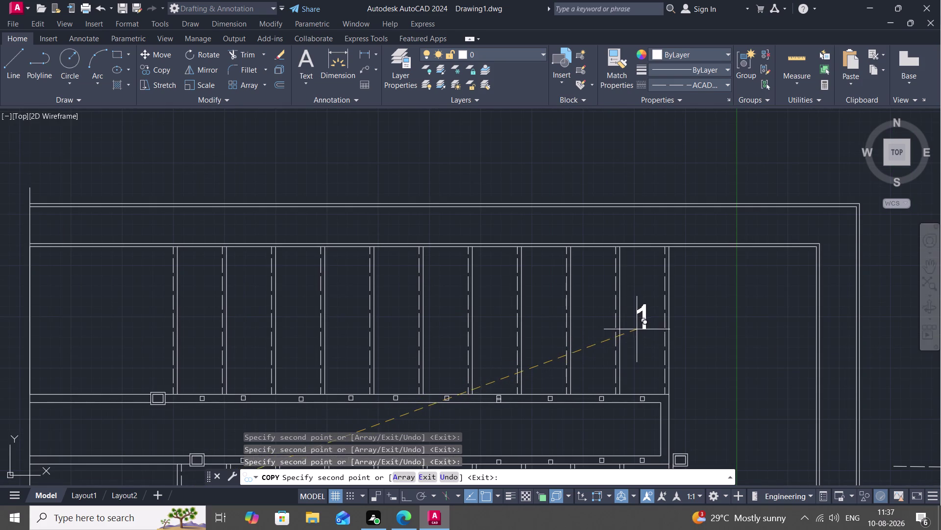
scroll(down, 3)
middle_drag(636, 316, 632, 281)
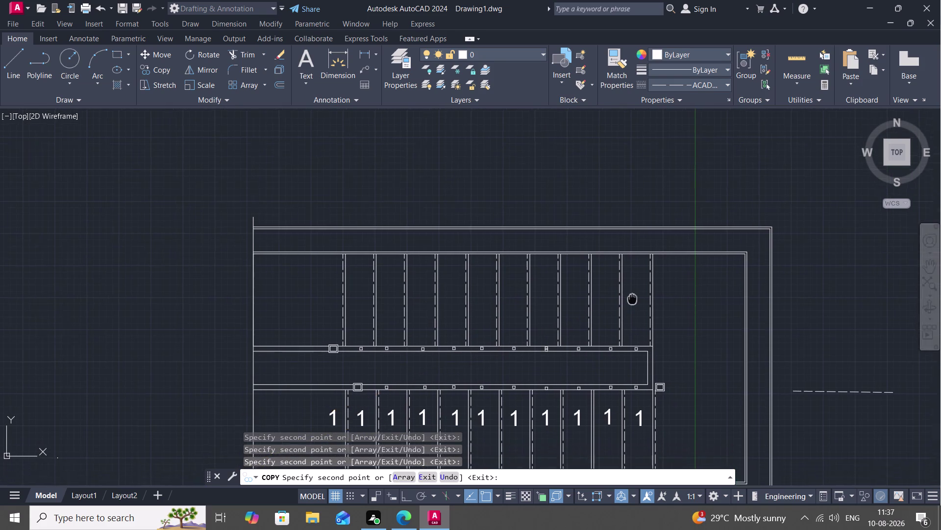
middle_drag(632, 282, 633, 277)
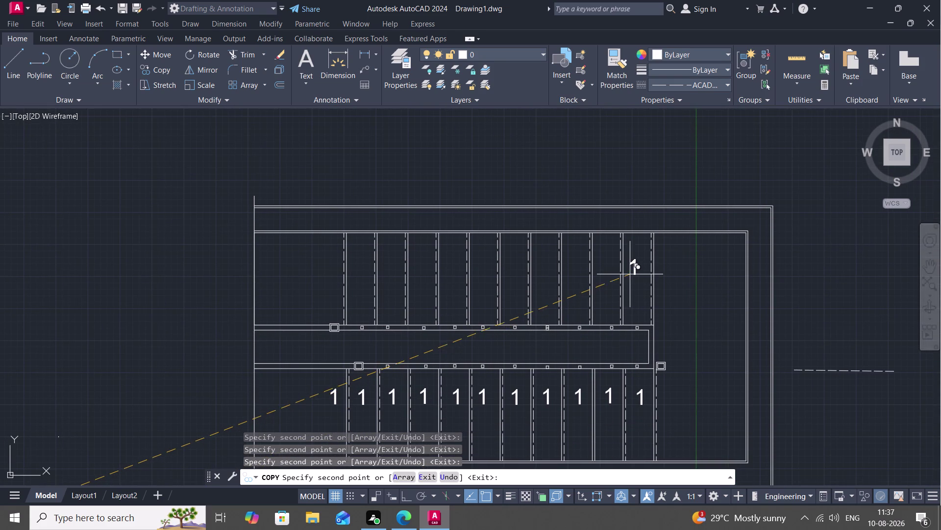
click(632, 284)
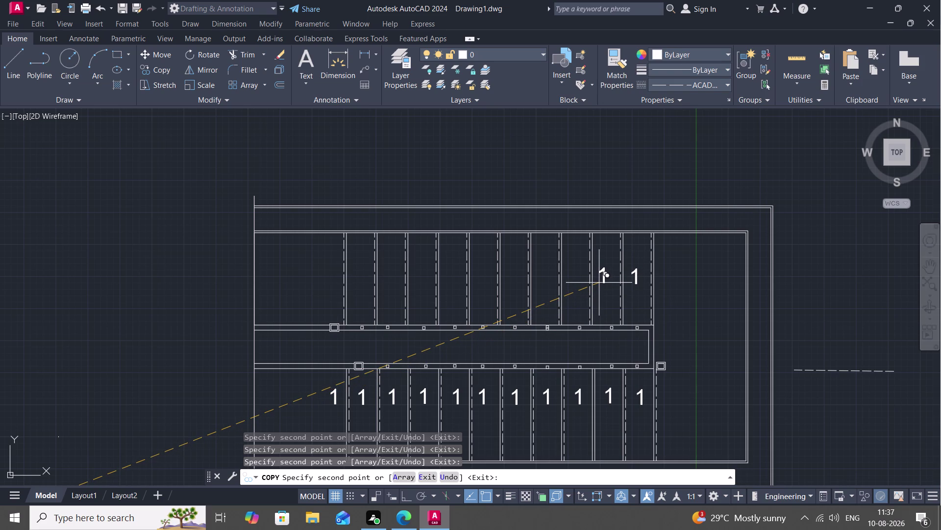
click(599, 283)
scroll(up, 3)
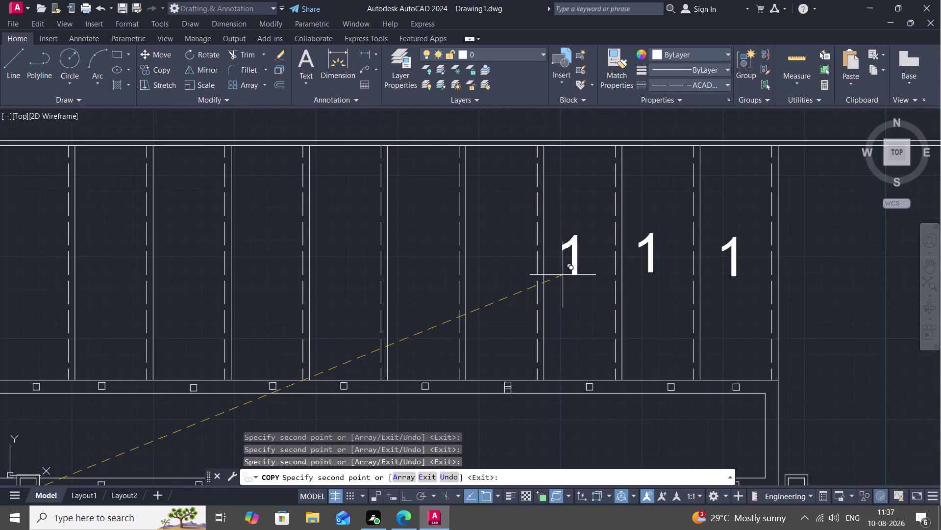
click(563, 274)
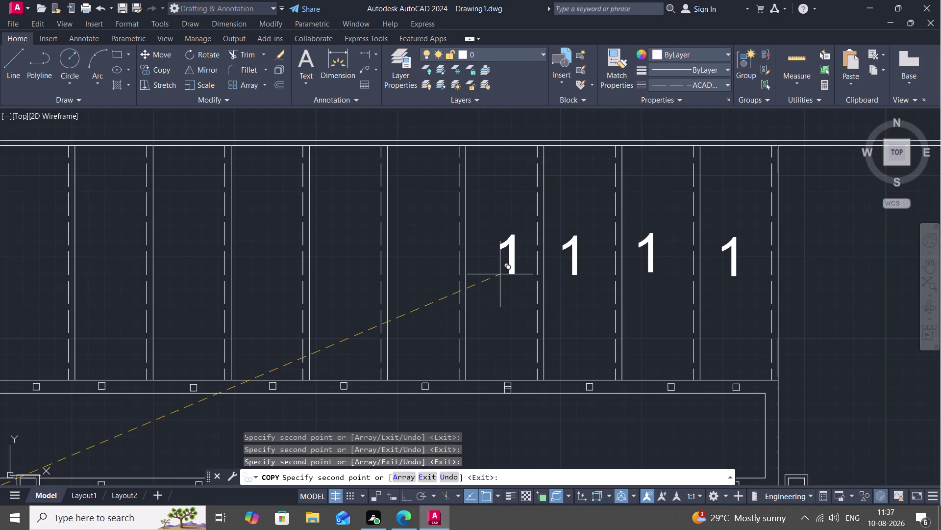
click(498, 276)
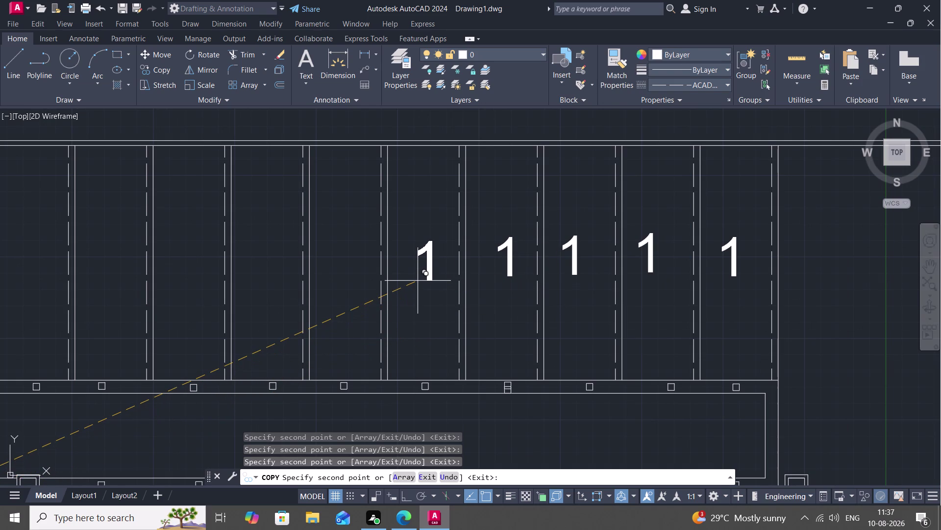
click(418, 280)
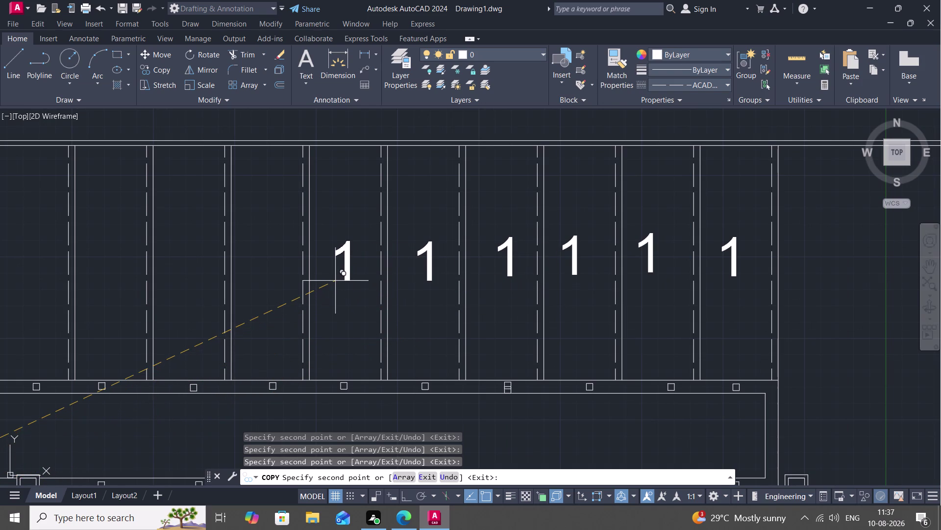
click(334, 280)
click(252, 281)
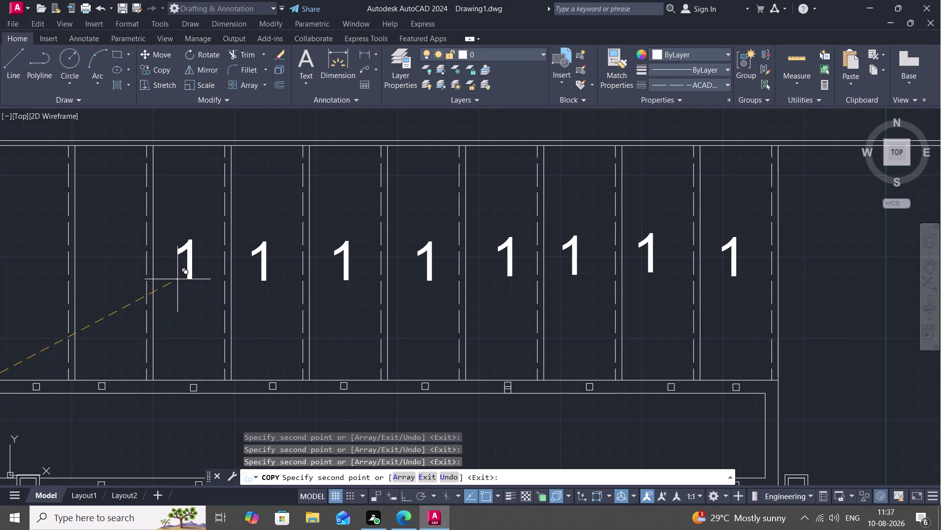
click(177, 279)
Label the last three upper treads with 1 and end the copy.
middle_drag(111, 294, 185, 294)
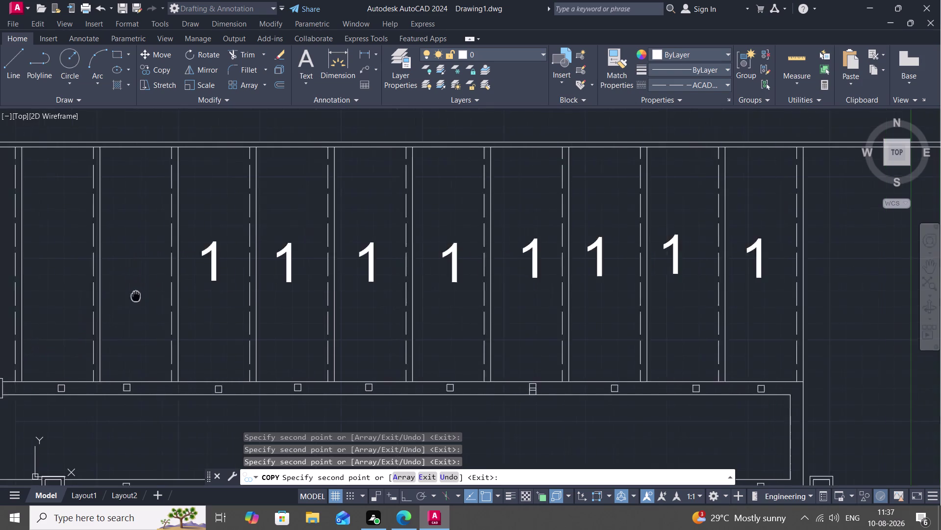
middle_drag(184, 294, 344, 274)
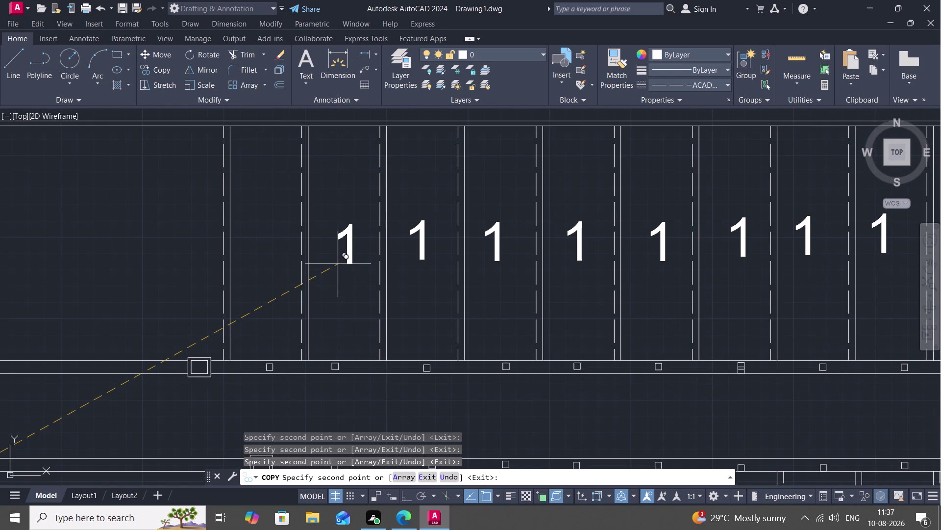
click(338, 261)
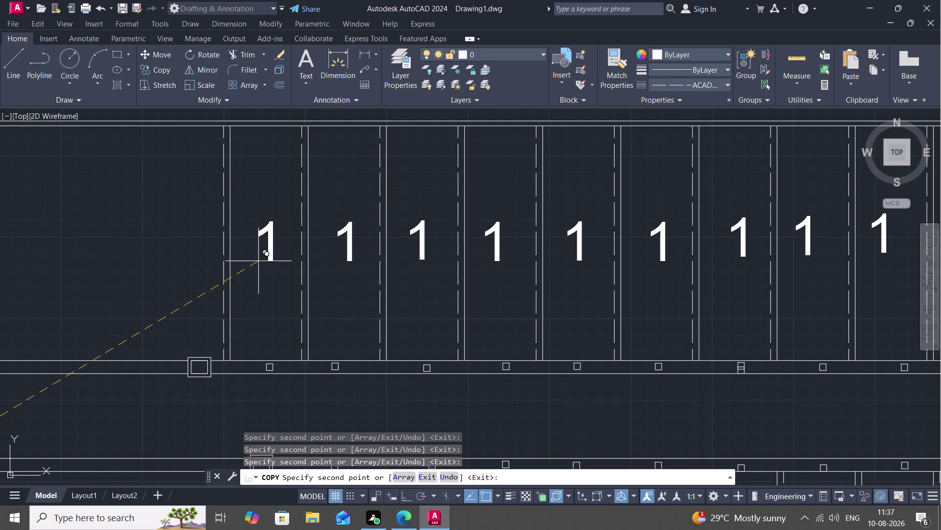
click(260, 260)
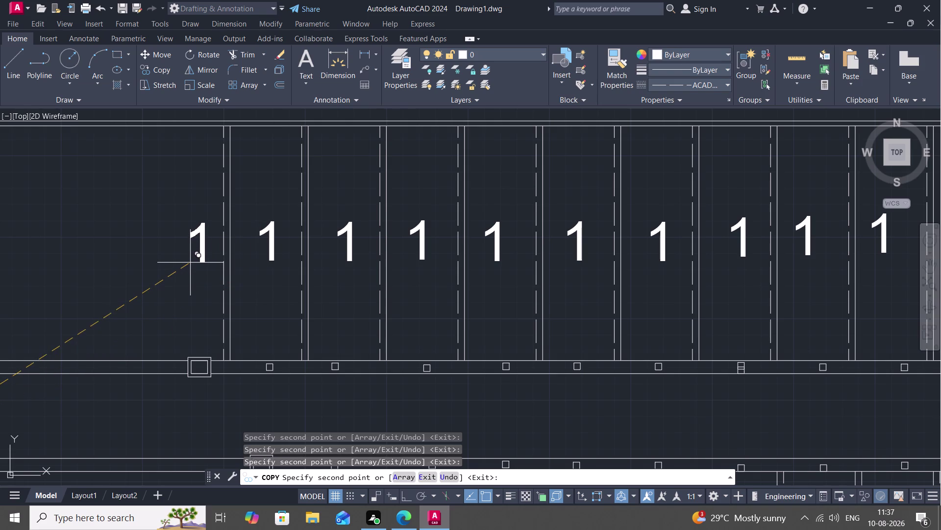
click(192, 260)
key(Escape)
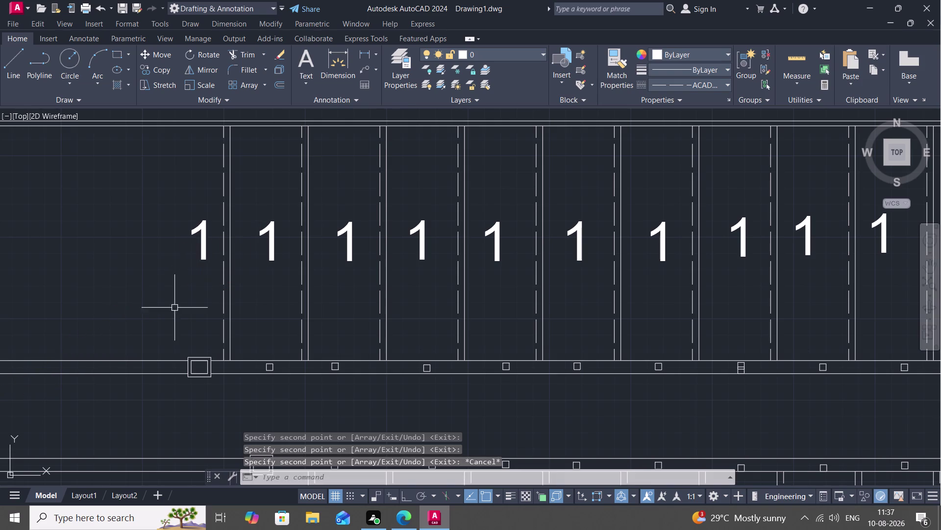
Recentre the whole stair plan and switch to the Express Tools ribbon tab.
scroll(down, 3)
scroll(down, 3)
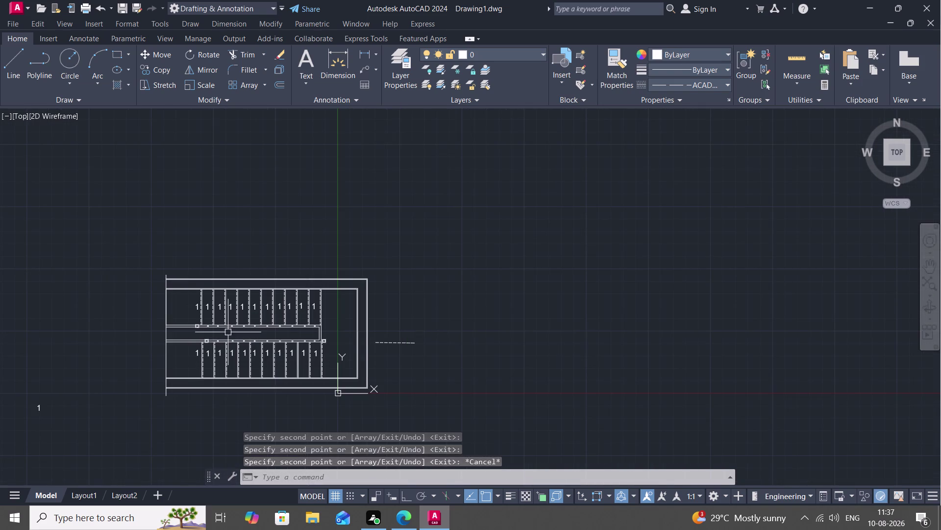
middle_drag(228, 332, 321, 300)
scroll(up, 3)
scroll(up, 3)
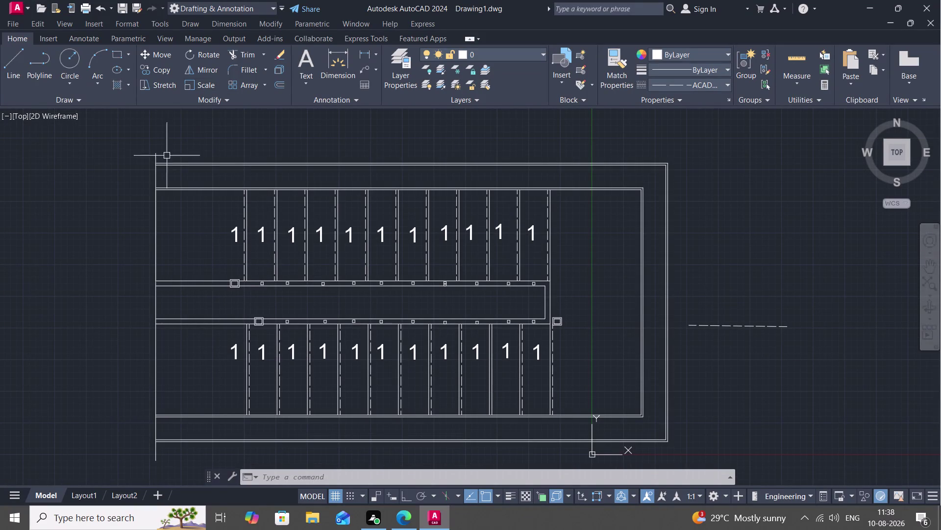
click(372, 39)
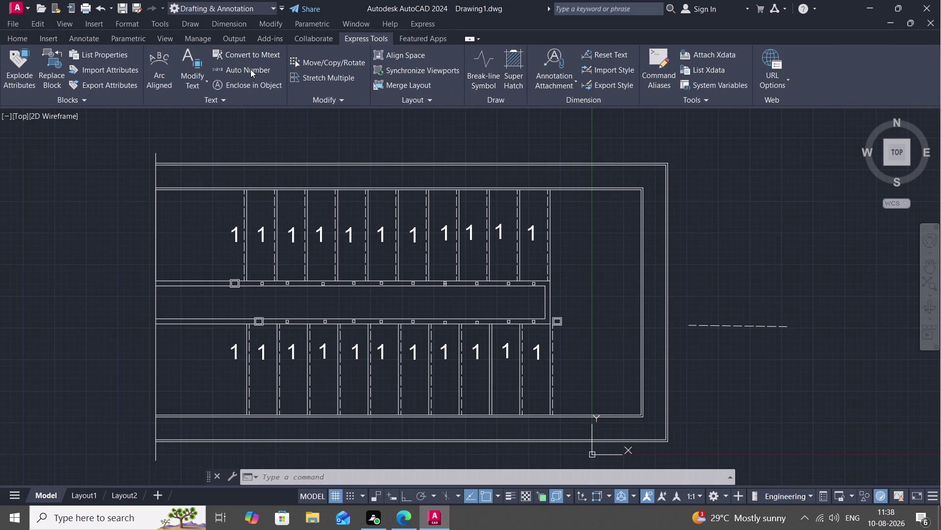
click(254, 85)
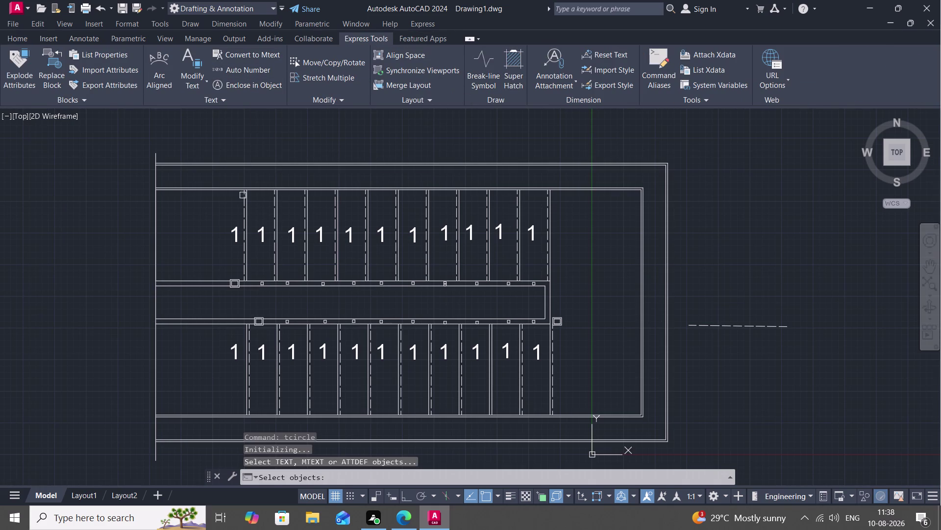
click(236, 232)
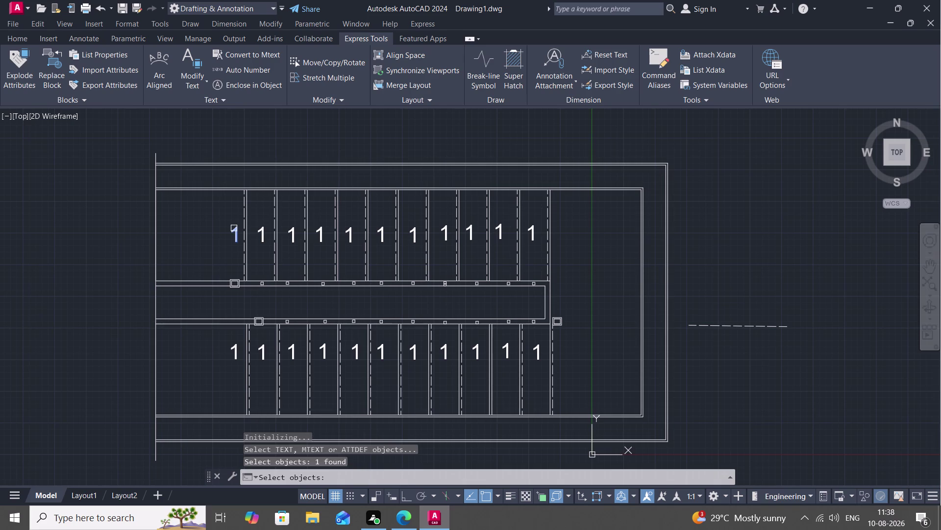
right_click(233, 228)
key(space)
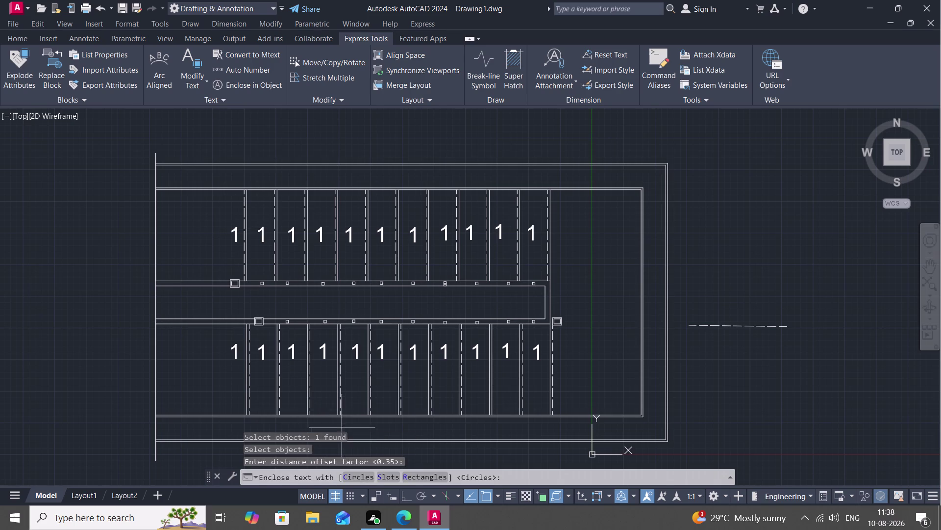
click(347, 475)
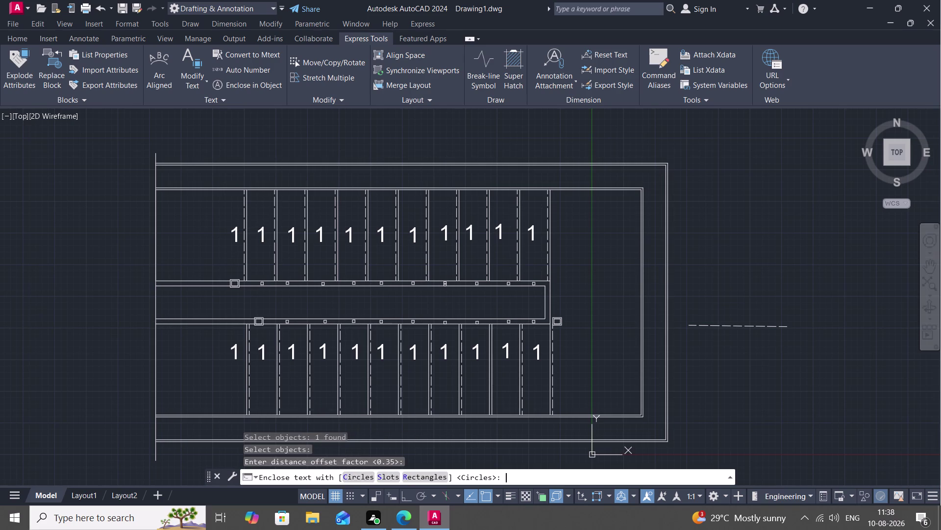
click(501, 475)
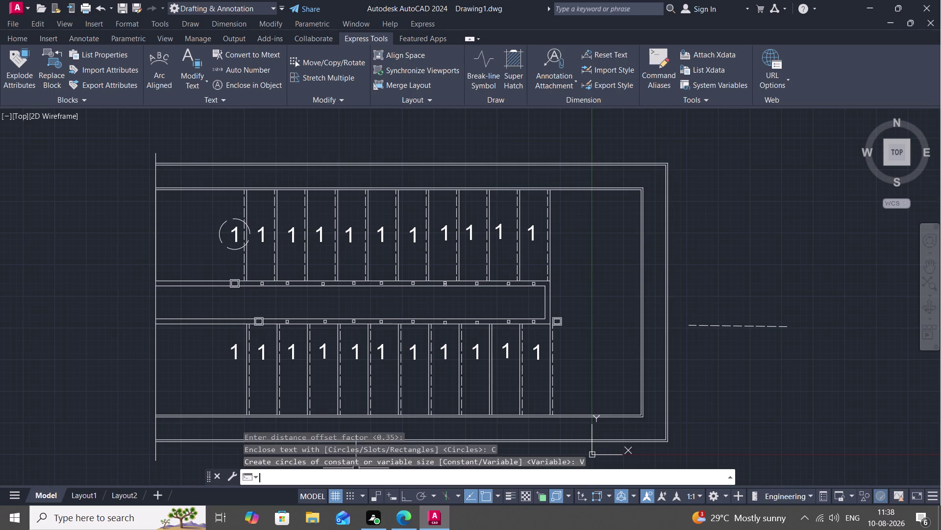
click(221, 240)
key(Delete)
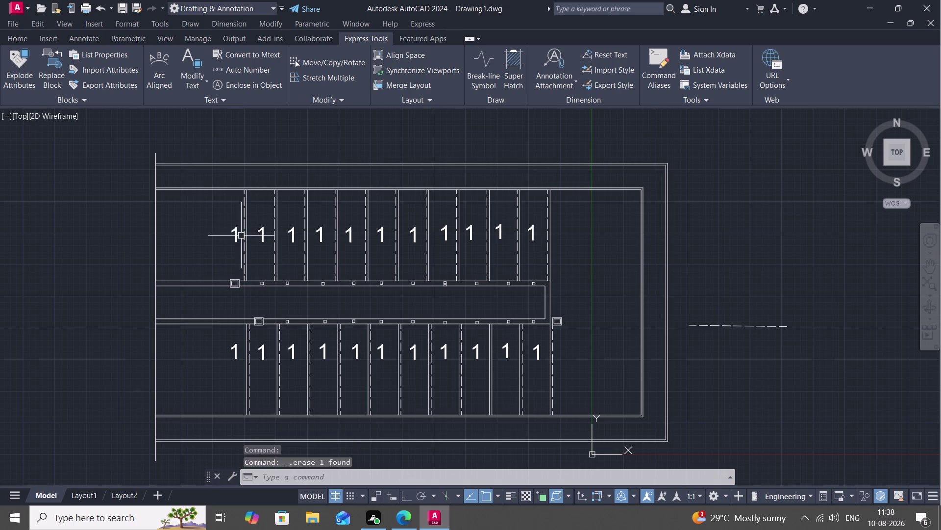
double_click(237, 236)
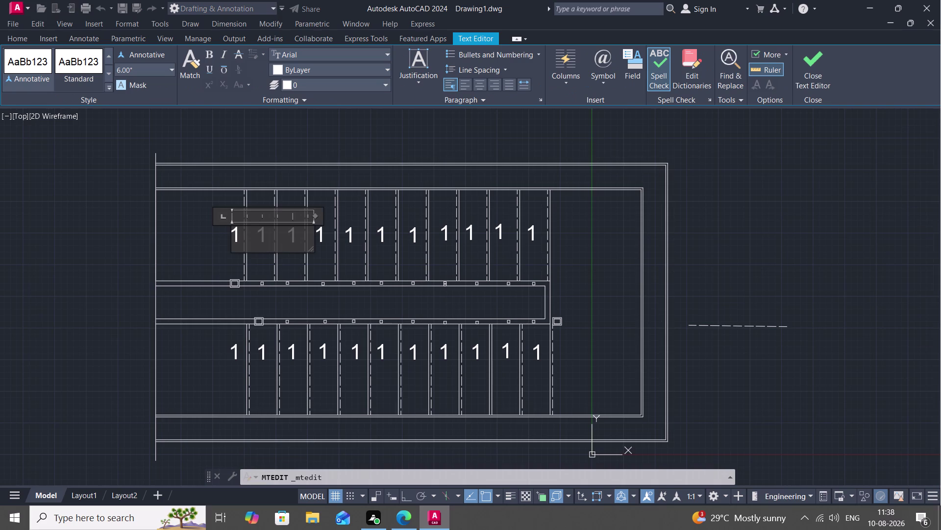
Shrink the first upper tread's 1 label to 3" text height and close the editor.
key(BackSpace)
key(2)
key(BackSpace)
key(1)
double_click(234, 226)
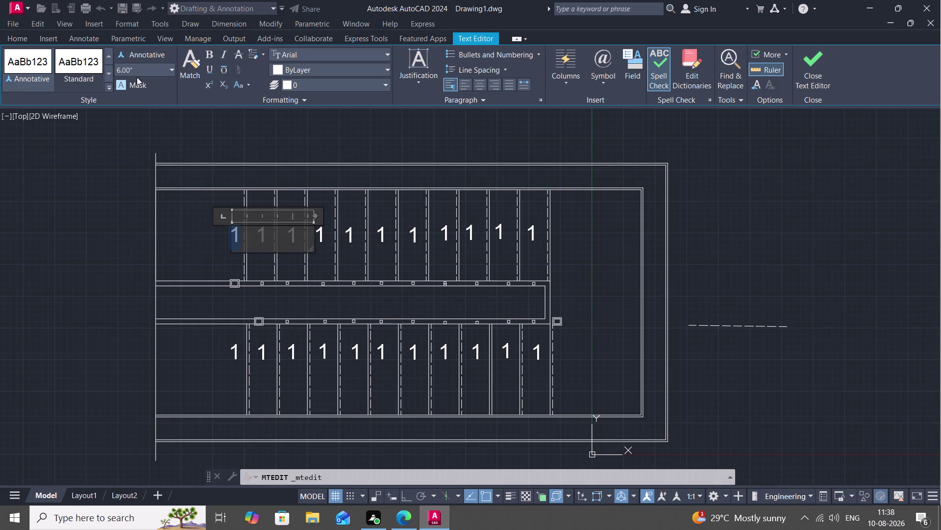
click(135, 70)
key(BackSpace)
key(3)
key(shift+quotedbl)
key(Return)
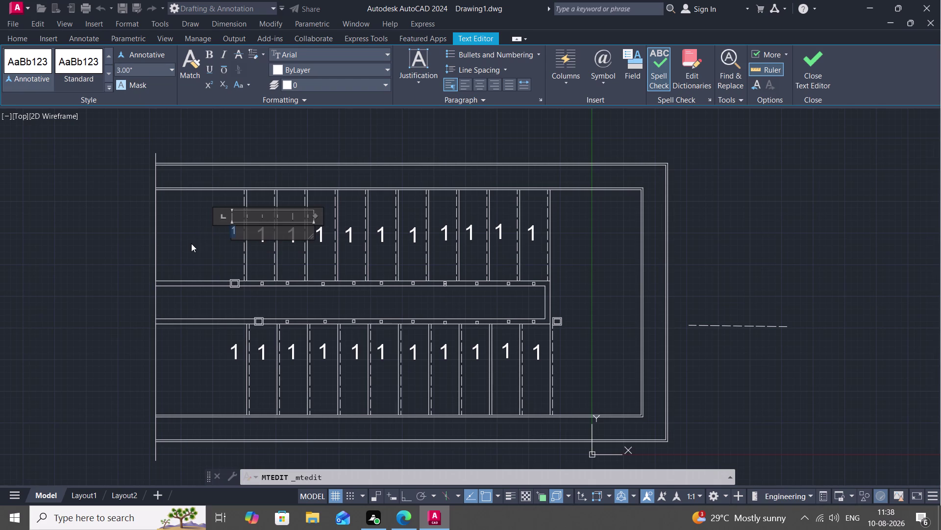
key(Escape)
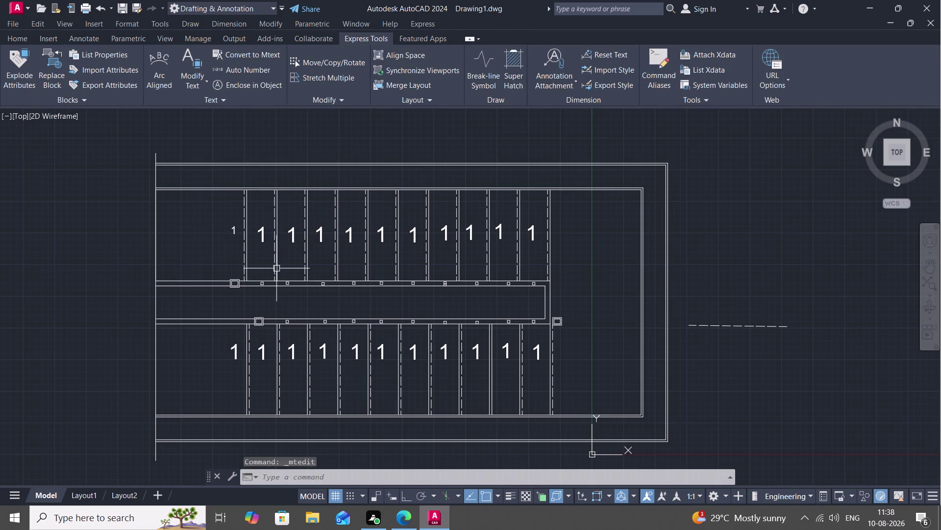
Select and delete the duplicate 1 labels on the upper flight's treads.
click(264, 234)
click(292, 234)
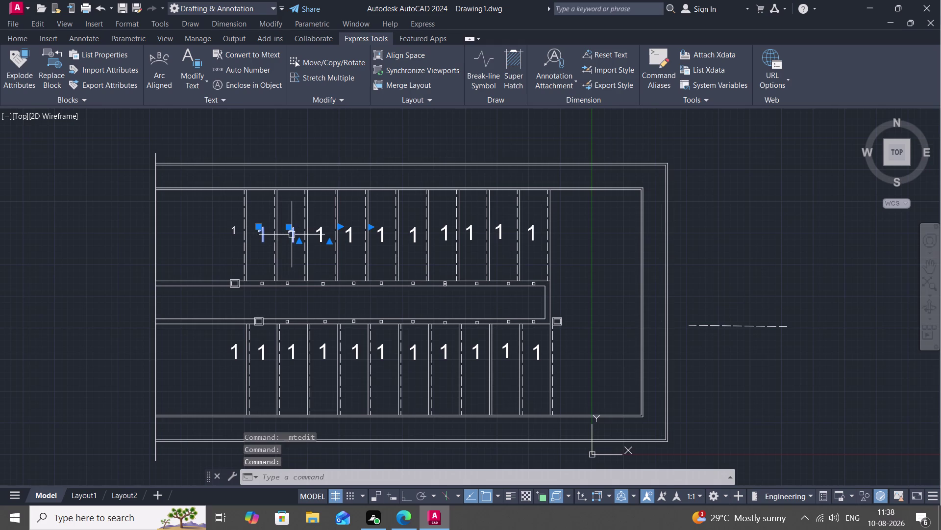
click(320, 234)
click(351, 235)
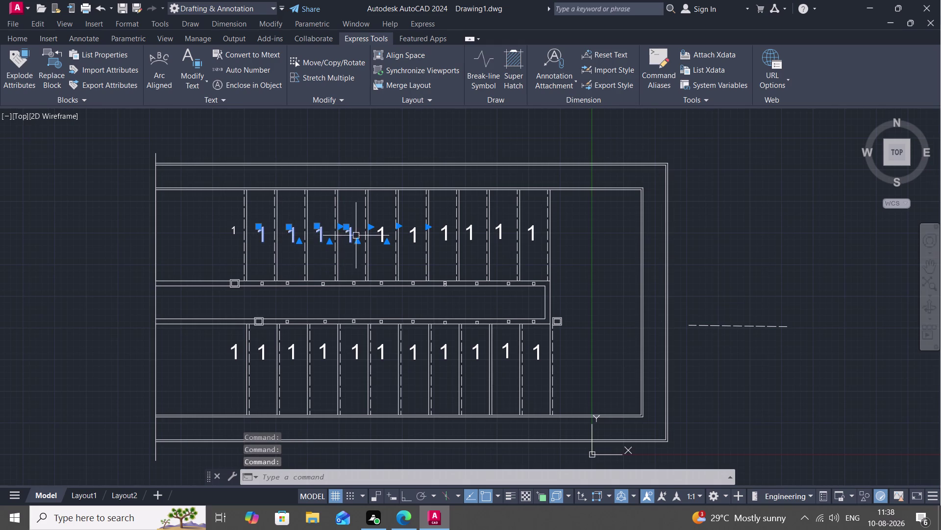
click(387, 232)
click(411, 233)
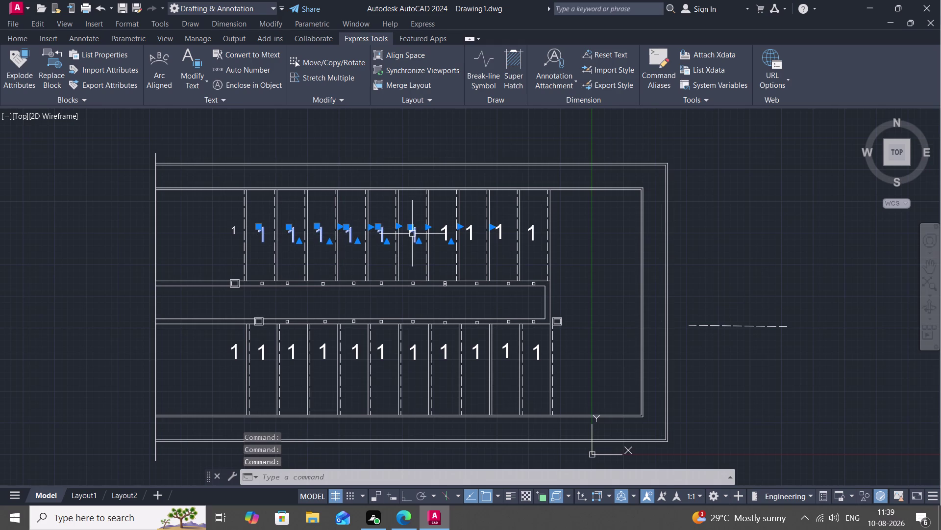
click(448, 228)
drag(469, 228, 478, 227)
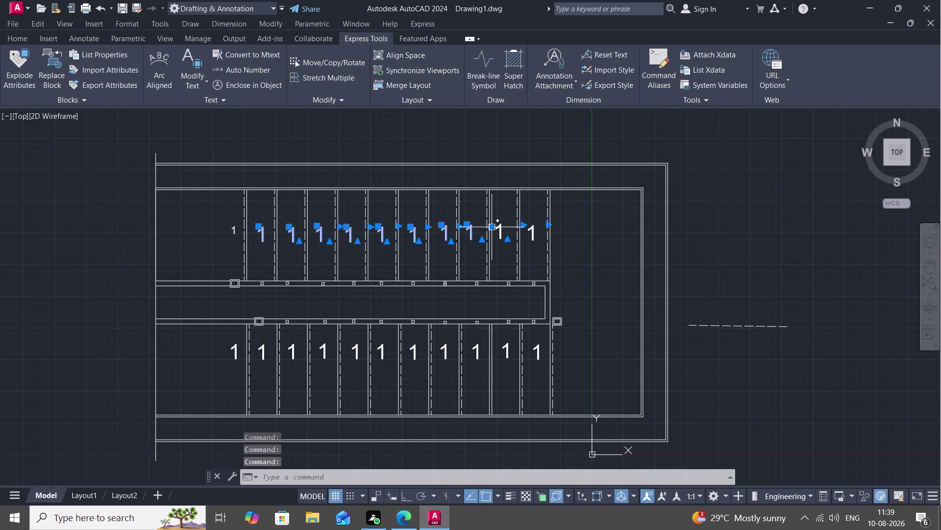
click(502, 226)
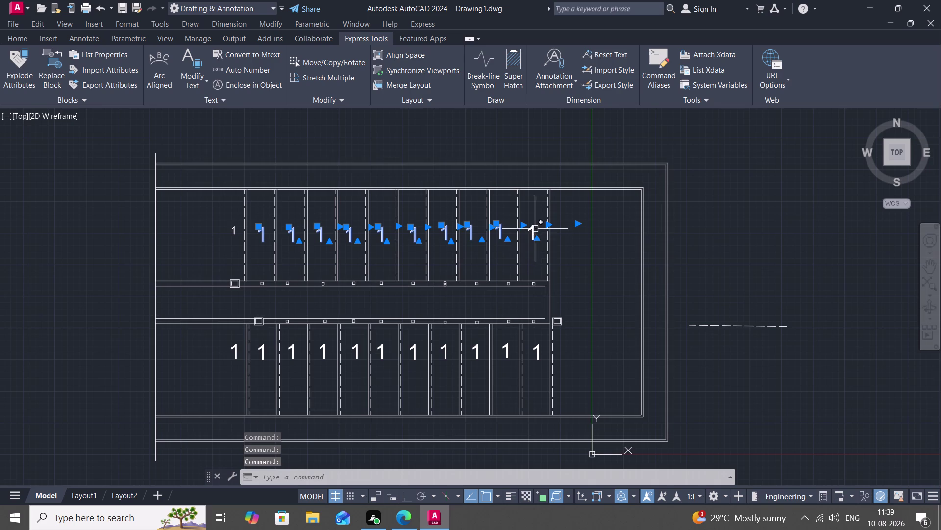
click(533, 227)
key(Delete)
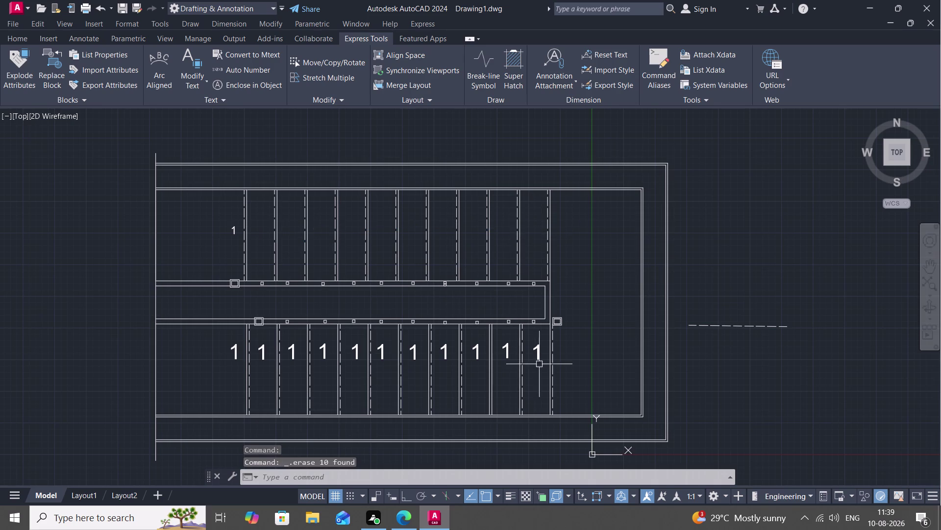
Select and delete the right-hand lower tread 1 labels.
click(542, 349)
click(508, 350)
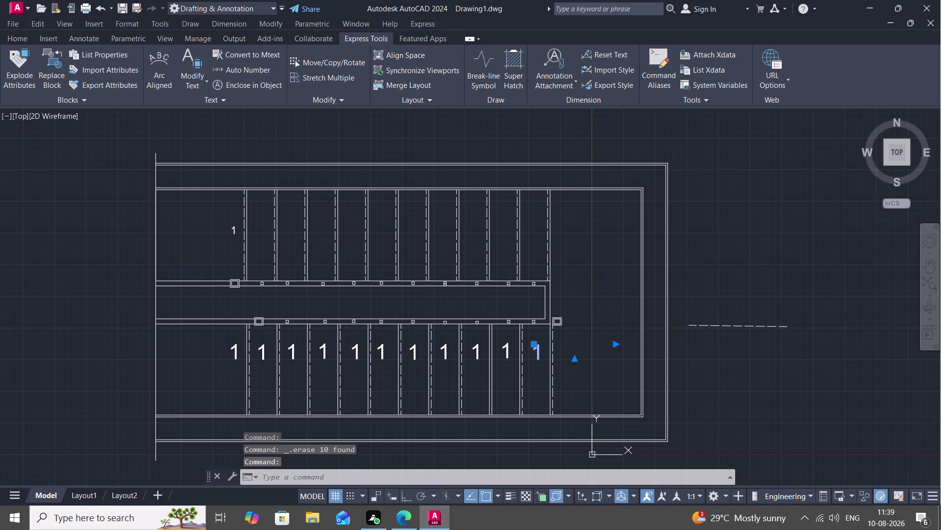
click(480, 348)
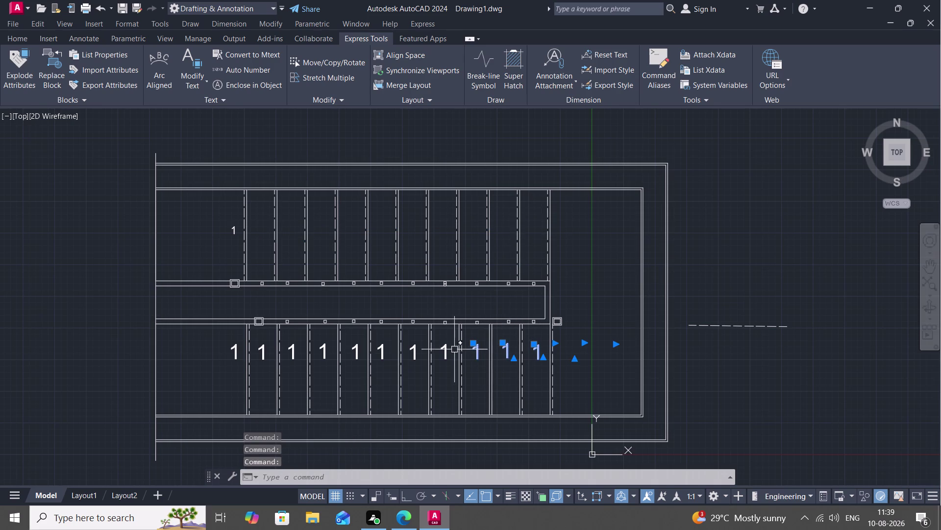
click(447, 353)
click(414, 352)
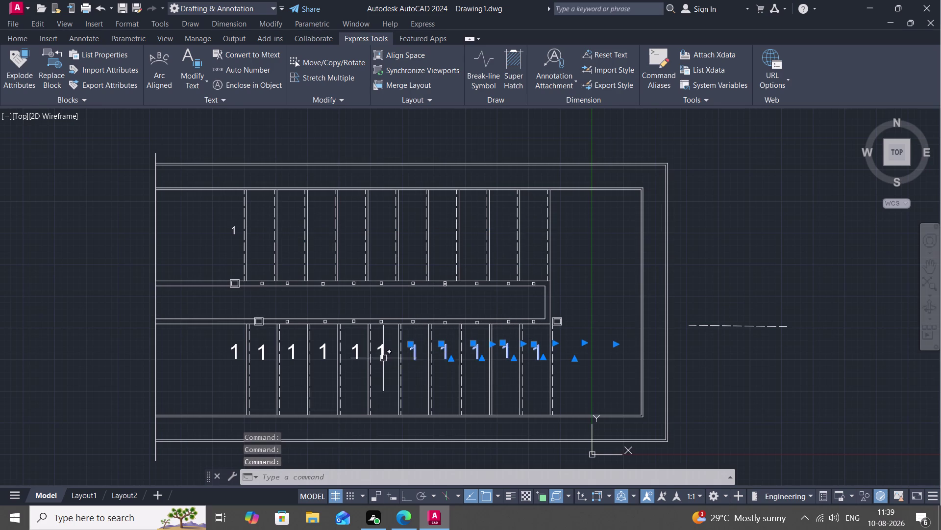
click(385, 354)
key(Delete)
Select and delete the remaining left-hand lower tread 1 labels.
click(356, 351)
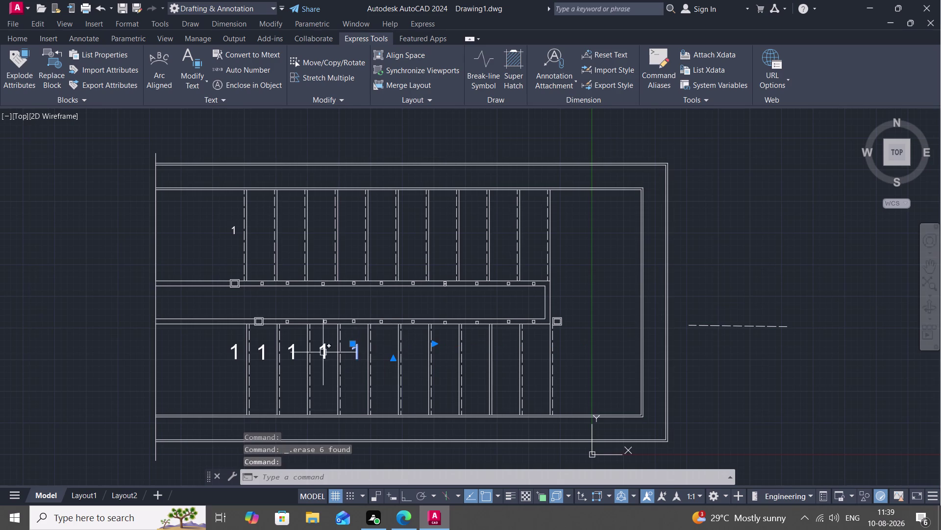
click(323, 352)
click(295, 354)
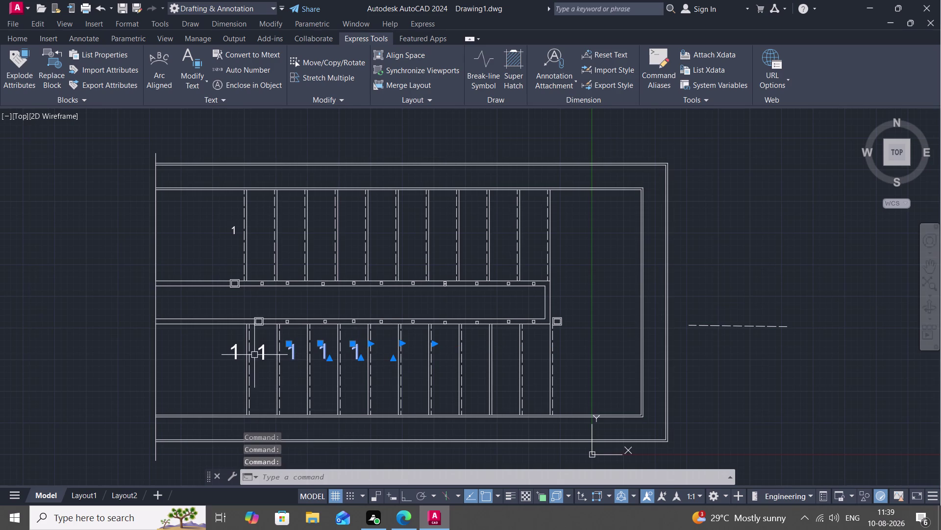
click(263, 354)
click(237, 351)
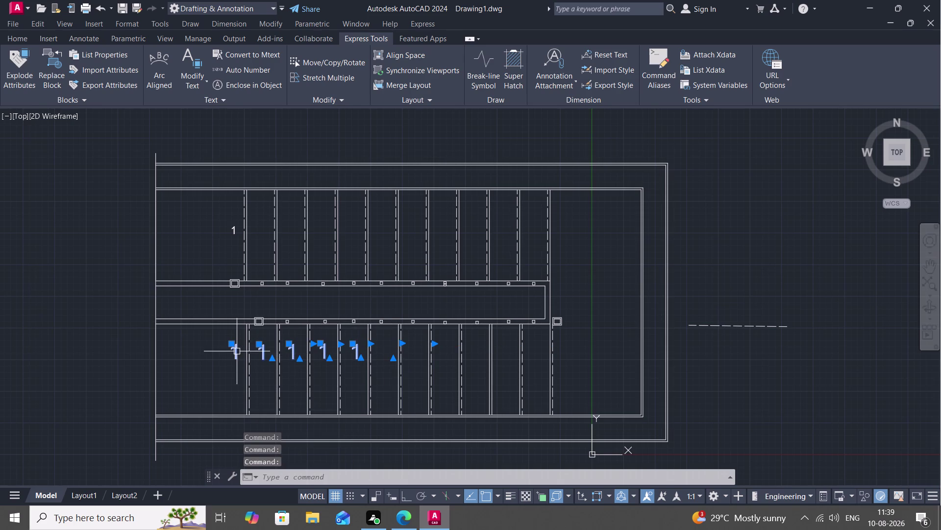
key(Delete)
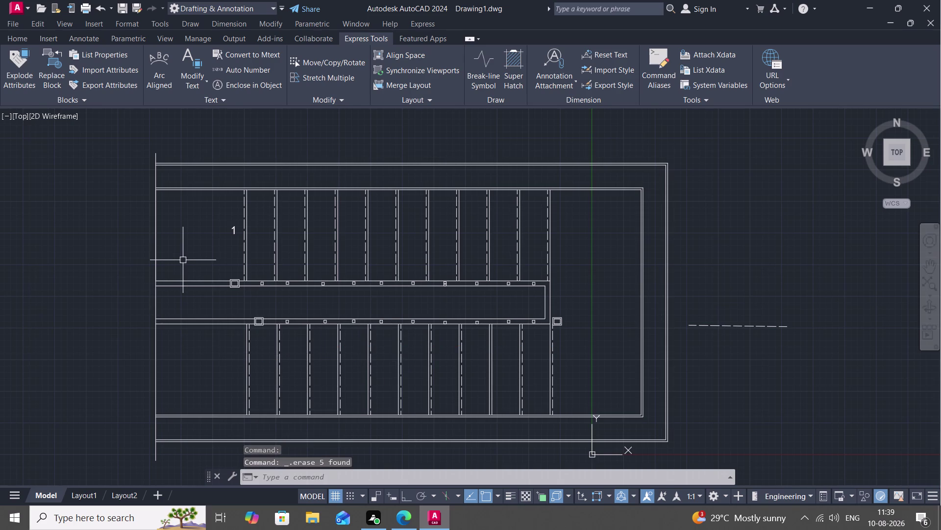
Clear the pending input and start the COPY command with CO.
key(v)
key(BackSpace)
text(co)
key(space)
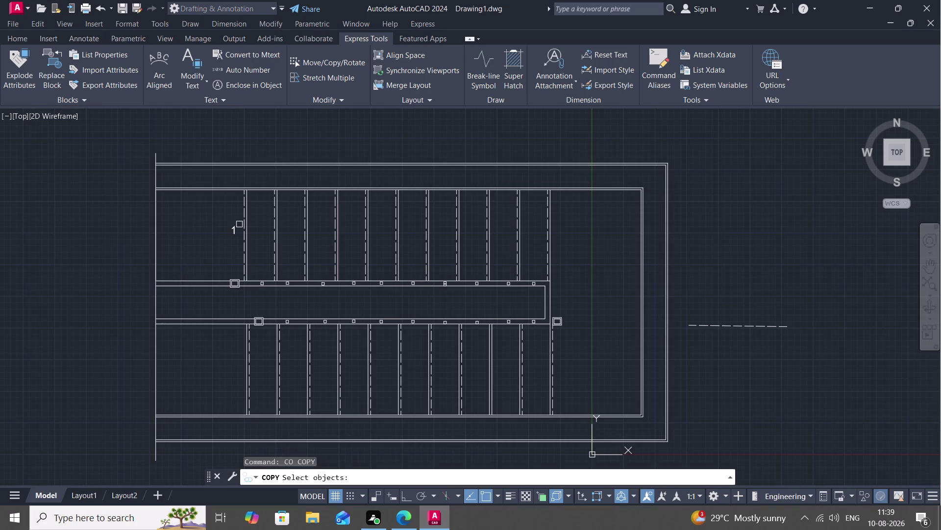
Copy the '1' label from its own position into the first five upper treads.
click(234, 231)
right_click(234, 231)
click(234, 231)
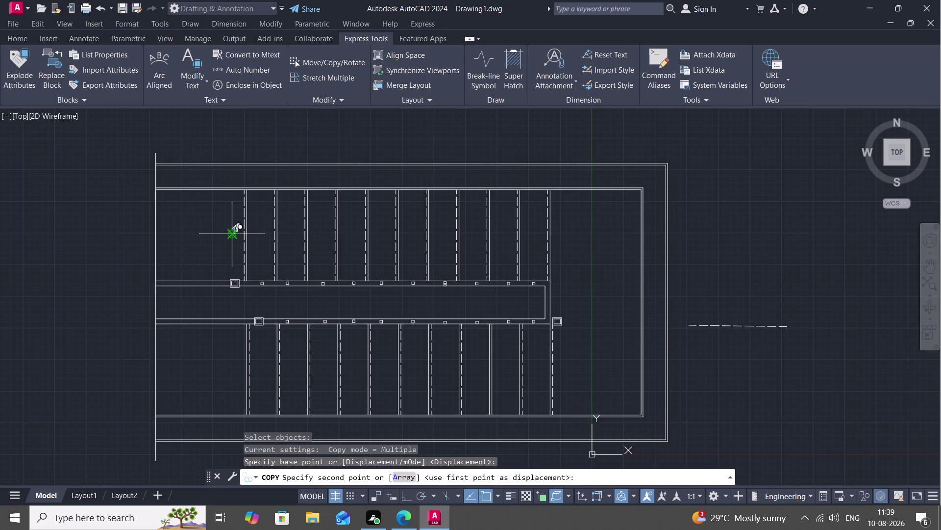
scroll(up, 3)
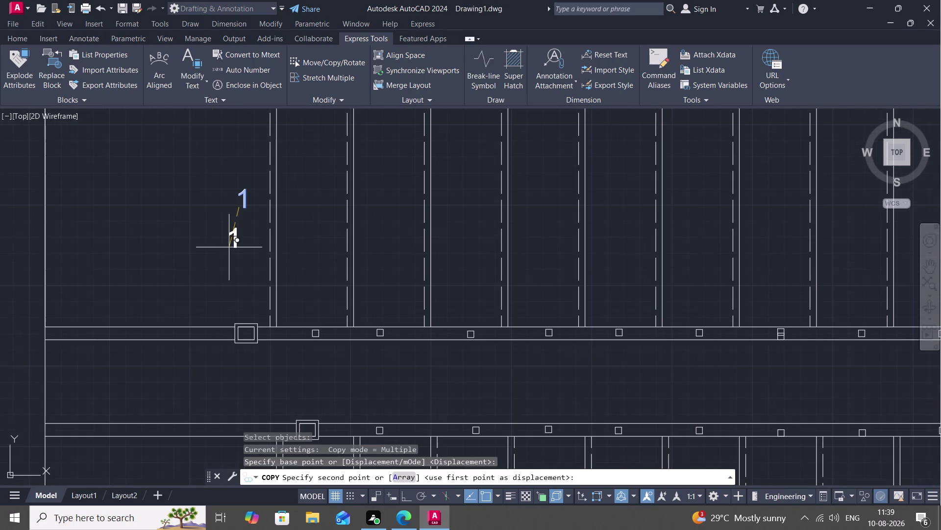
click(220, 253)
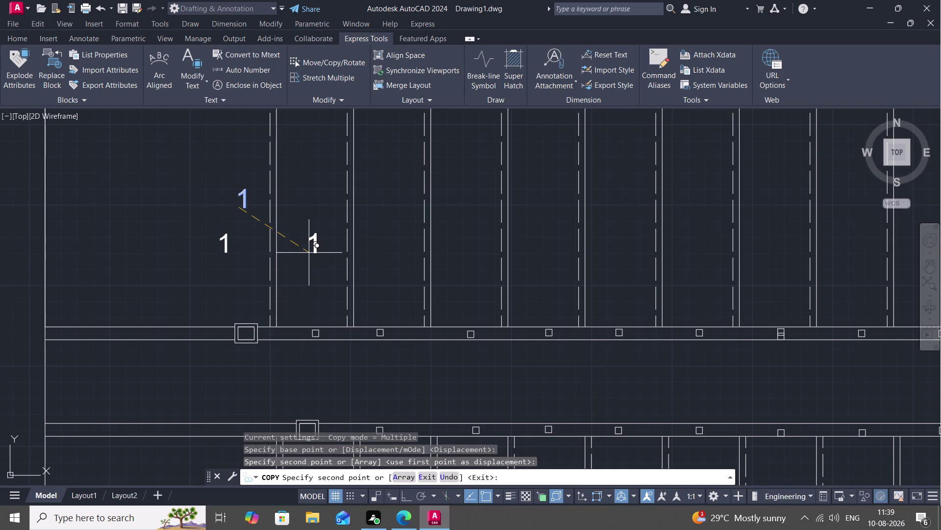
scroll(up, 3)
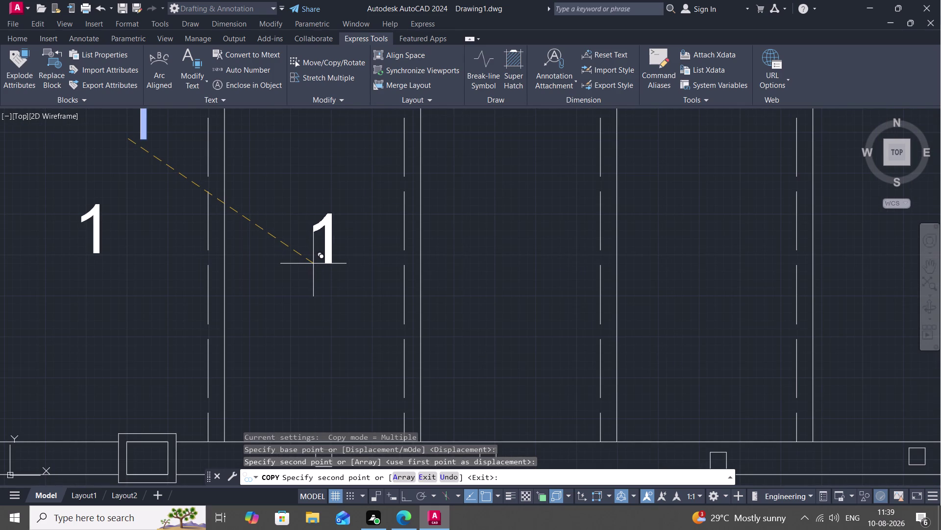
click(313, 263)
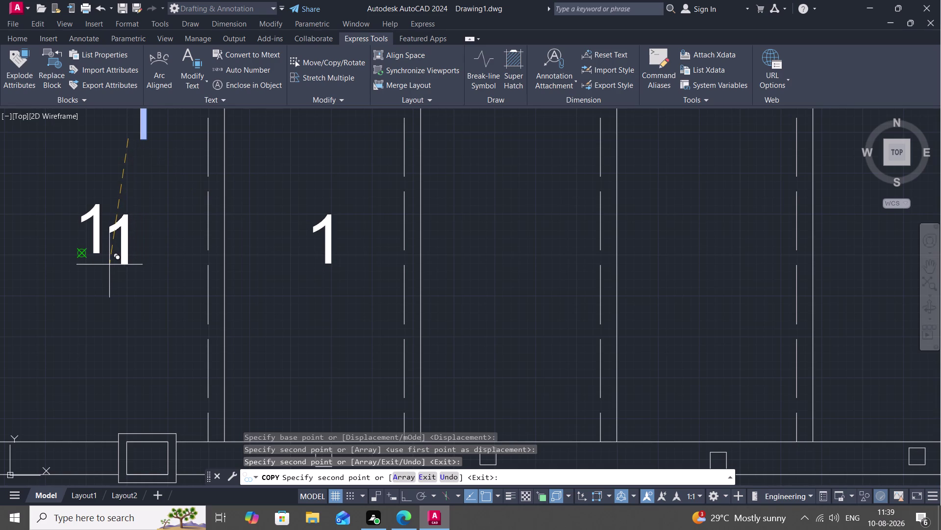
click(109, 265)
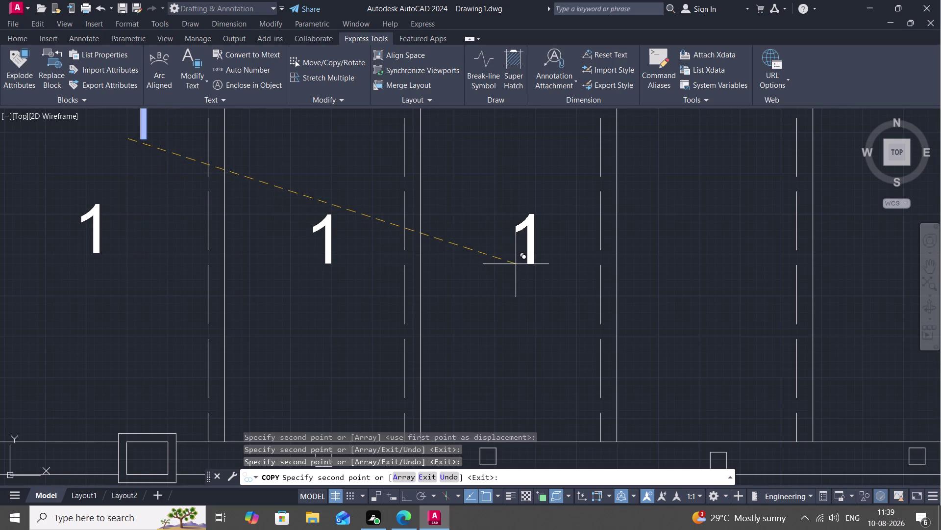
click(511, 264)
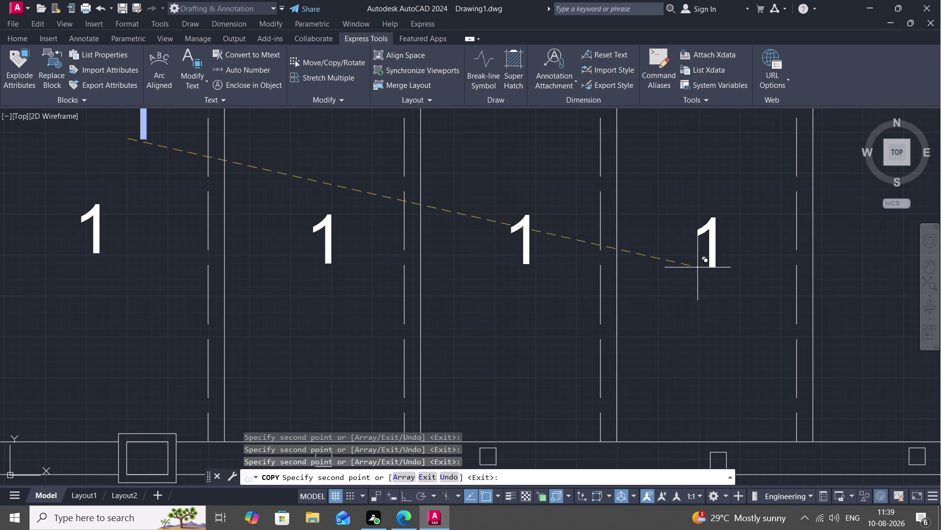
click(702, 266)
Pan along the upper flight and place three more '1' copies in the following treads.
middle_drag(737, 267, 632, 252)
scroll(down, 3)
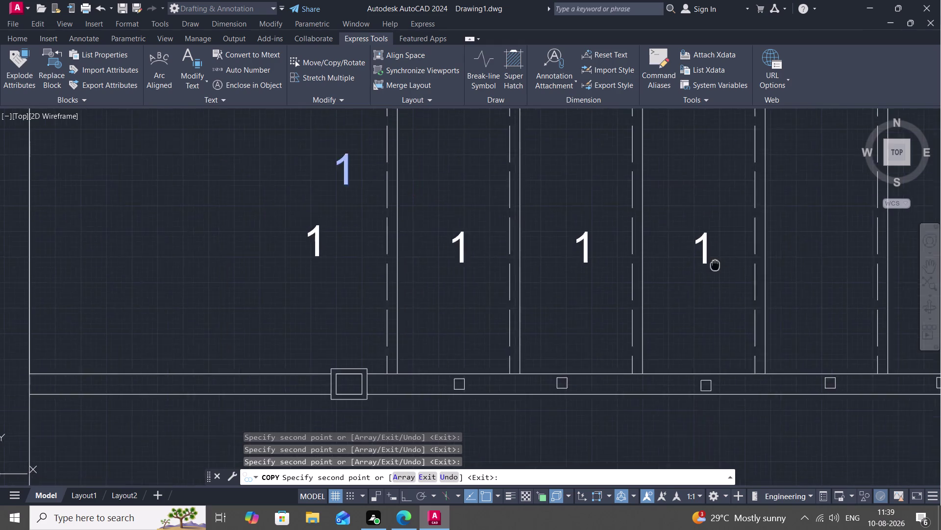
middle_drag(632, 252, 474, 248)
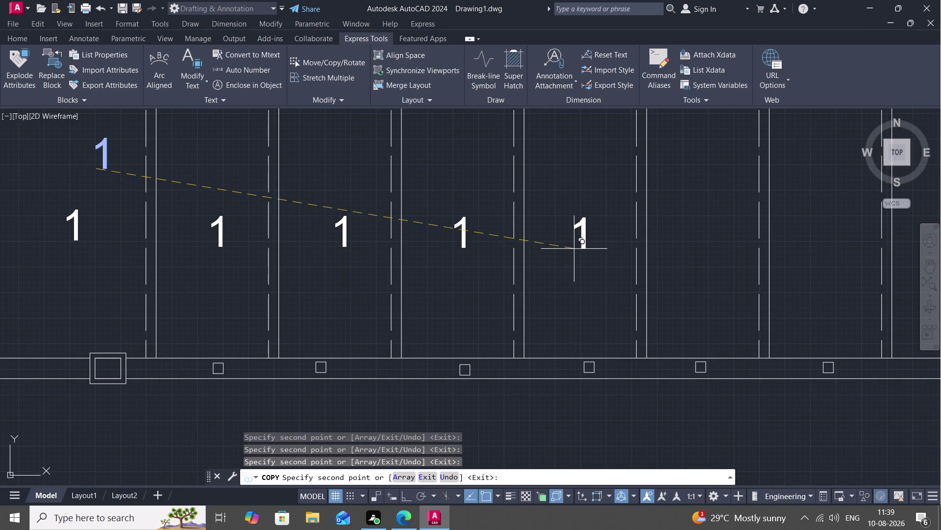
click(576, 247)
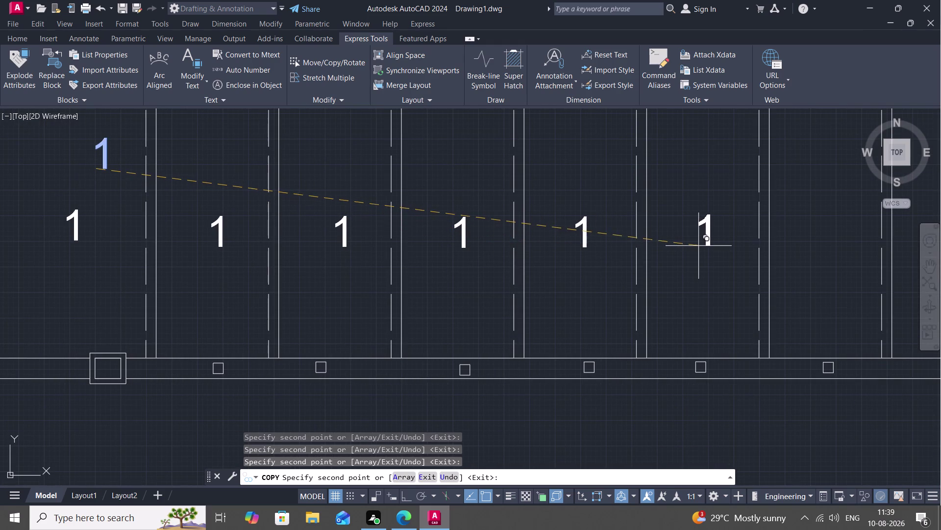
click(695, 246)
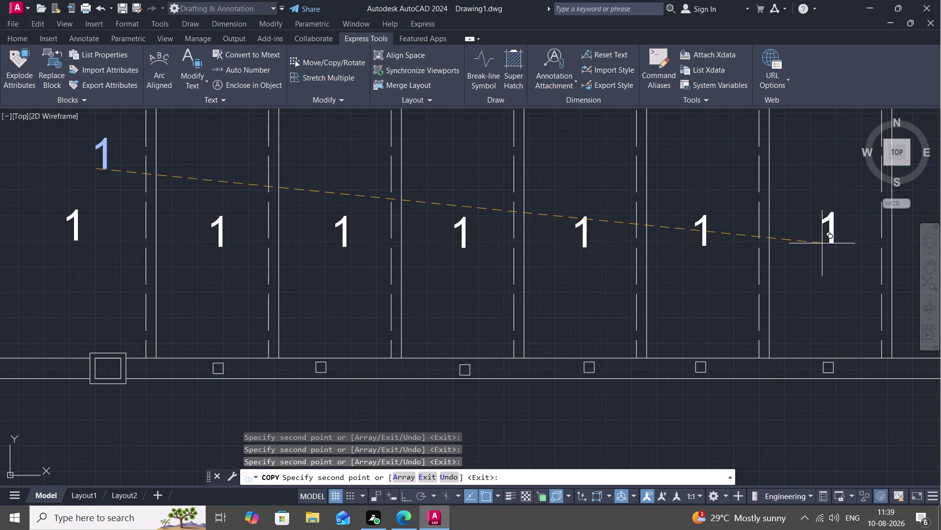
click(822, 249)
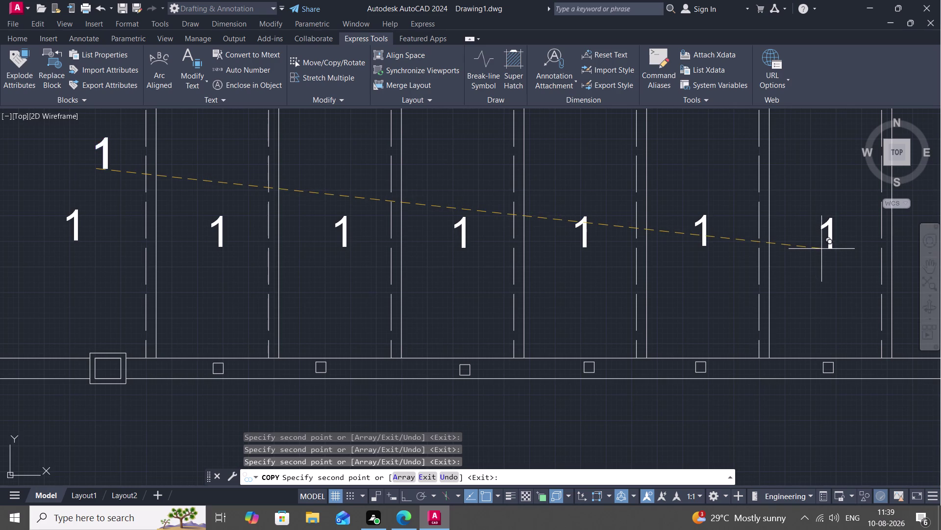